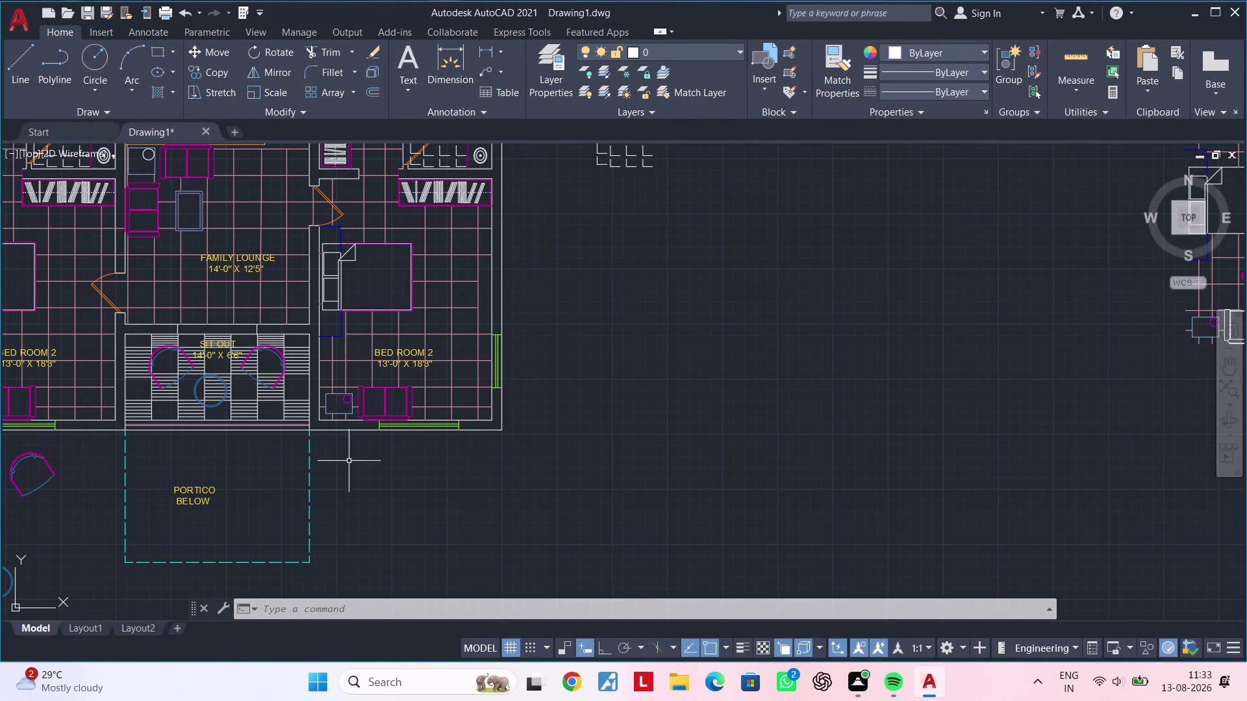
Cancel pending commands and open the architectural Tool Palettes.
key(Escape)
key(Escape)
key(Escape)
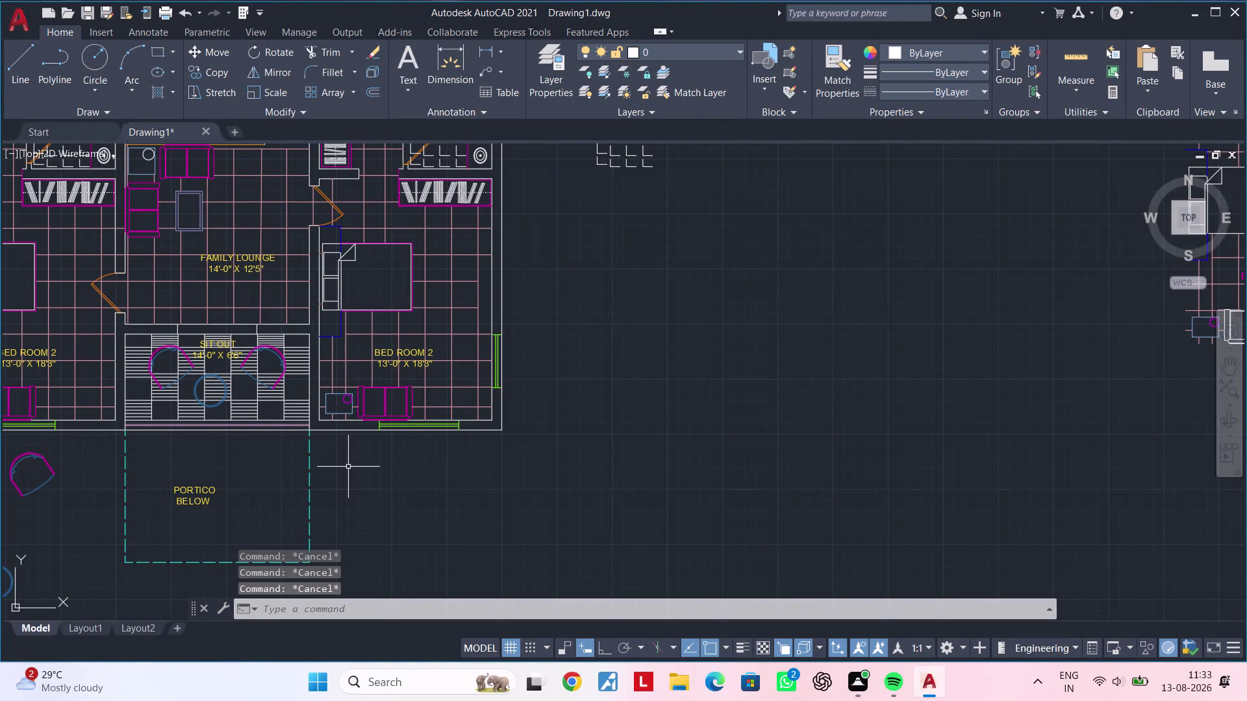
key(Escape)
key(t)
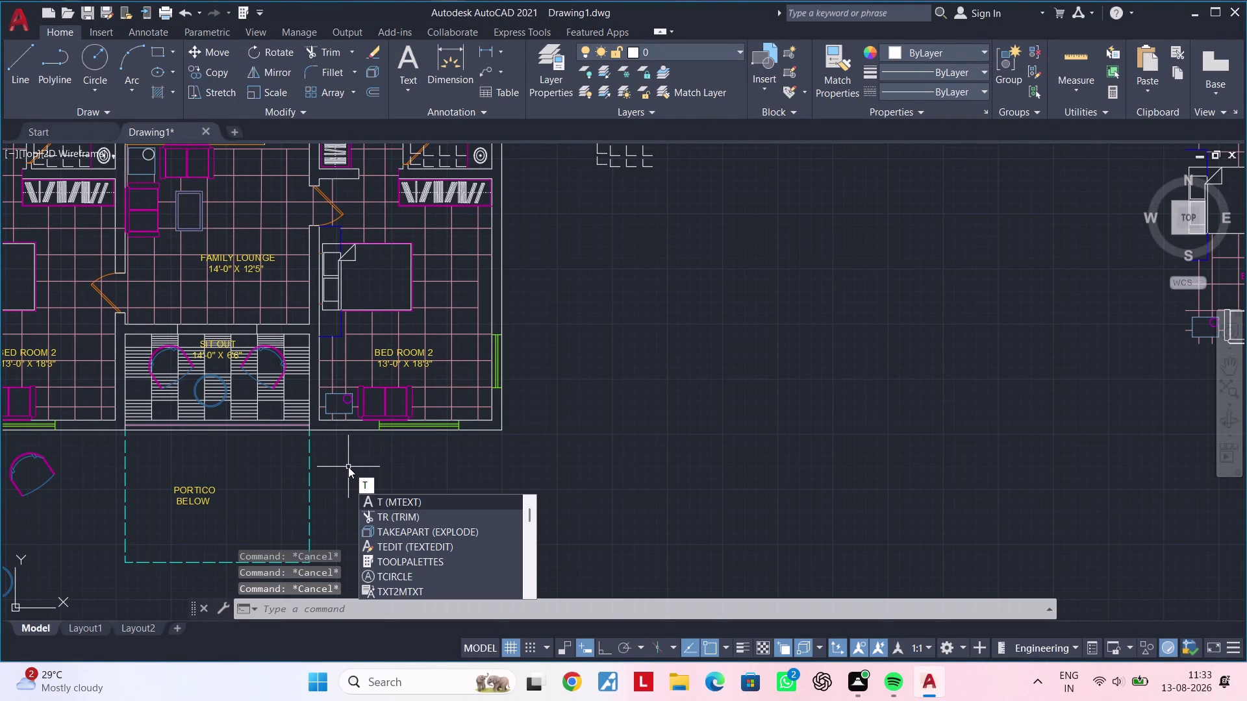
click(397, 558)
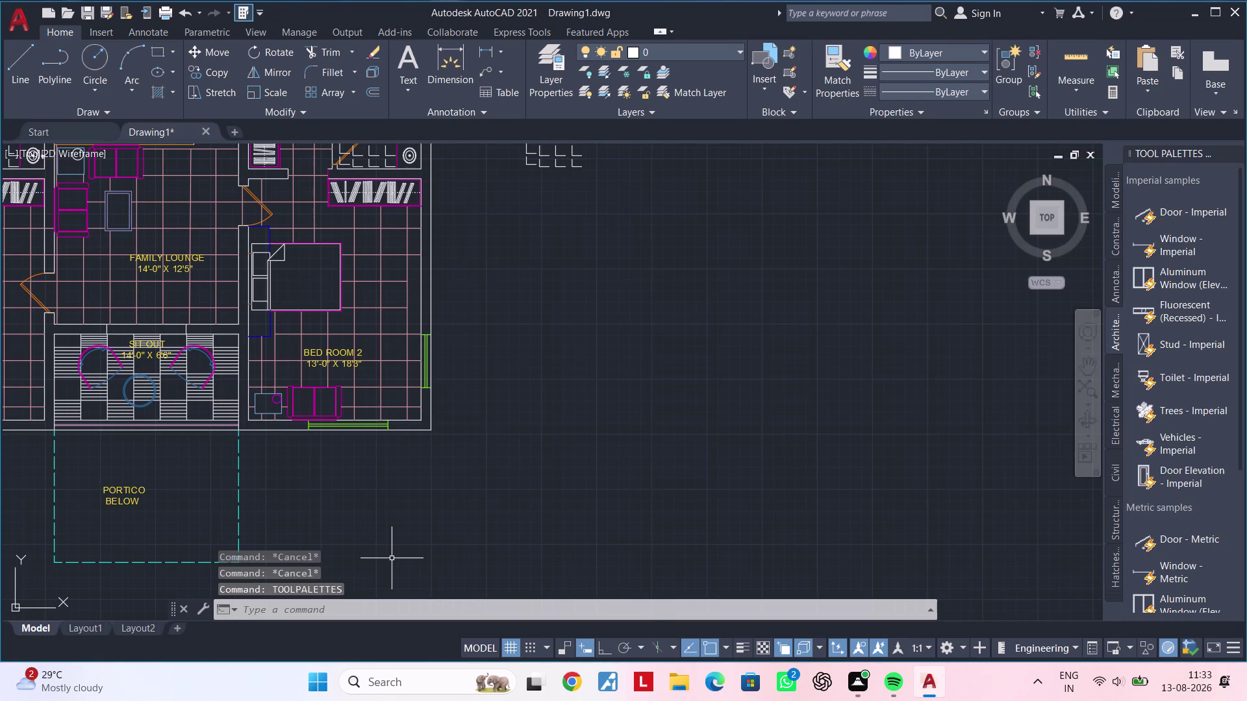
Try inserting the Door - Imperial block, then cancel the insertion.
double_click(1199, 213)
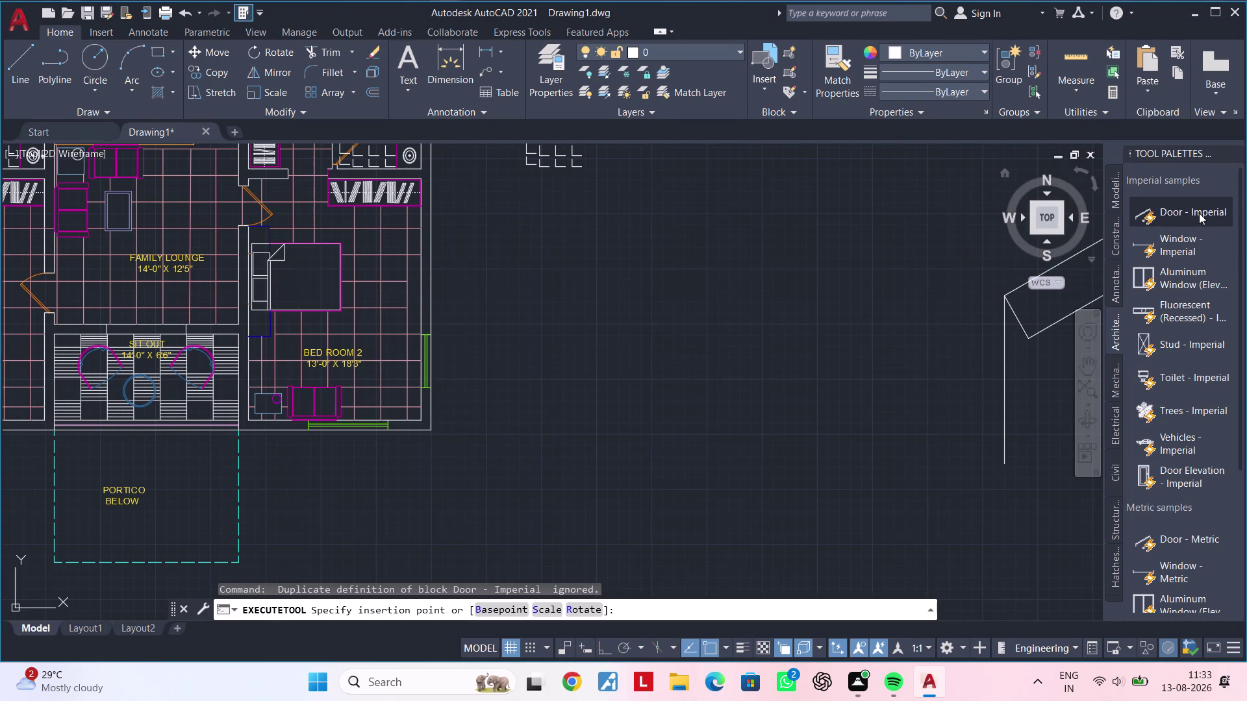
scroll(down, 3)
middle_drag(1008, 376, 754, 391)
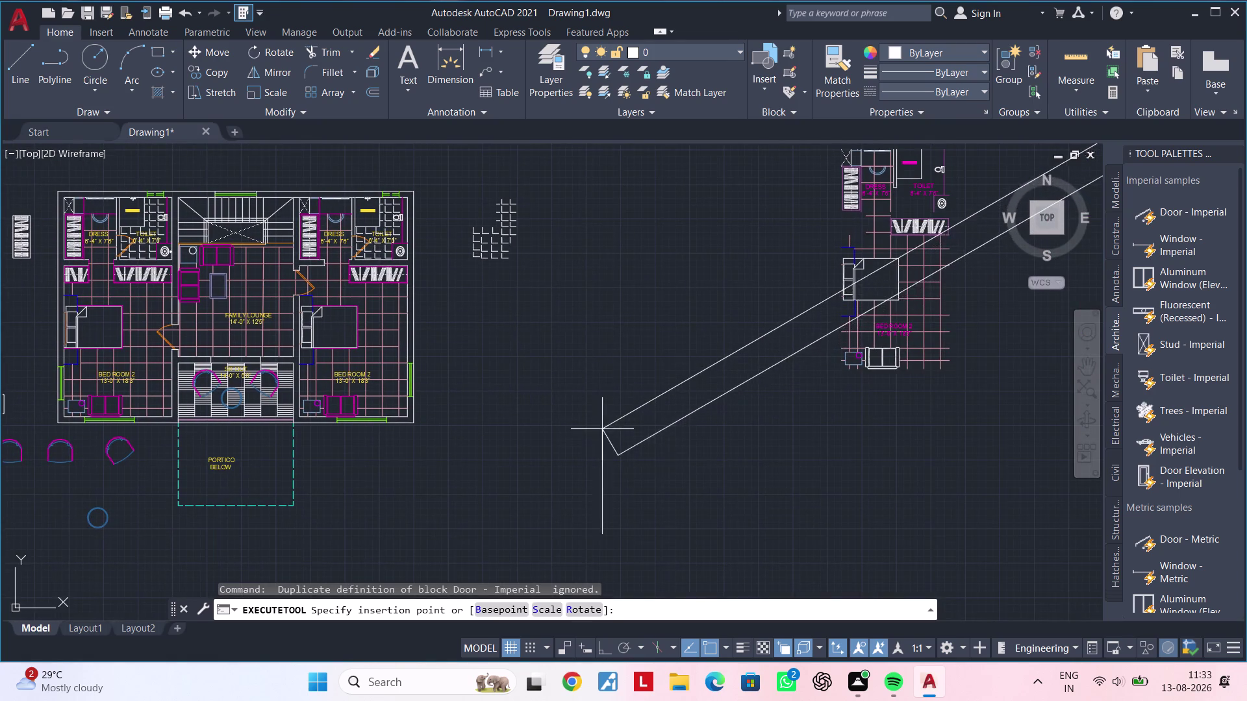
scroll(down, 3)
scroll(up, 3)
key(Escape)
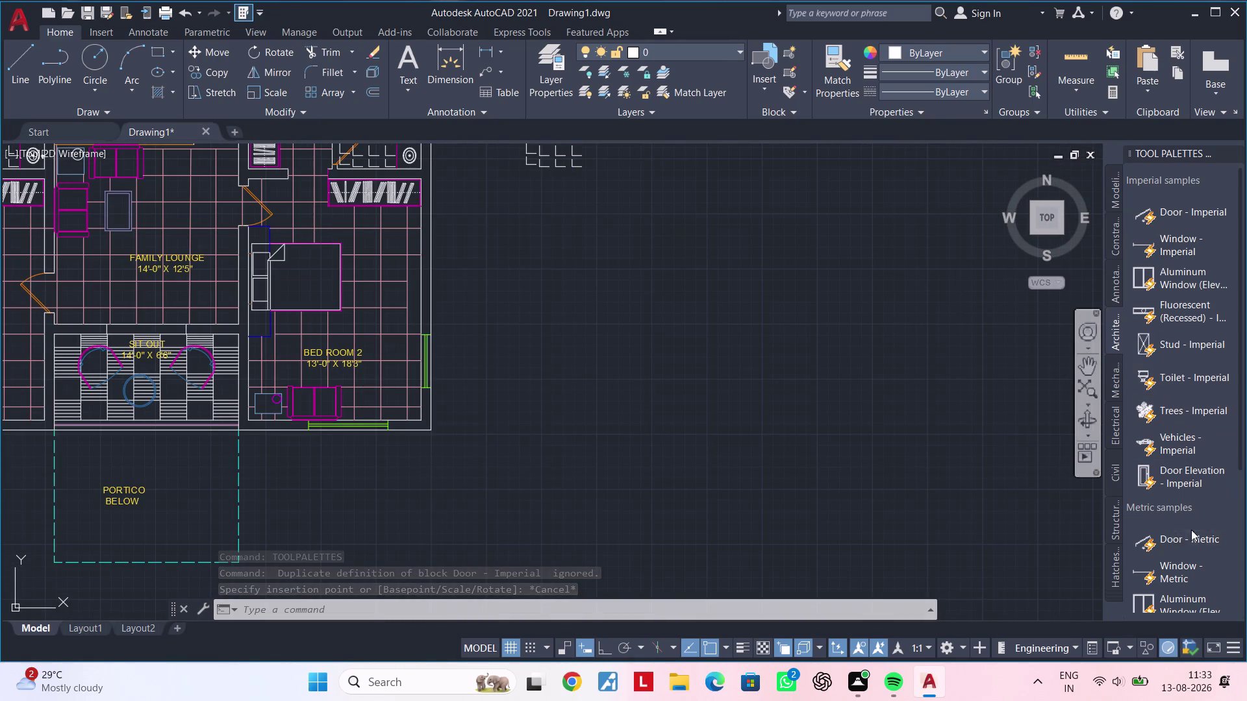
Erase the oversized door block to the right of the floor plan.
scroll(down, 3)
scroll(down, 3)
scroll(down, 3)
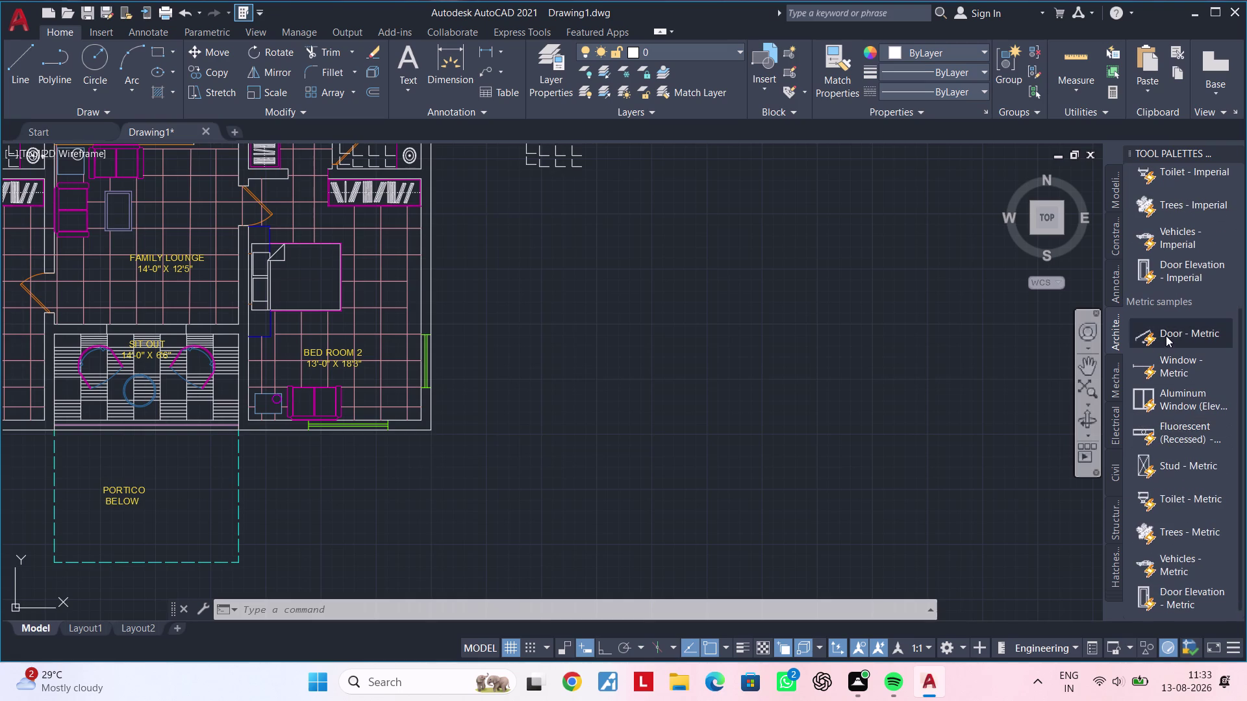
drag(1166, 336, 909, 380)
drag(840, 389, 755, 392)
scroll(down, 3)
middle_drag(854, 380, 840, 385)
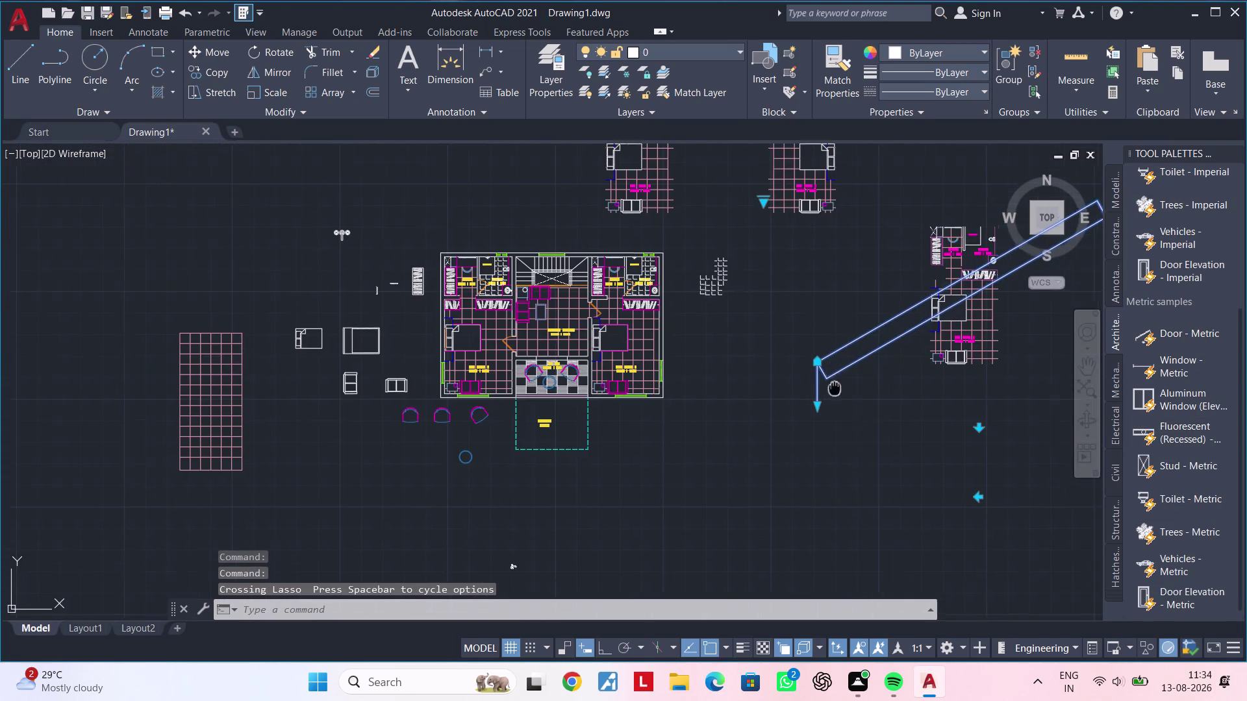
middle_drag(840, 386, 679, 435)
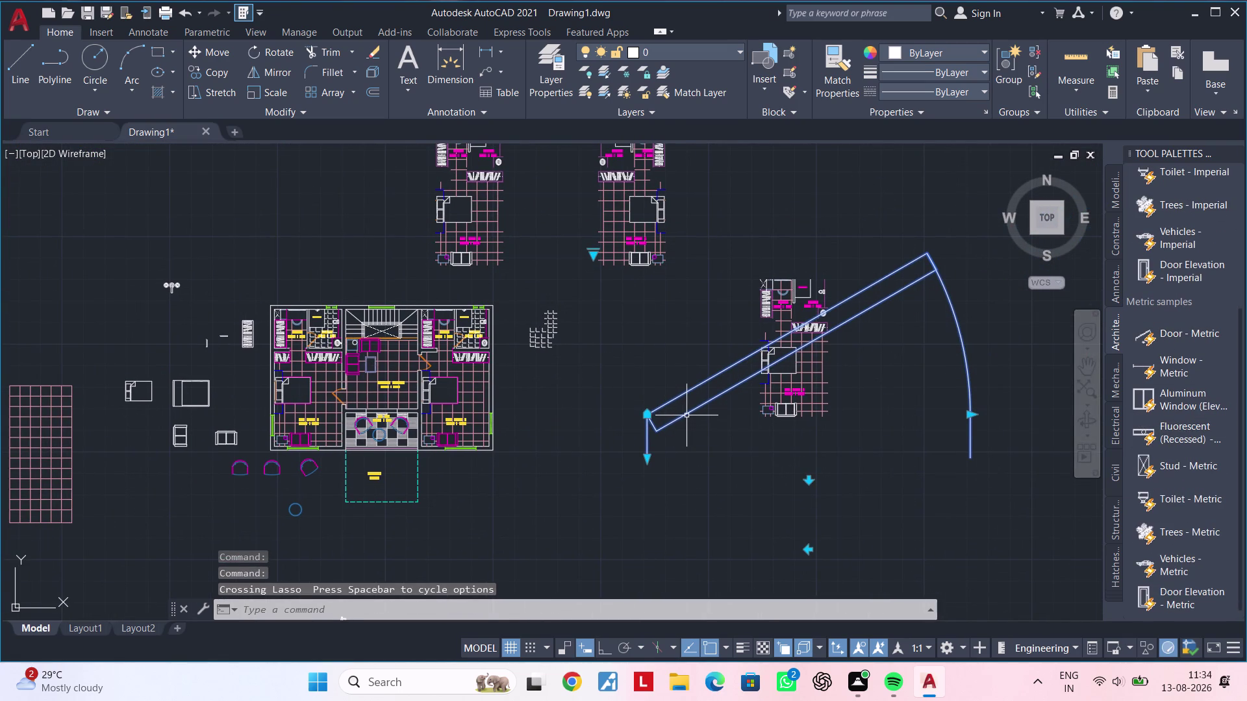
key(Delete)
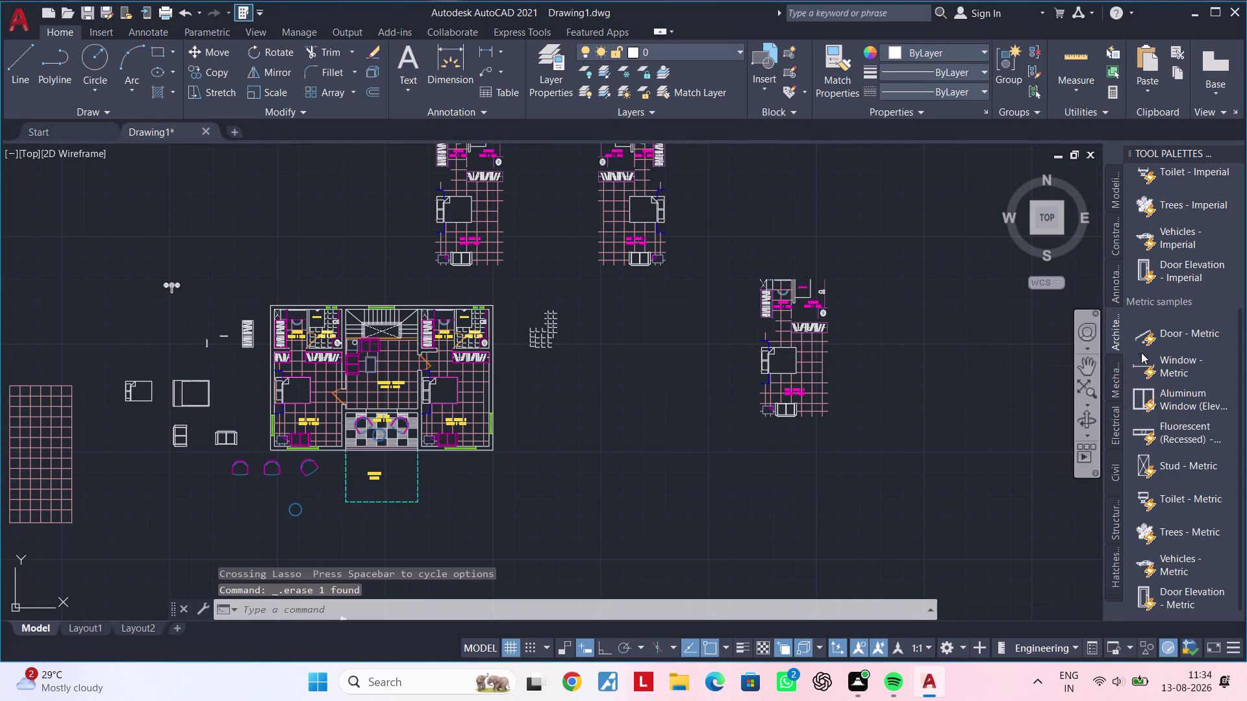
Try inserting a metric window block, then cancel it.
click(1147, 364)
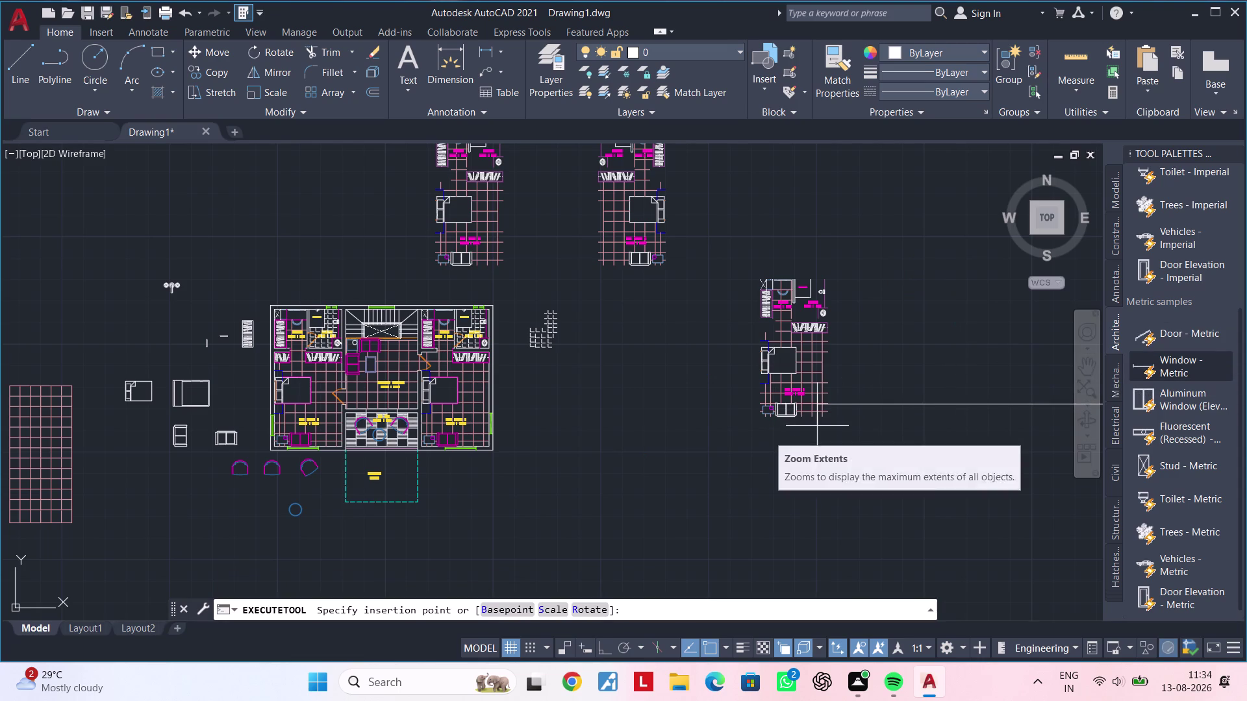
key(Escape)
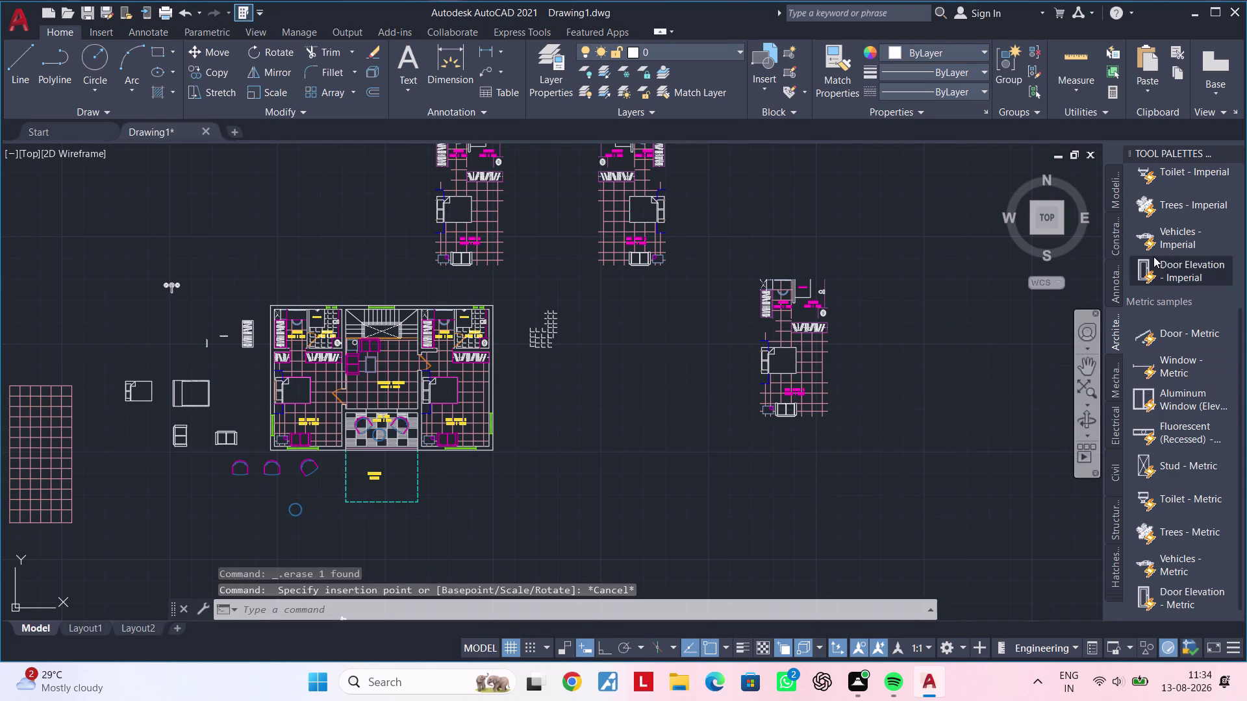
scroll(up, 3)
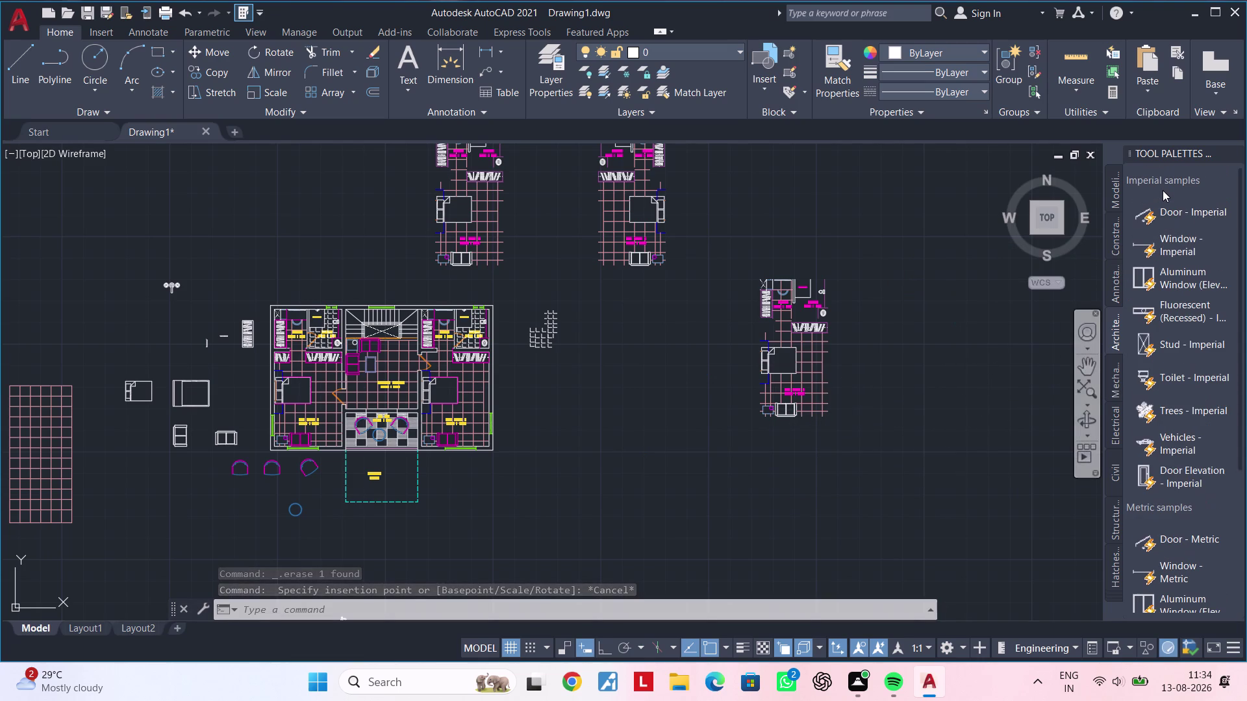
Place a Door - Imperial block to the right of the floor plan.
click(1166, 214)
scroll(down, 3)
middle_drag(988, 329, 695, 356)
click(758, 345)
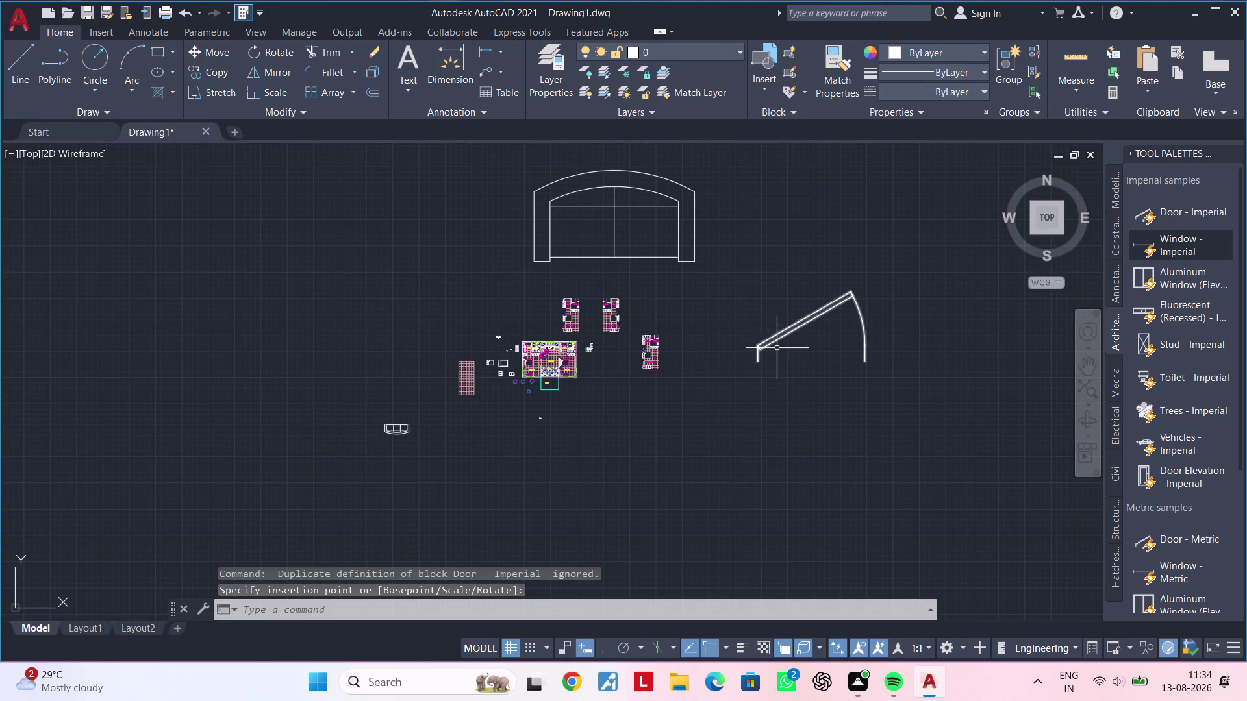
key(Escape)
Set the placed door to its Closed position from the grip menu.
click(771, 342)
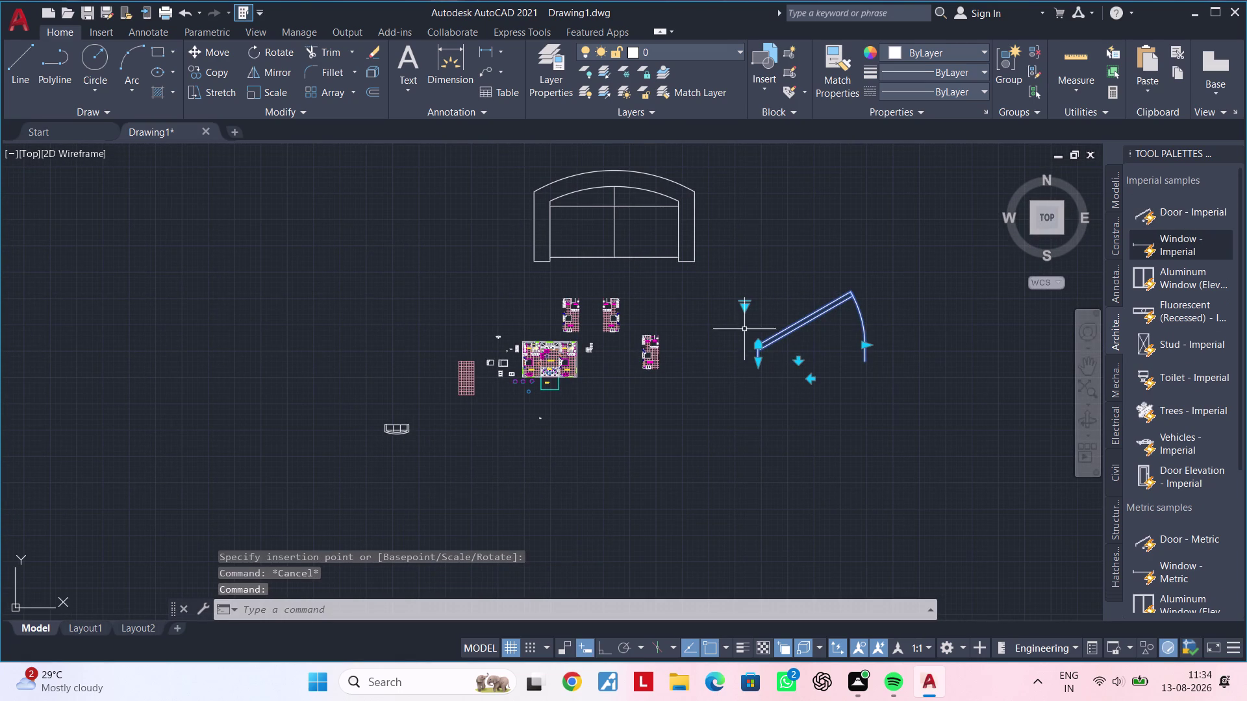
click(744, 311)
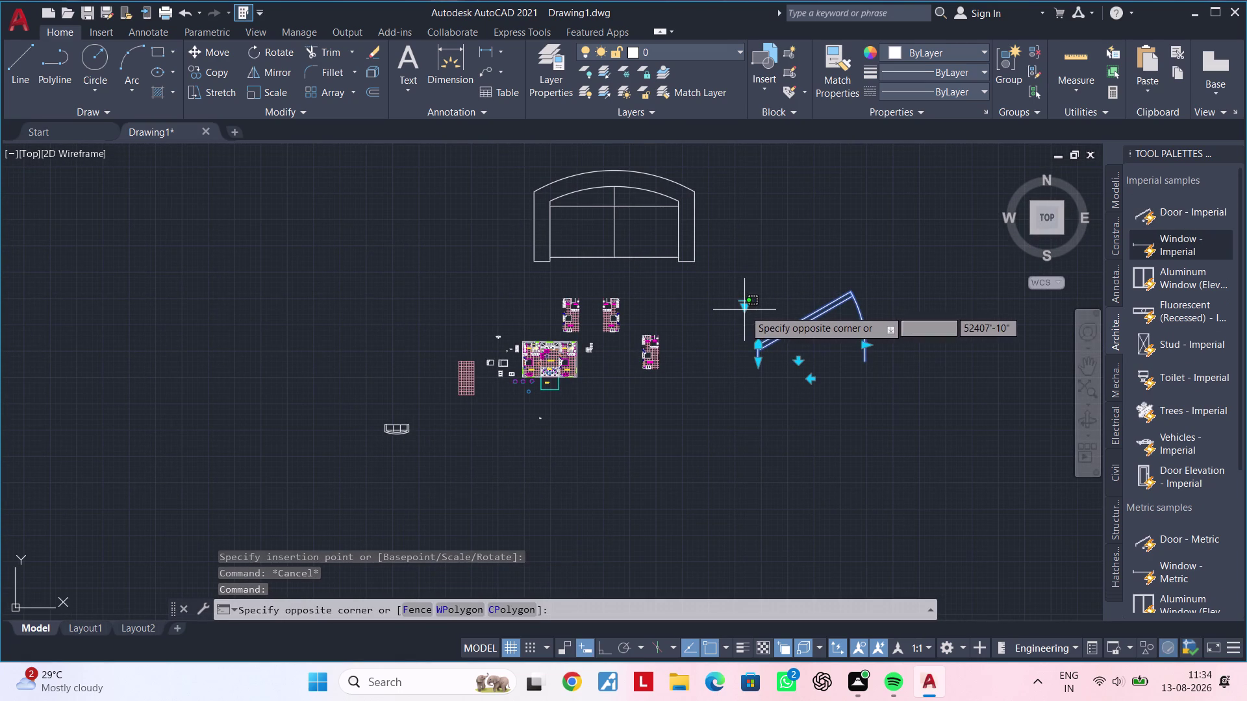
click(744, 310)
click(744, 307)
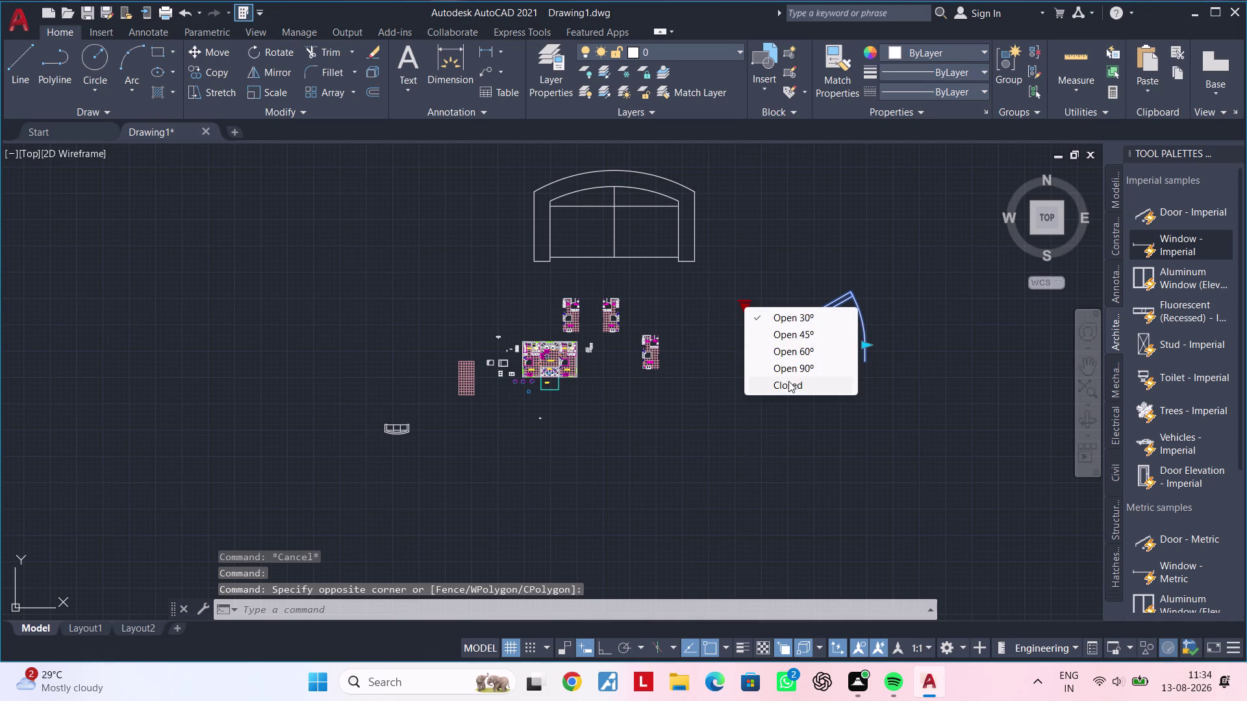
click(789, 385)
middle_drag(812, 395, 783, 405)
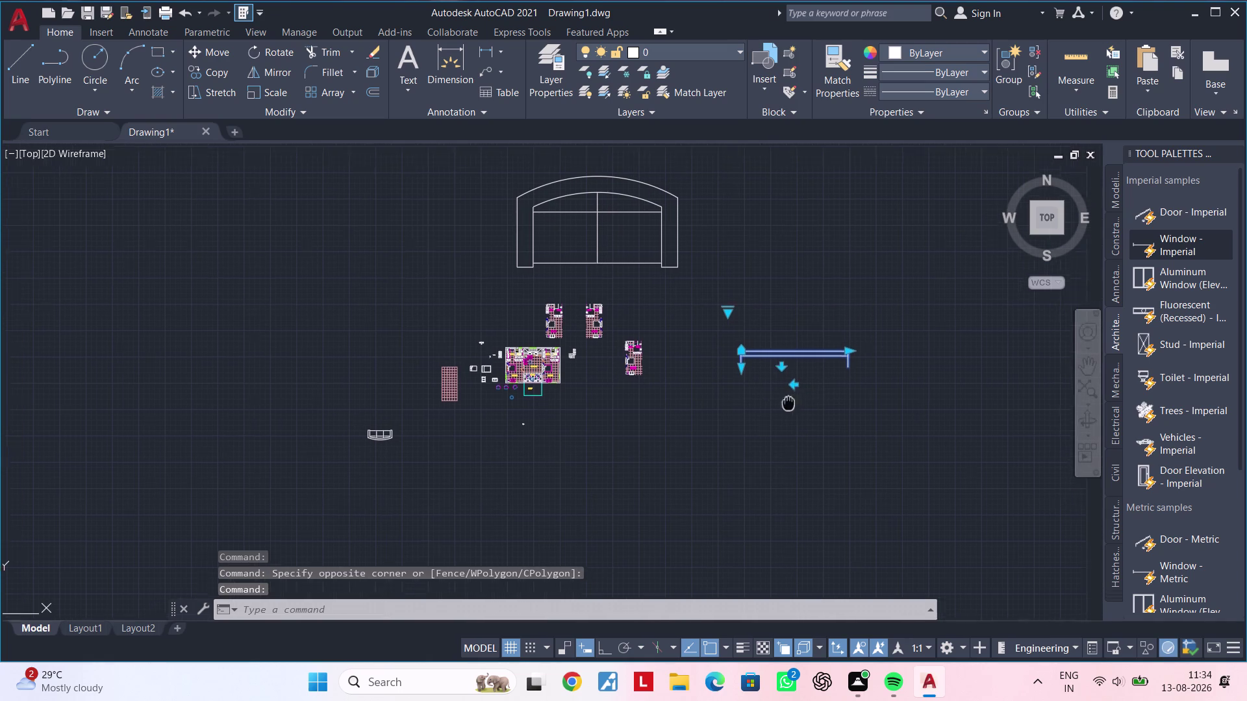
middle_drag(782, 405, 764, 409)
middle_drag(762, 403, 730, 411)
key(Escape)
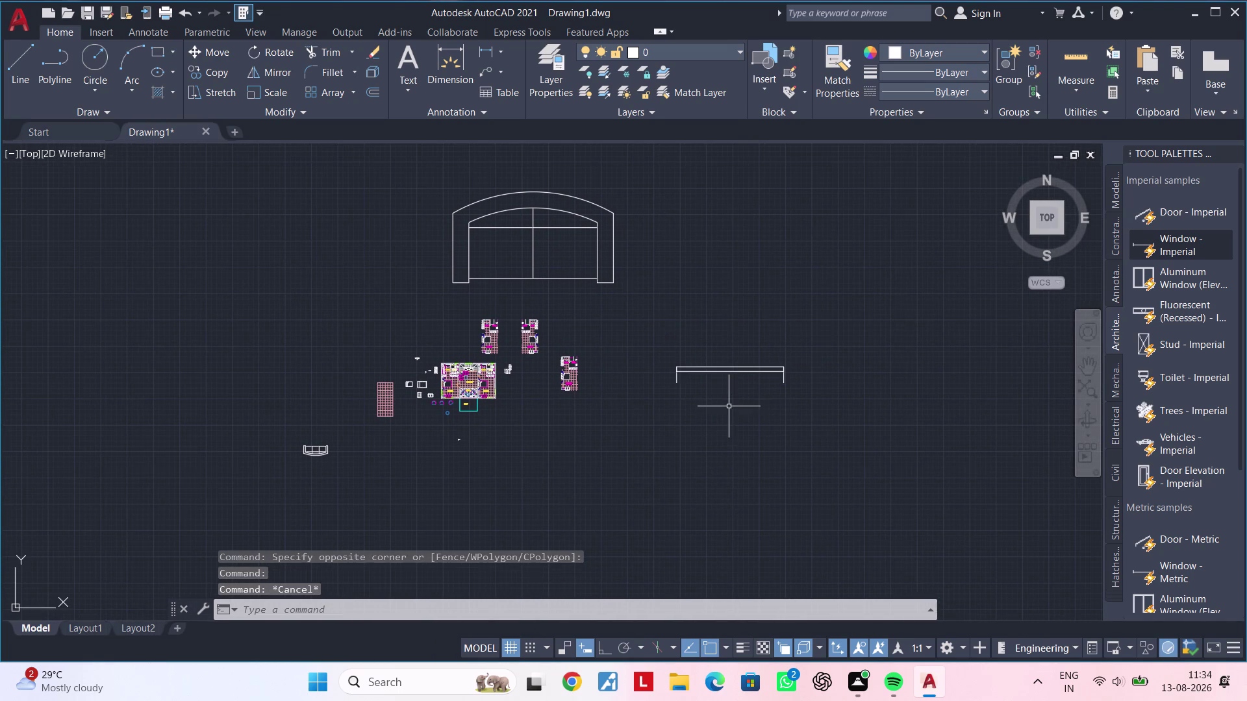
middle_drag(730, 404, 702, 415)
key(Escape)
Scale the closed door down to a small size with SC.
drag(842, 335, 802, 357)
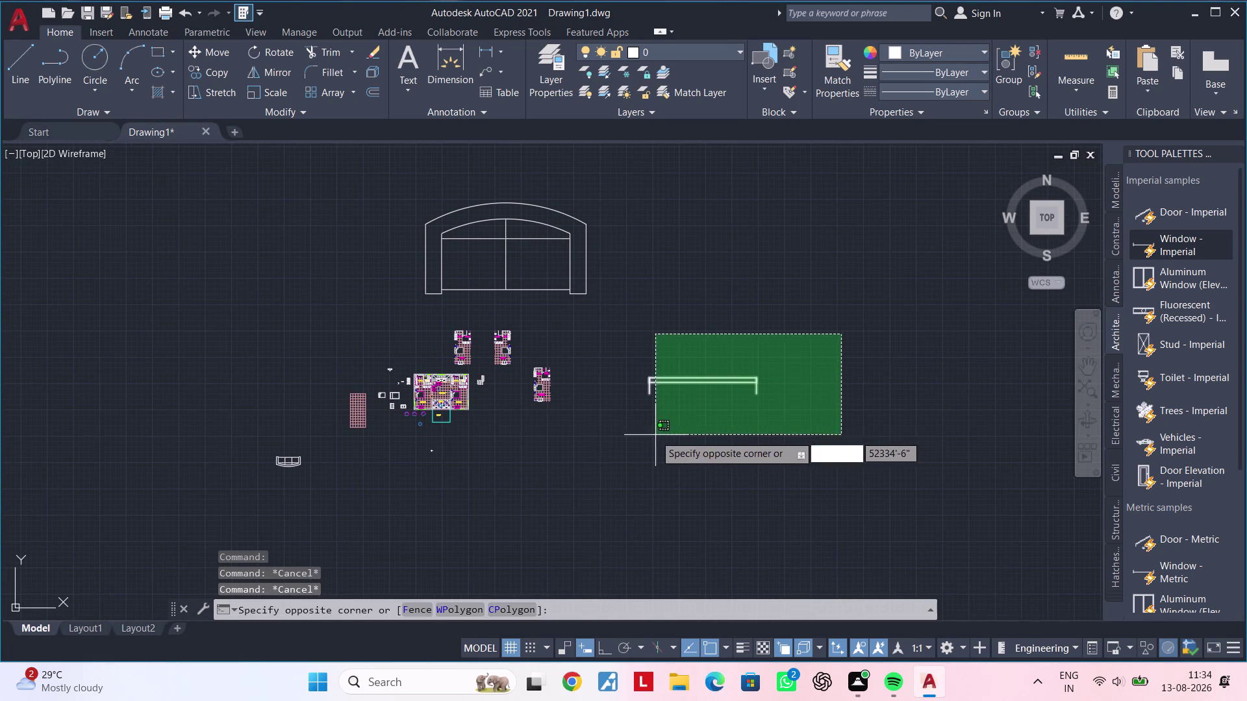
click(634, 436)
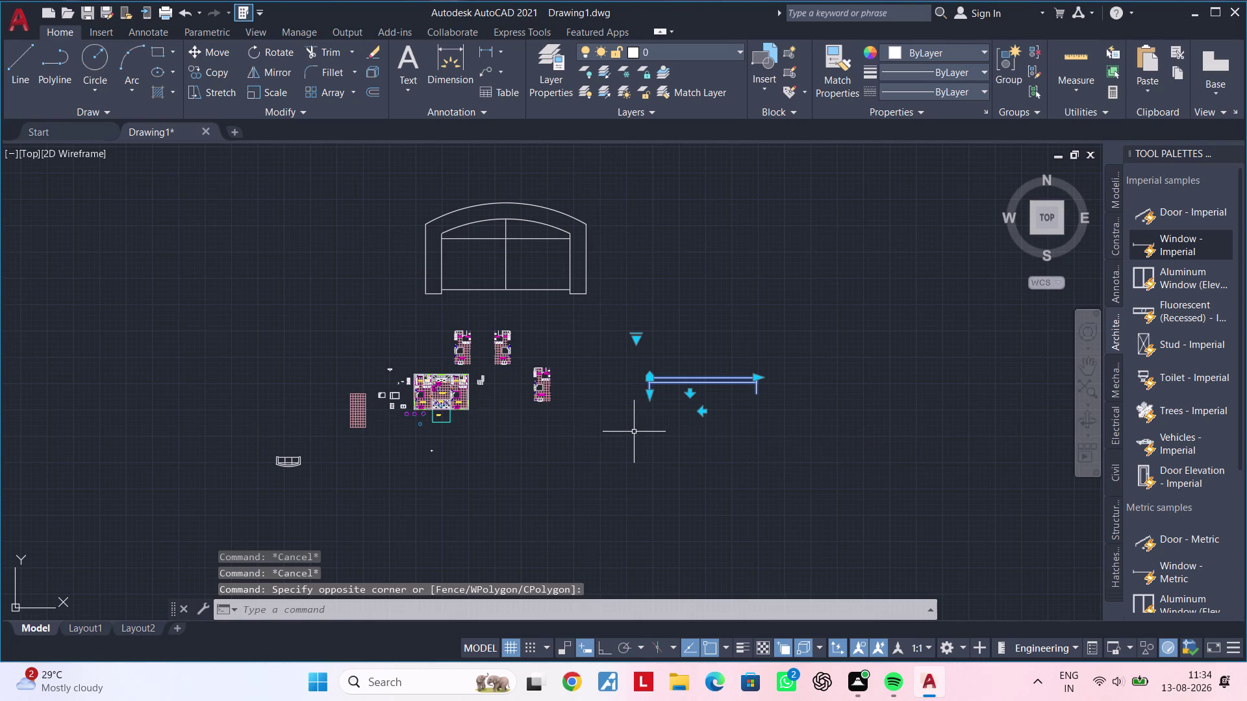
key(s)
key(c)
key(space)
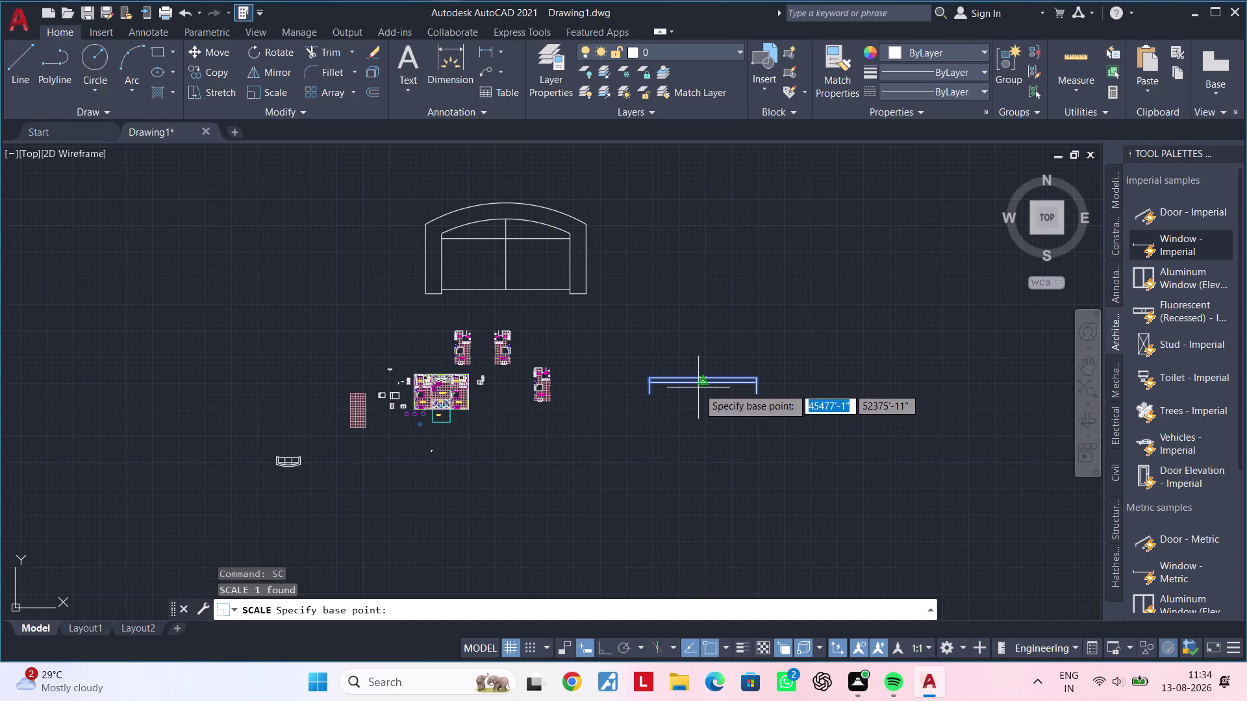
click(680, 404)
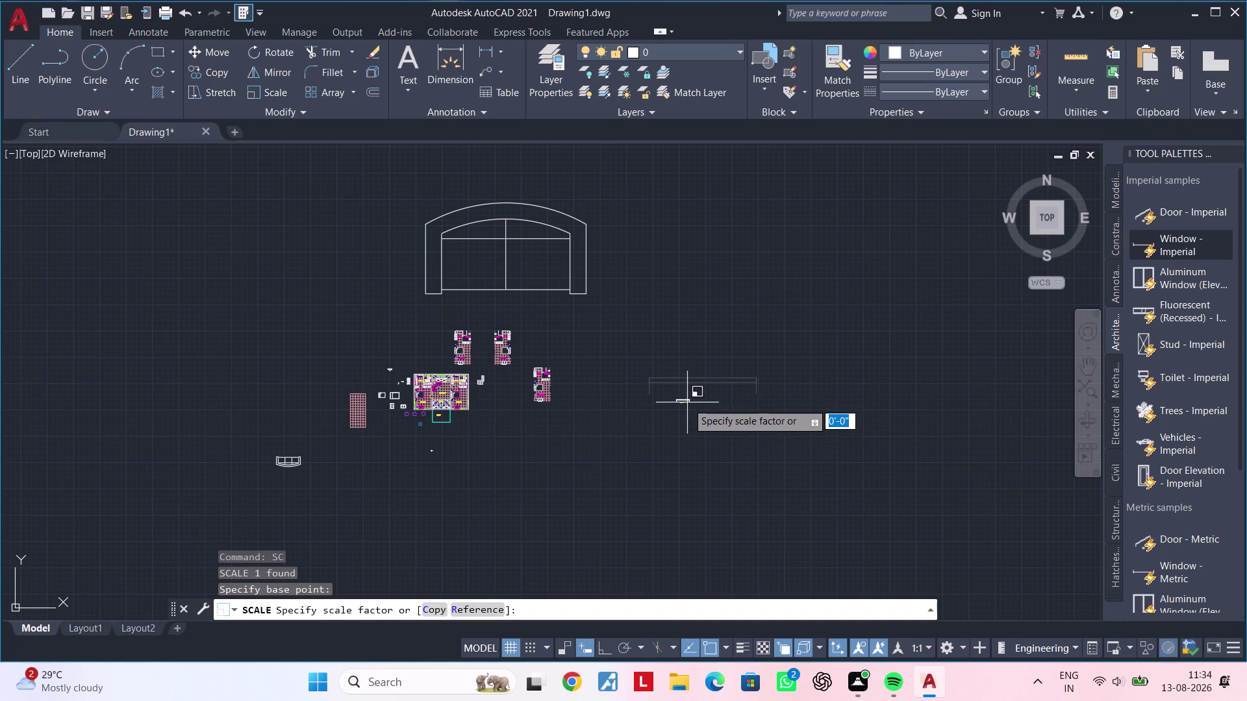
click(687, 403)
scroll(up, 3)
middle_drag(703, 413, 734, 392)
click(735, 355)
drag(730, 361, 709, 381)
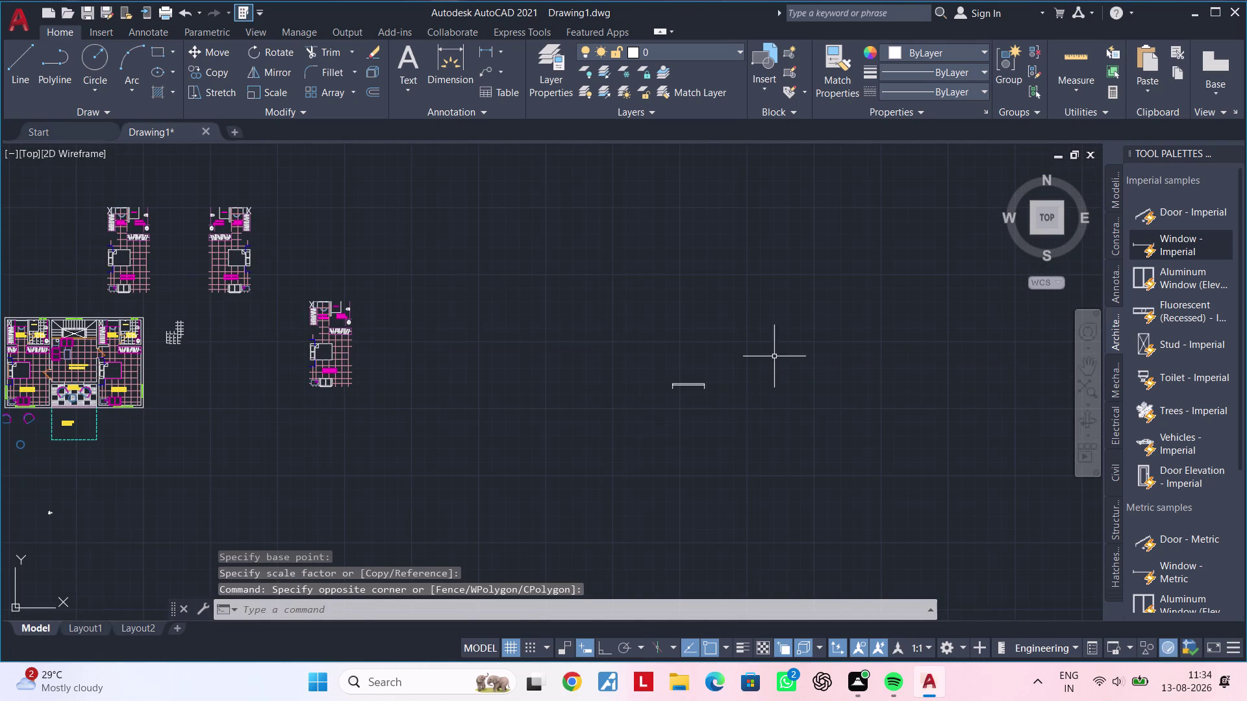
drag(772, 350, 748, 373)
click(641, 429)
key(c)
key(o)
key(space)
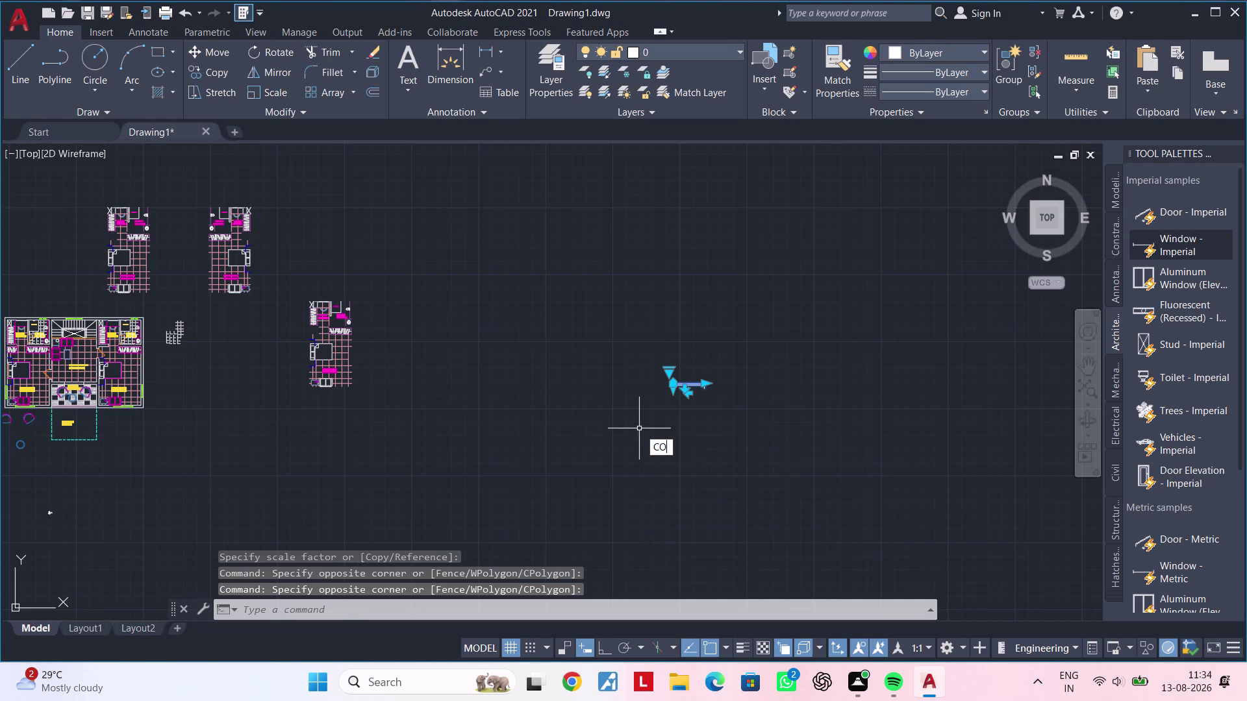
click(695, 397)
middle_drag(527, 454, 1073, 312)
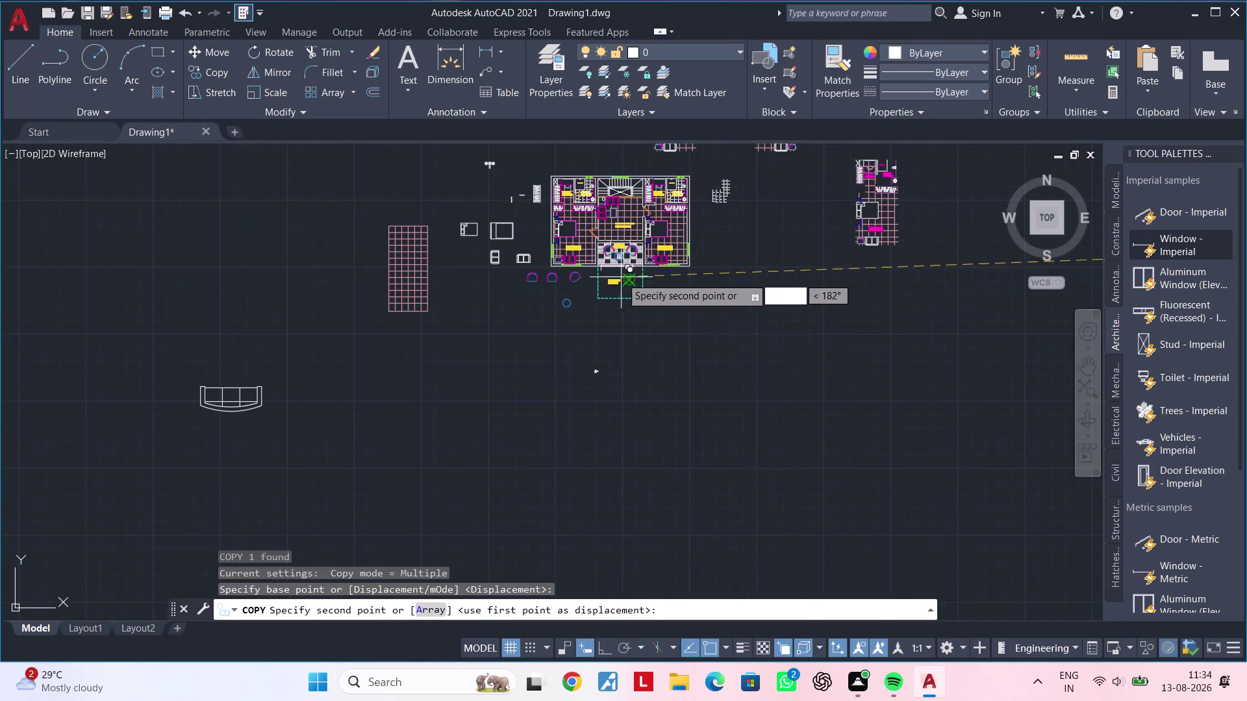
scroll(up, 3)
scroll(up, 3)
middle_drag(616, 281, 580, 436)
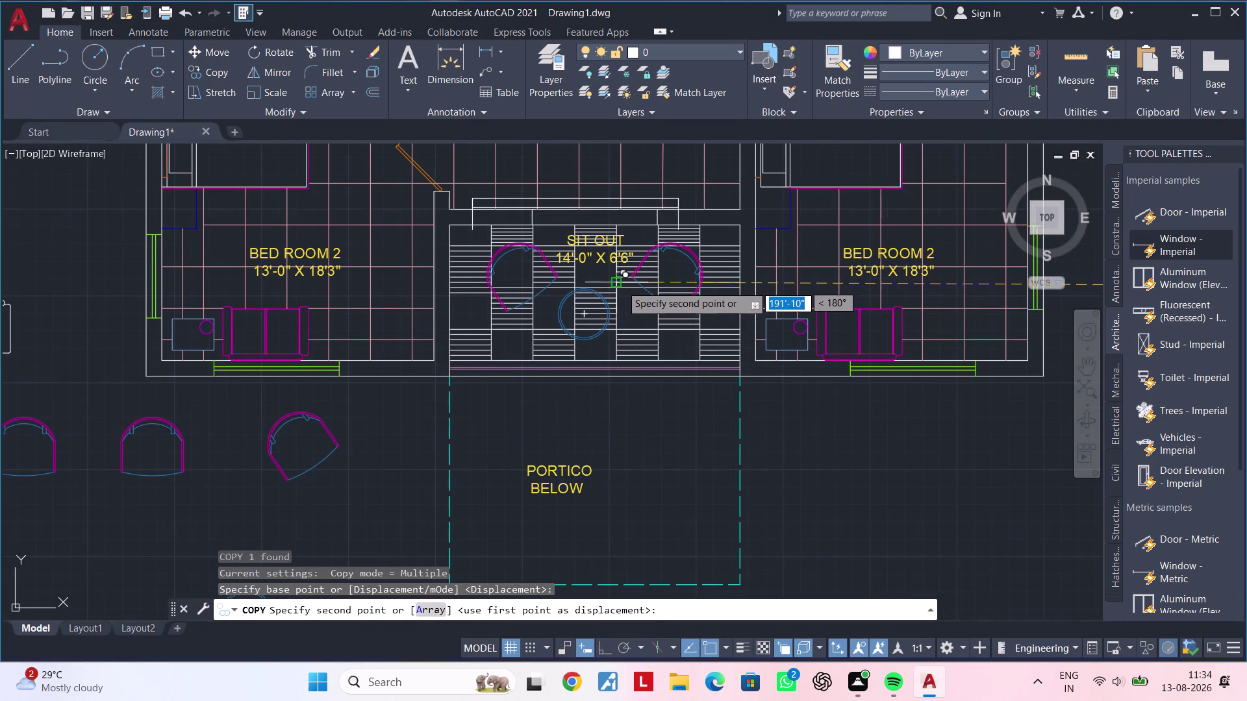
middle_drag(621, 294, 552, 314)
scroll(up, 3)
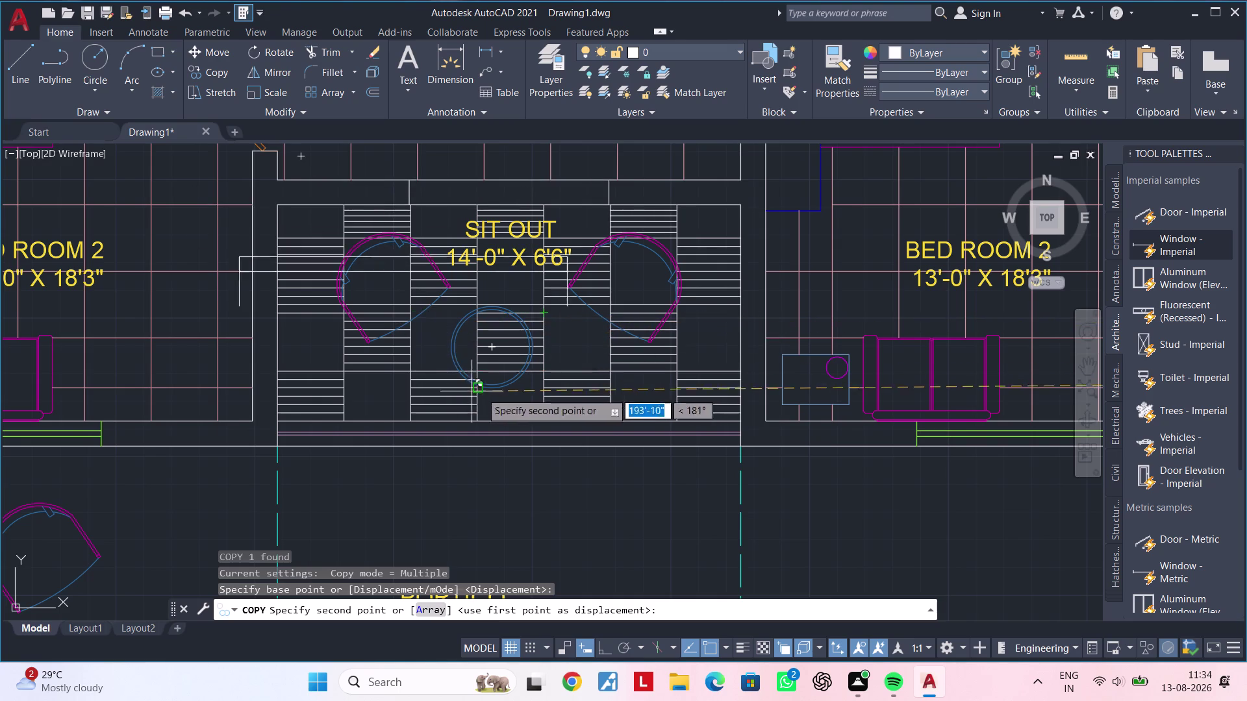
scroll(down, 3)
middle_drag(536, 369, 426, 329)
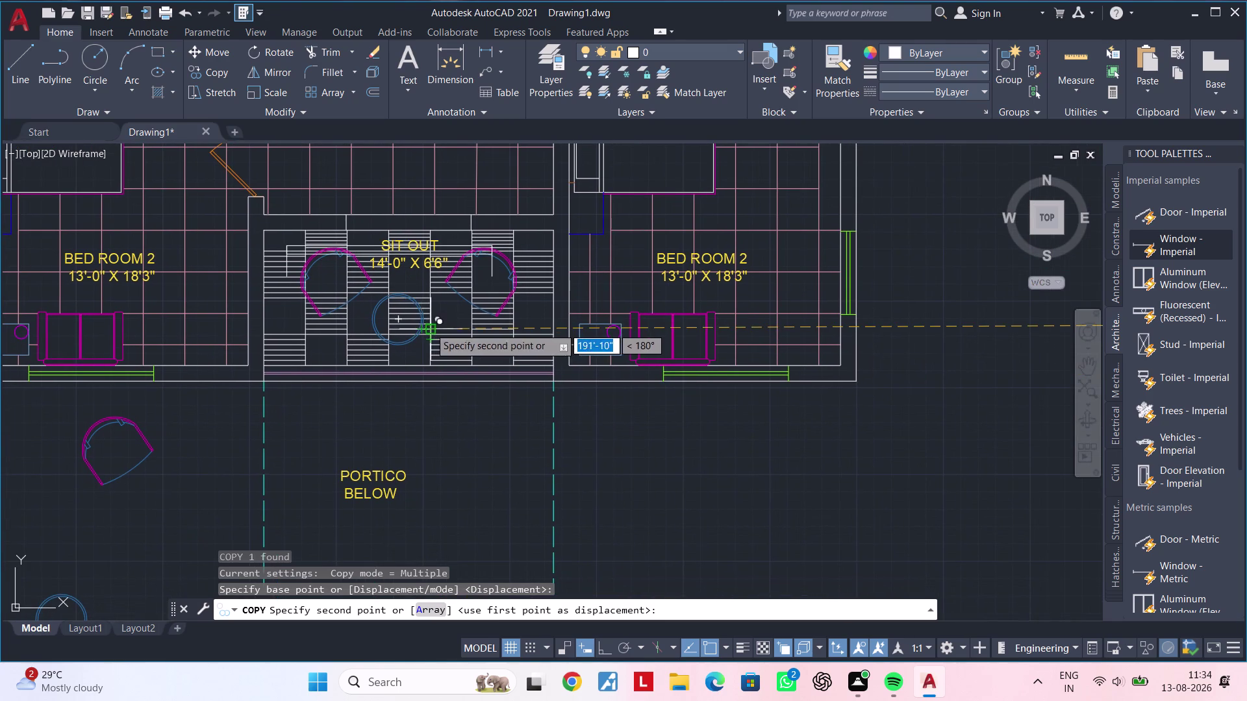
scroll(up, 3)
scroll(down, 3)
middle_drag(456, 308, 483, 402)
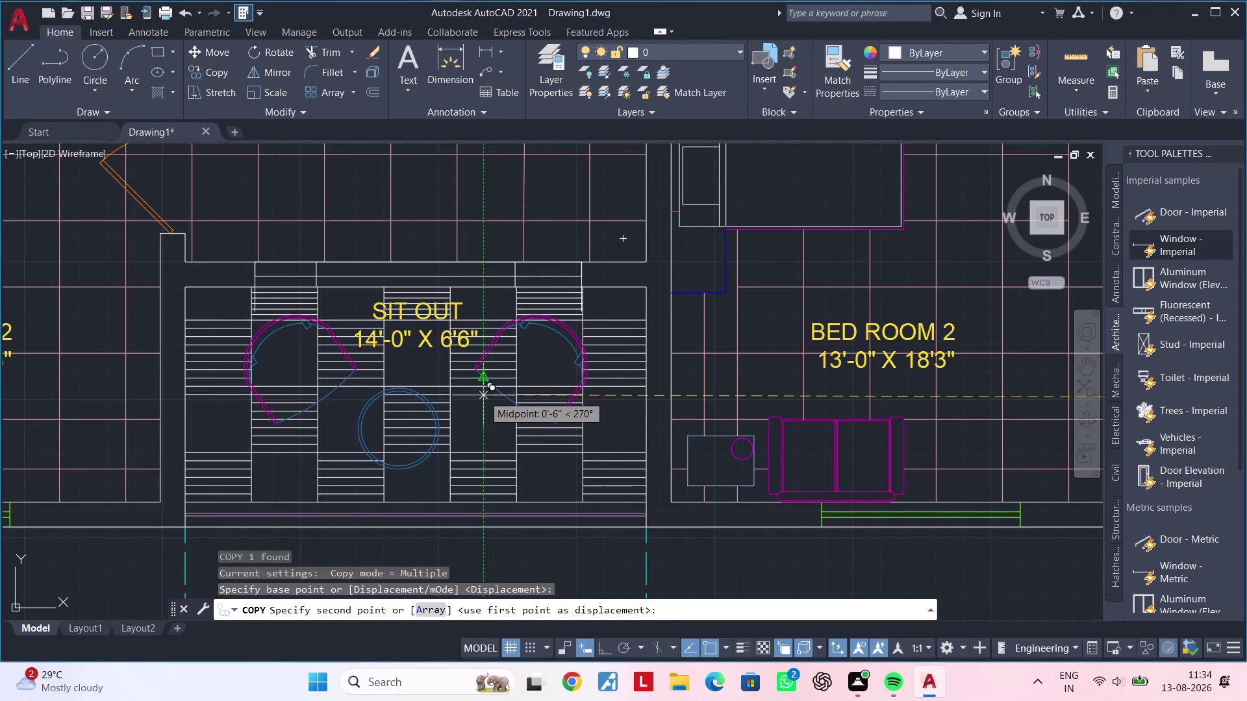
click(483, 396)
key(grave)
key(grave)
key(grave)
key(grave)
key(grave)
key(grave)
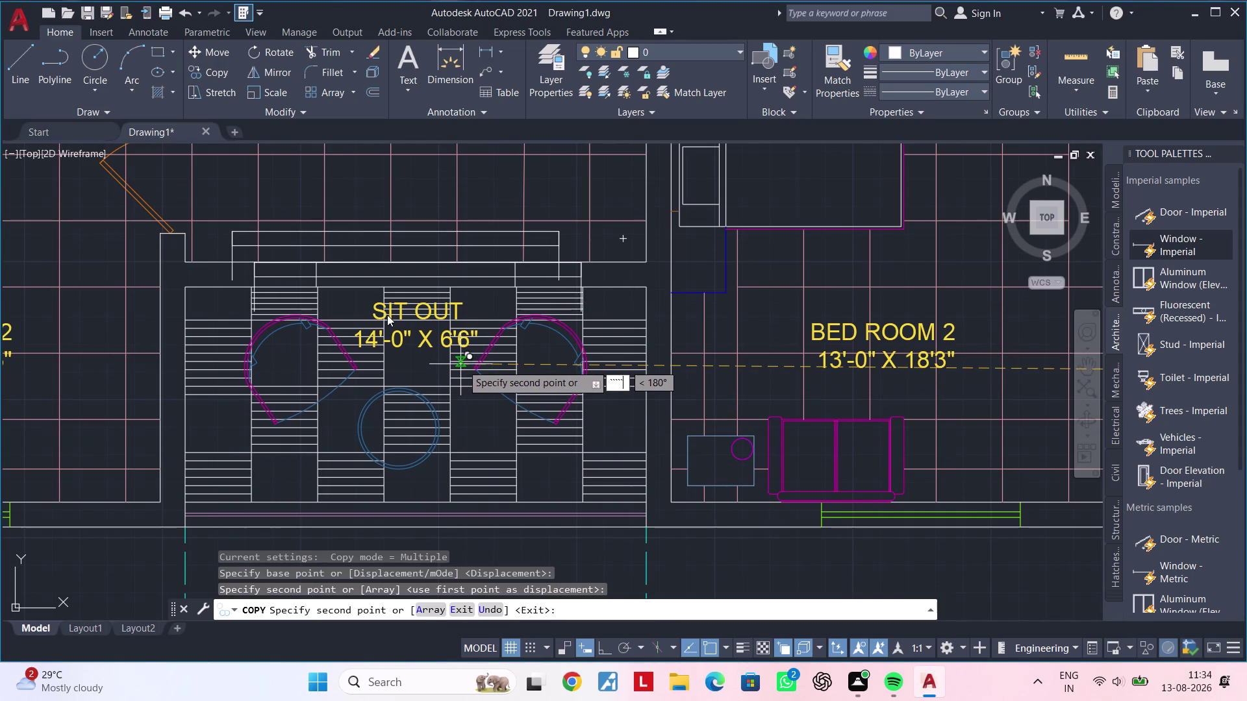
key(Escape)
key(Escape)
key(Escape)
key(Escape)
key(Escape)
key(Escape)
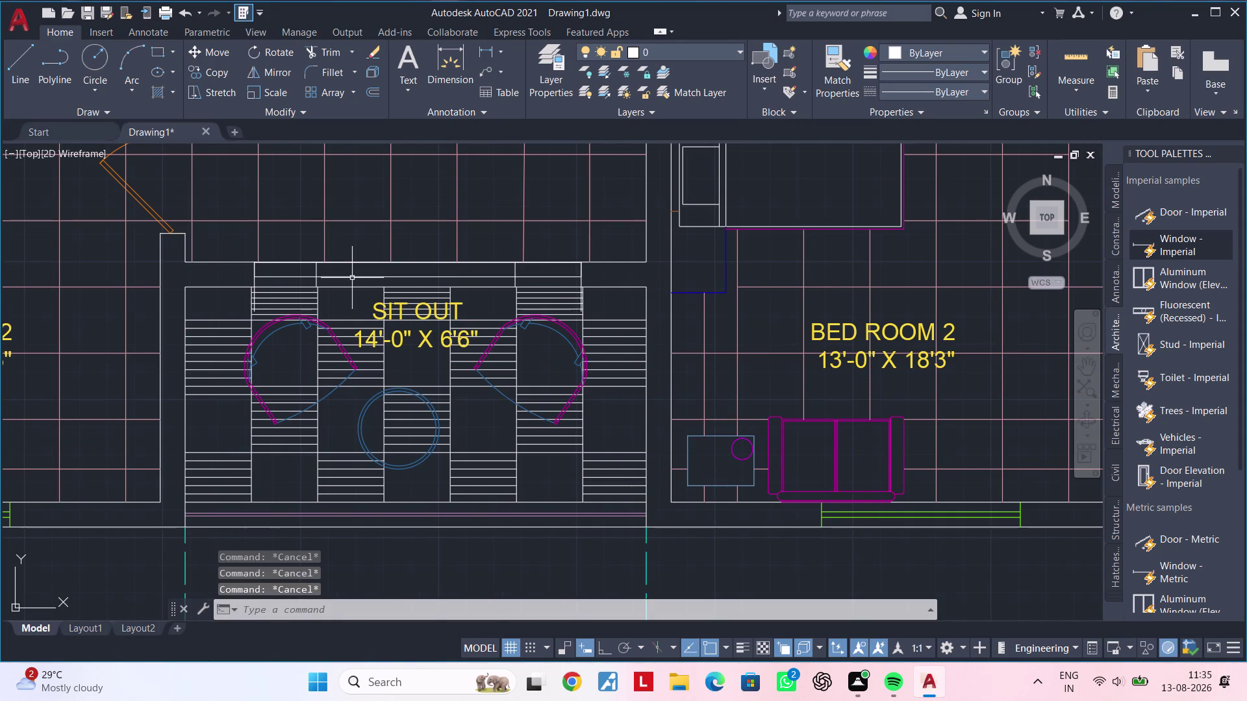
Rescale the strip above the Sit Out by reference across its width.
click(352, 278)
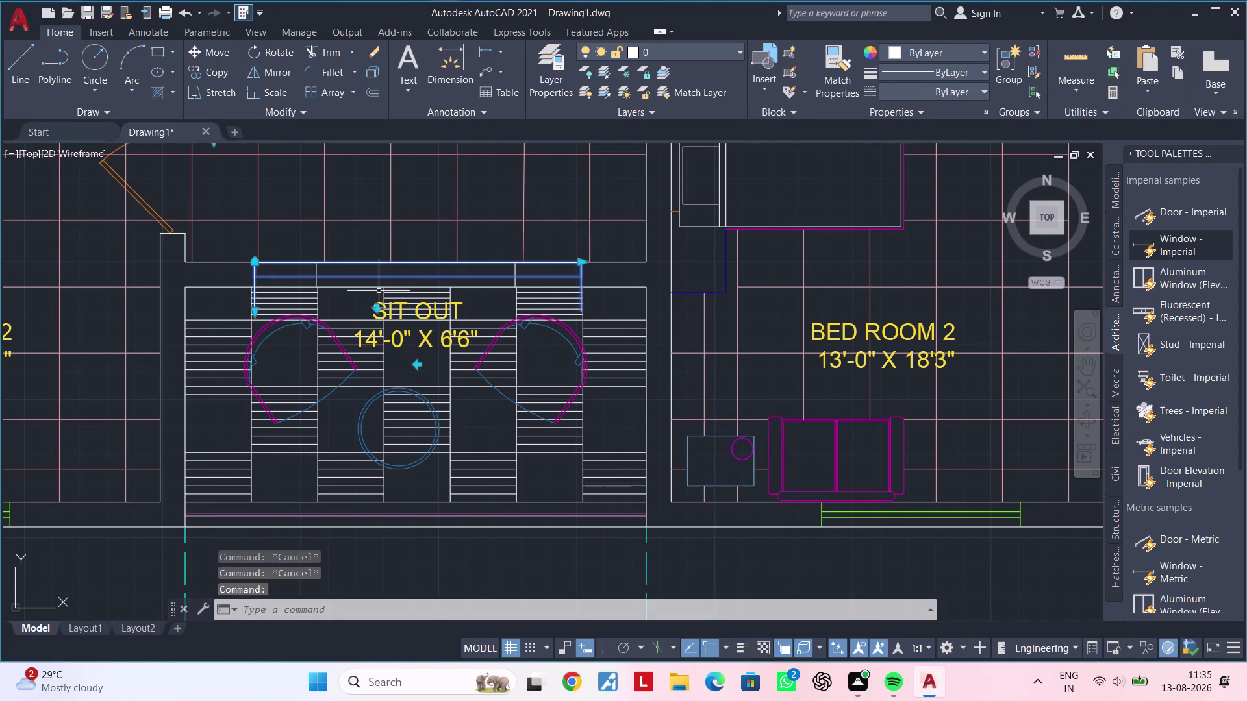
key(s)
key(c)
key(space)
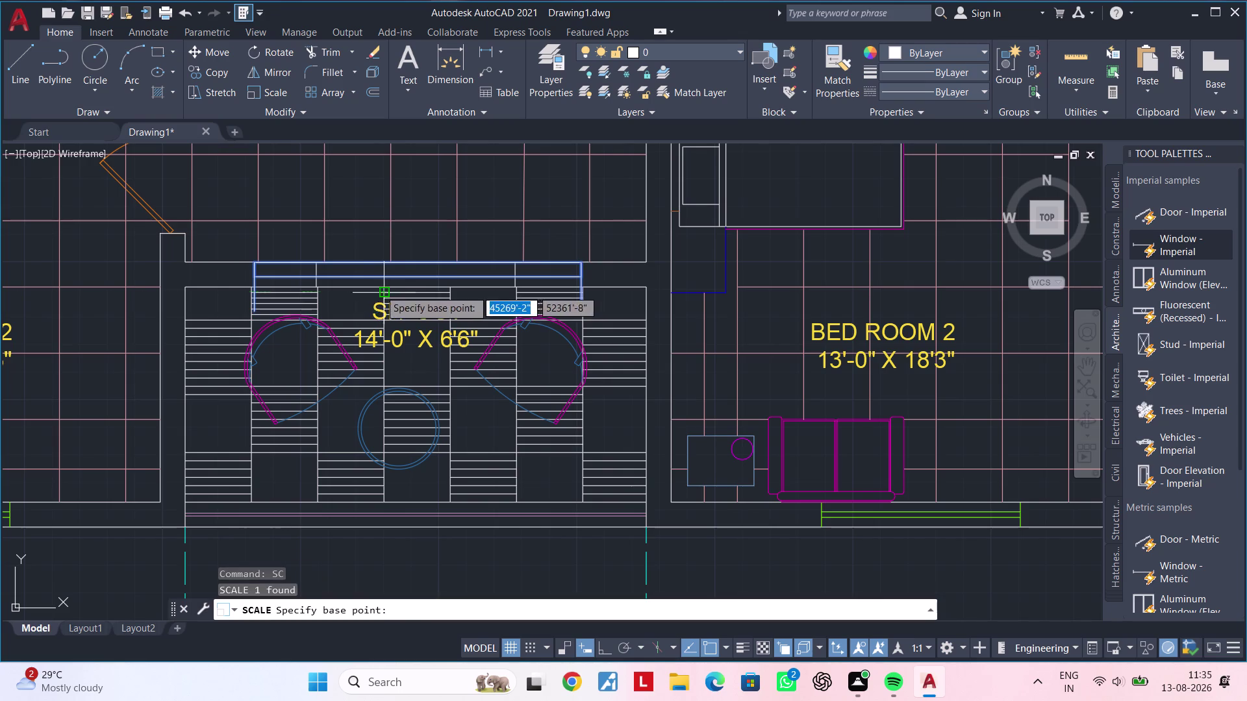
scroll(up, 3)
click(250, 313)
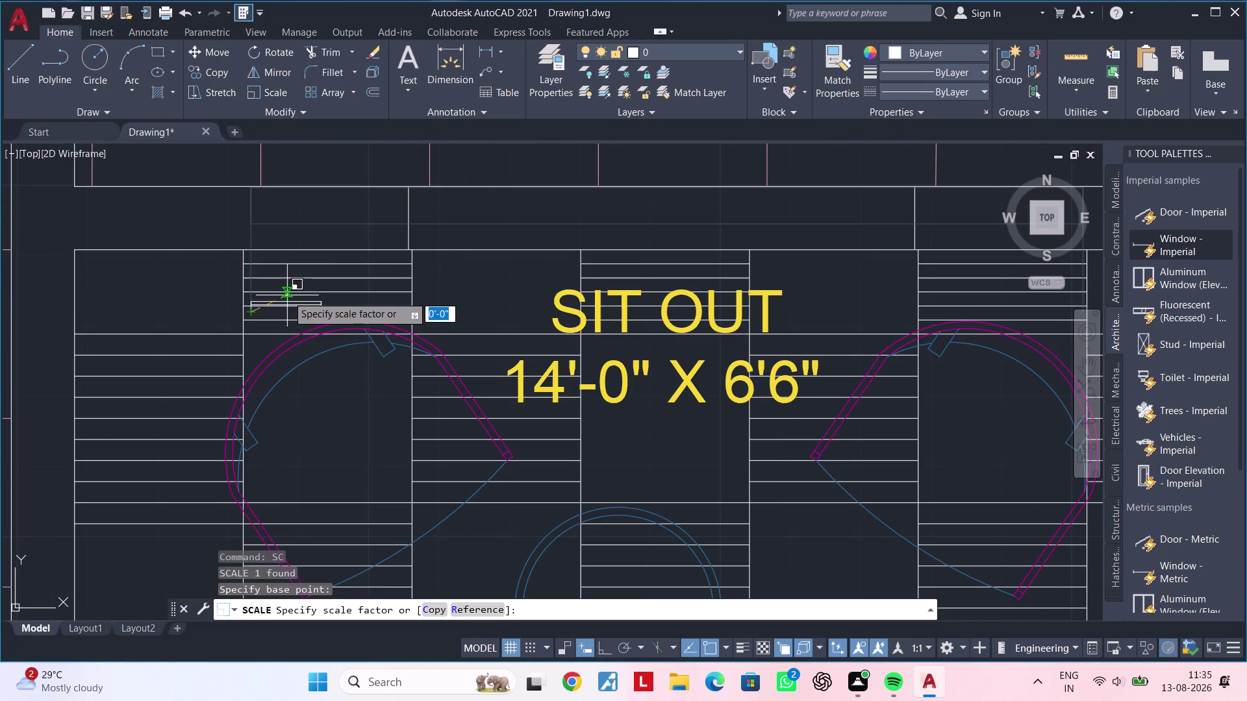
key(r)
key(space)
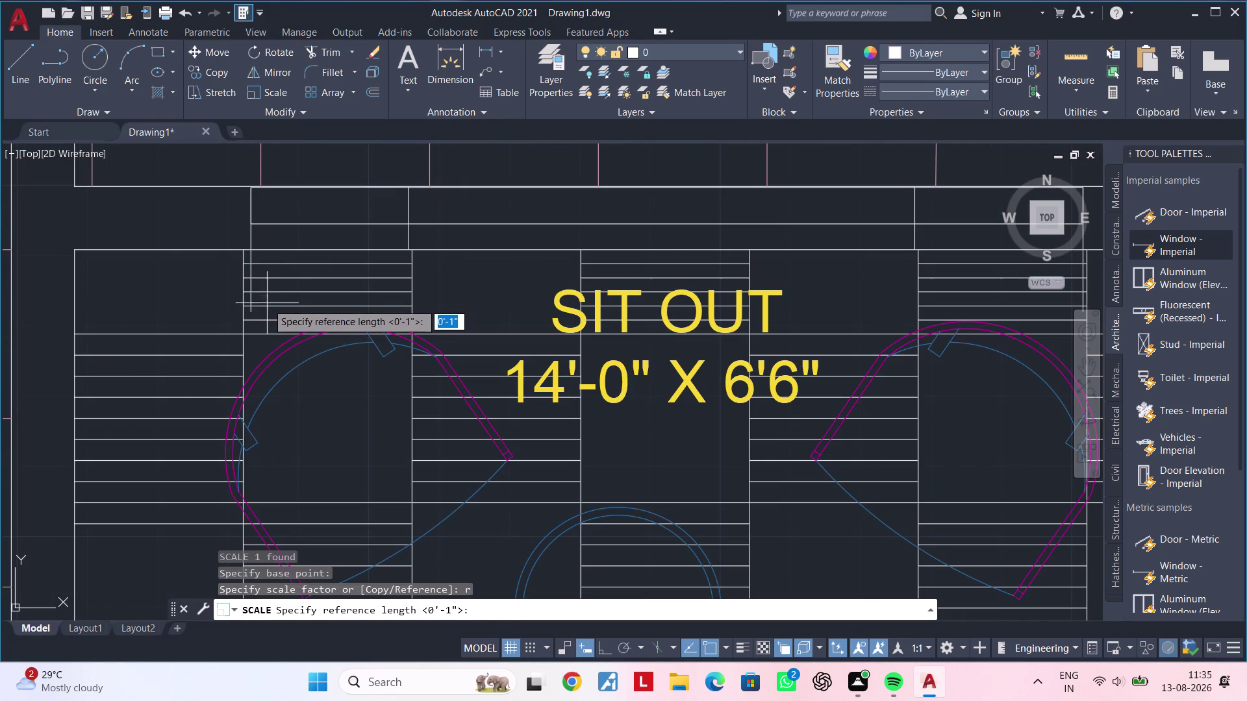
click(253, 315)
middle_drag(450, 282, 304, 304)
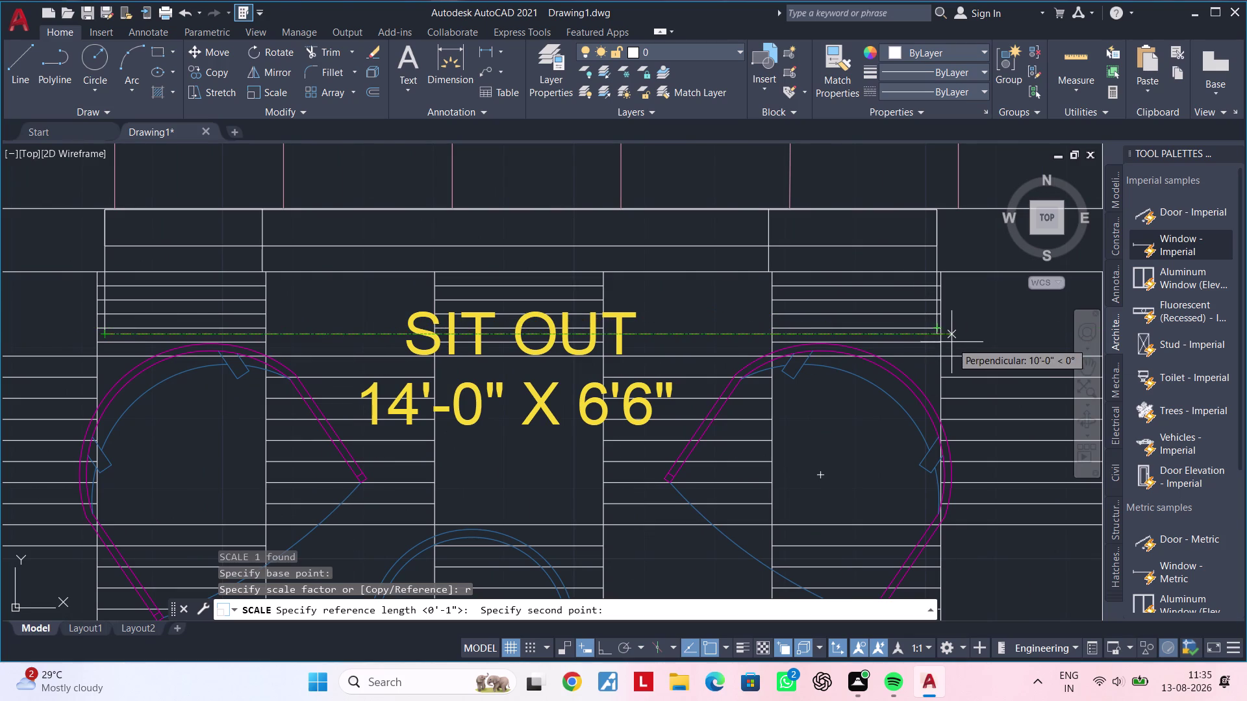
click(938, 332)
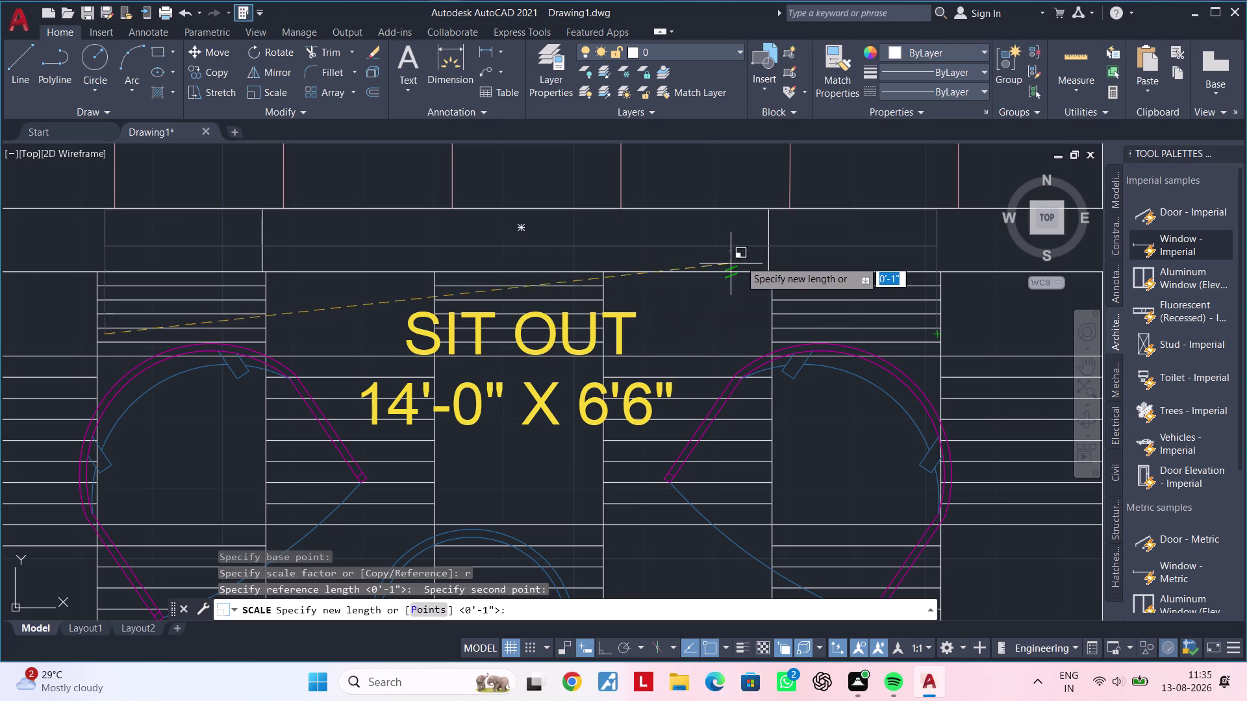
click(765, 269)
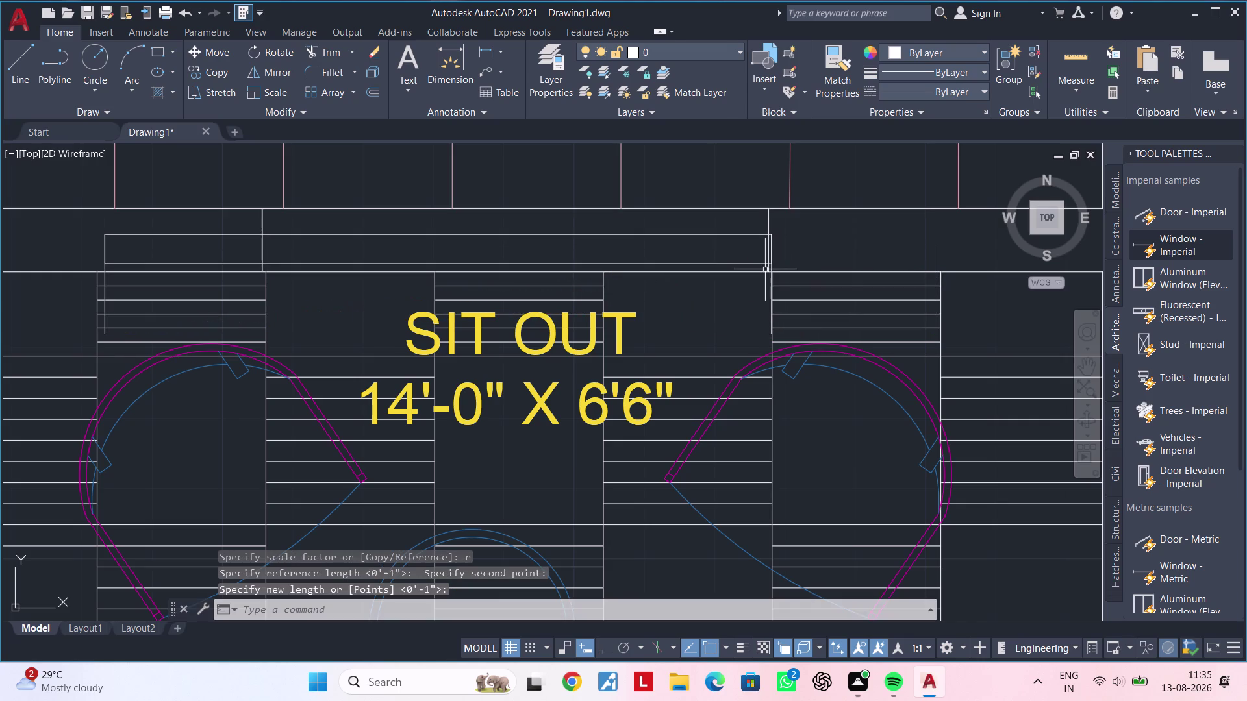
Erase the strip above the Sit Out and pan back over the rooms.
scroll(up, 3)
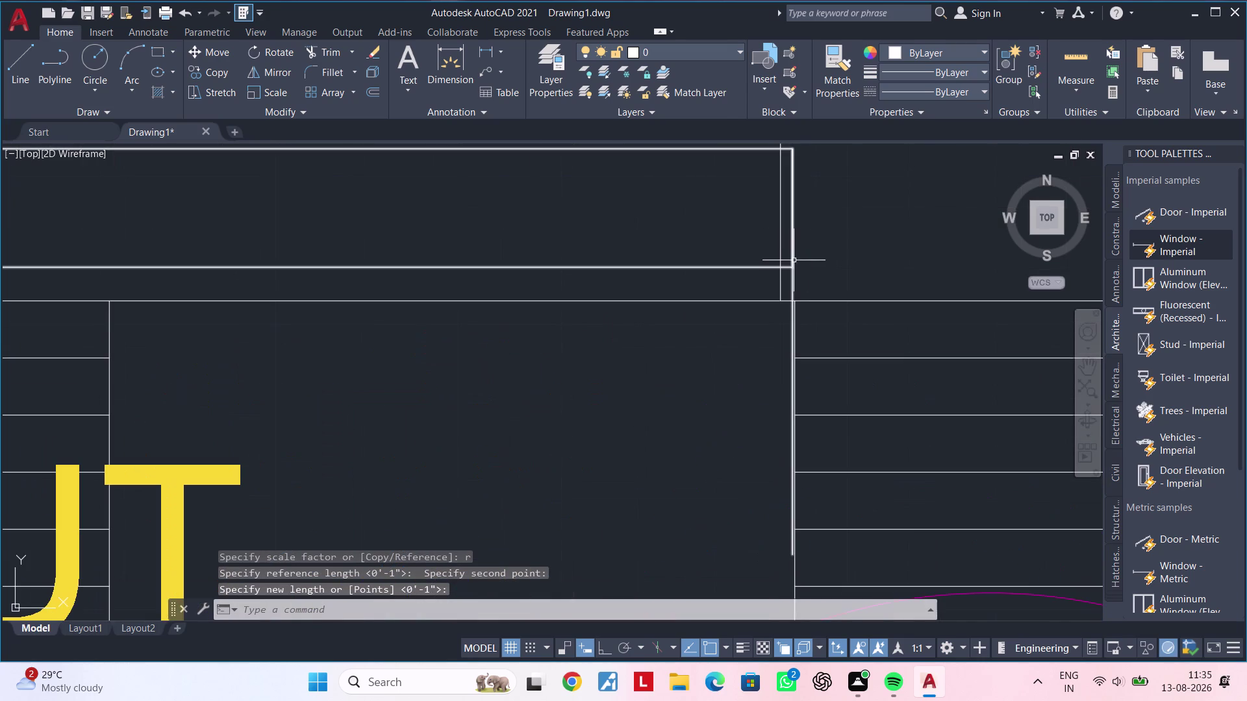
click(793, 260)
scroll(down, 3)
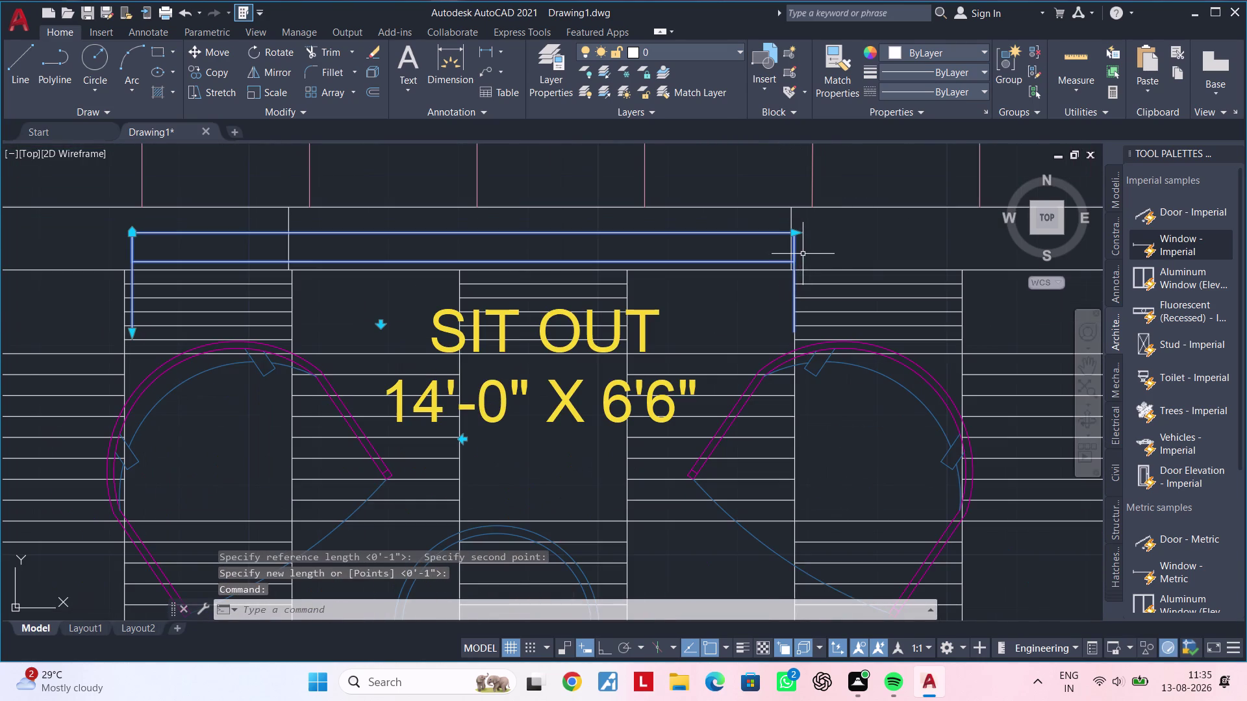
key(Delete)
scroll(down, 3)
middle_drag(788, 266, 610, 269)
scroll(down, 3)
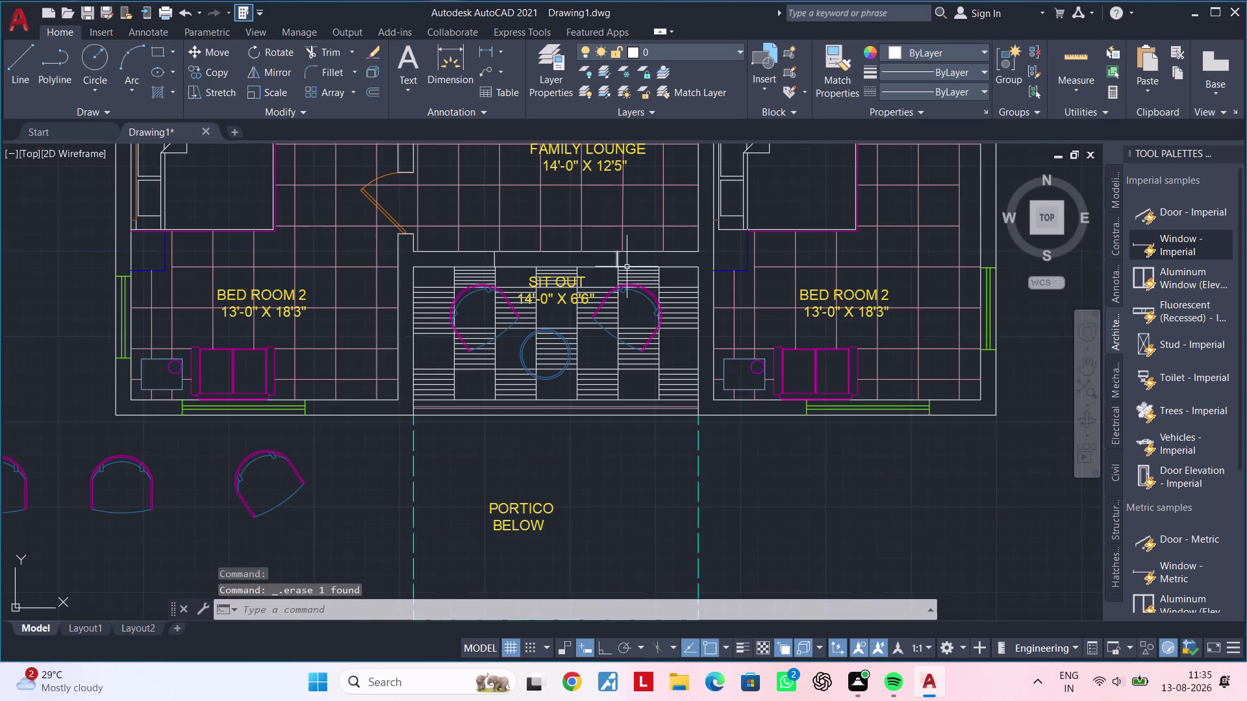
middle_drag(673, 272, 588, 287)
key(Escape)
key(Escape)
scroll(down, 3)
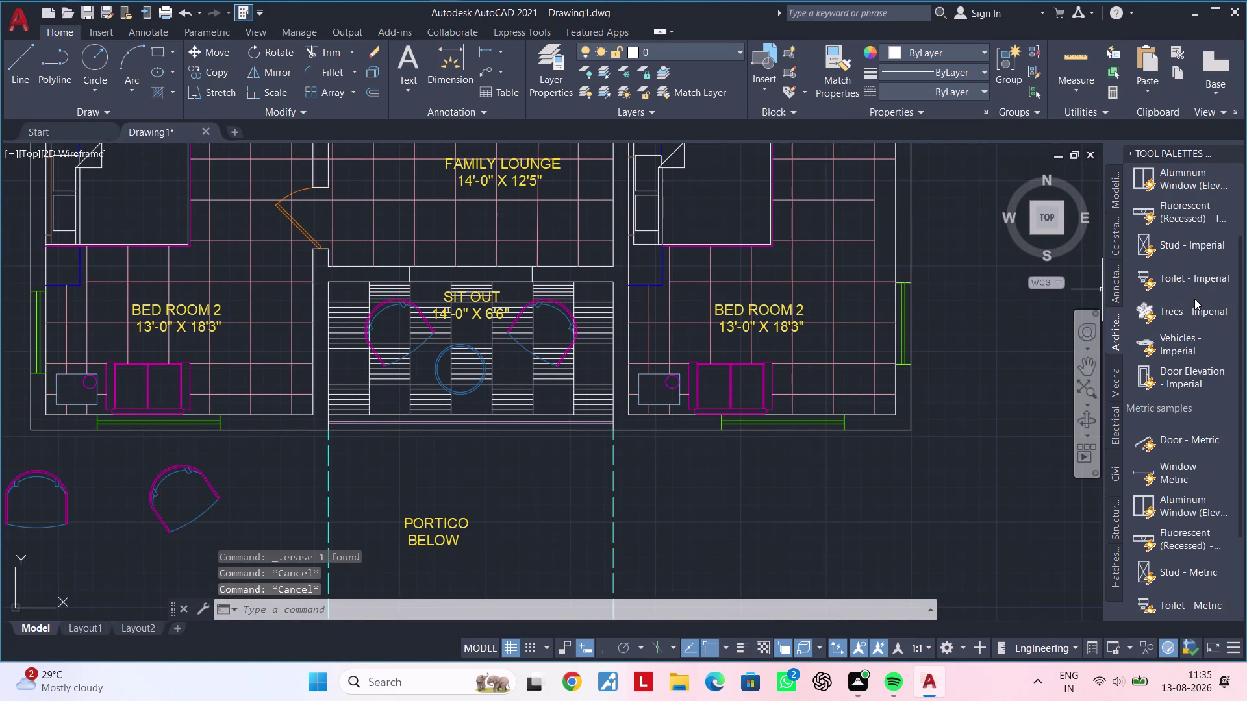
scroll(down, 3)
scroll(down, 3)
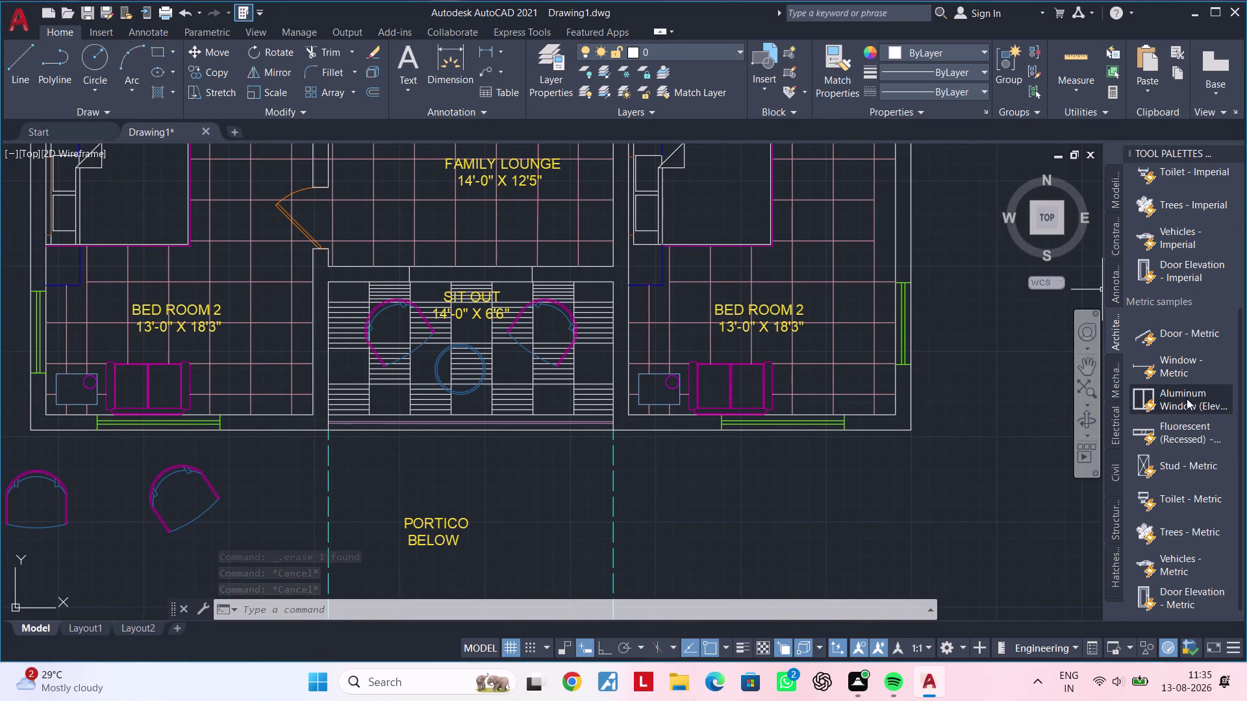
Erase the large rectangular outline with the arched shape.
scroll(down, 3)
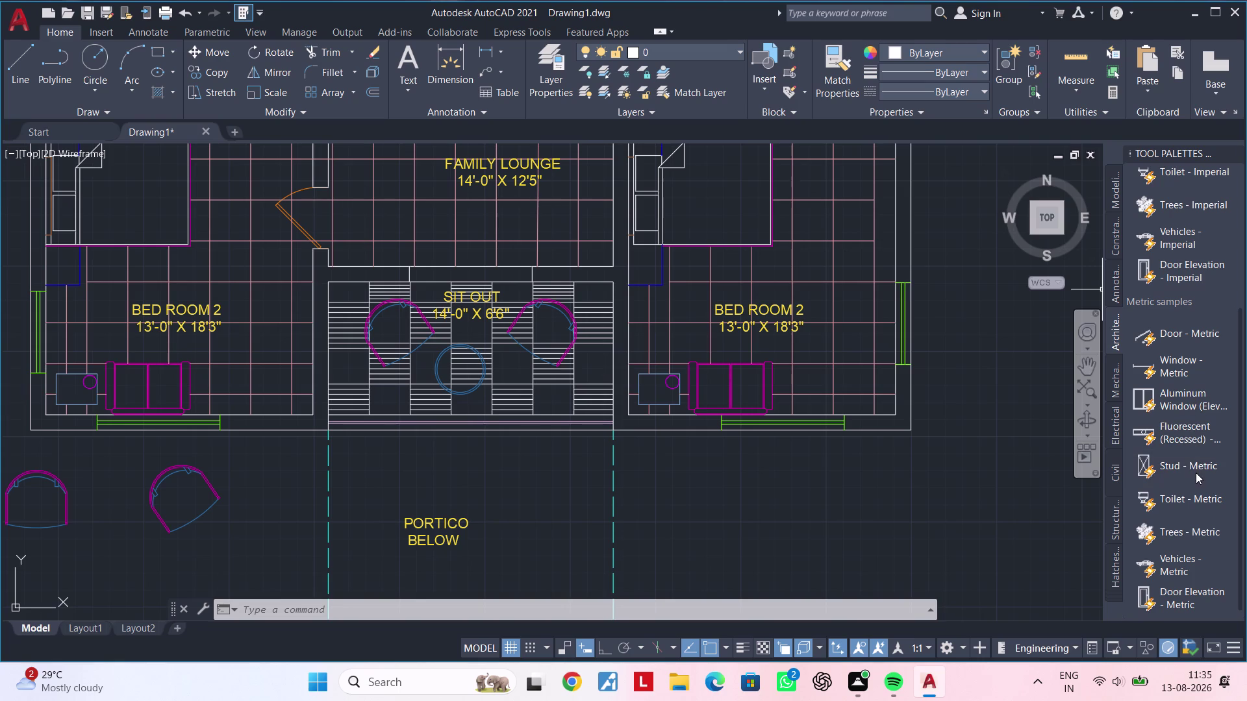
drag(1196, 591, 972, 576)
drag(960, 575, 953, 573)
drag(948, 565, 947, 559)
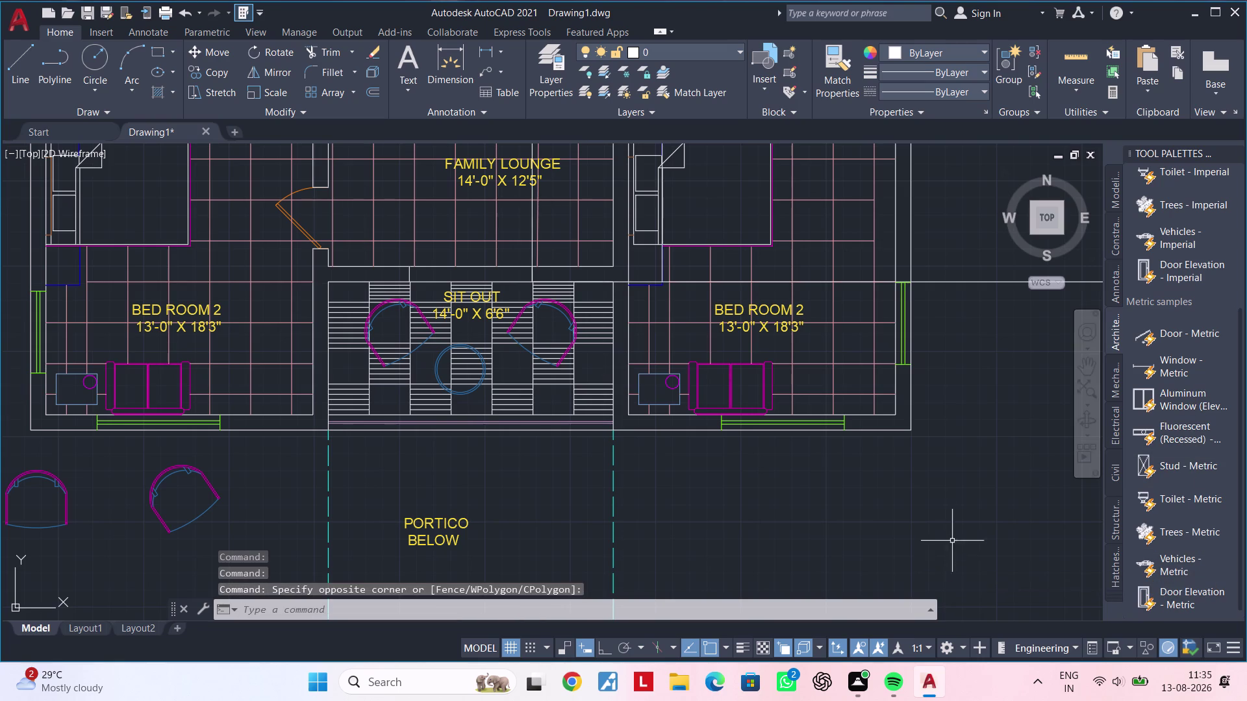
scroll(down, 3)
middle_drag(992, 490, 642, 465)
scroll(down, 3)
middle_drag(654, 456, 636, 537)
click(714, 416)
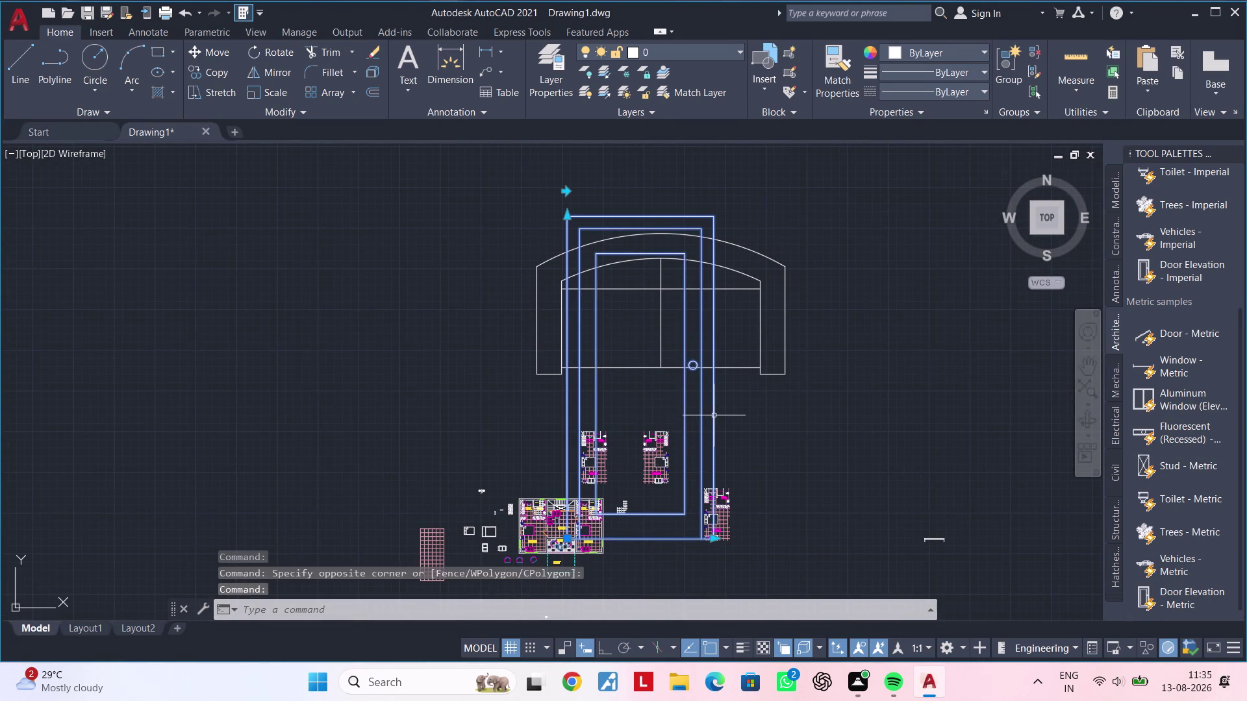
key(Delete)
Pan and zoom back over the floor plan and the area to its right.
scroll(down, 3)
middle_drag(714, 430, 718, 385)
scroll(up, 3)
scroll(up, 3)
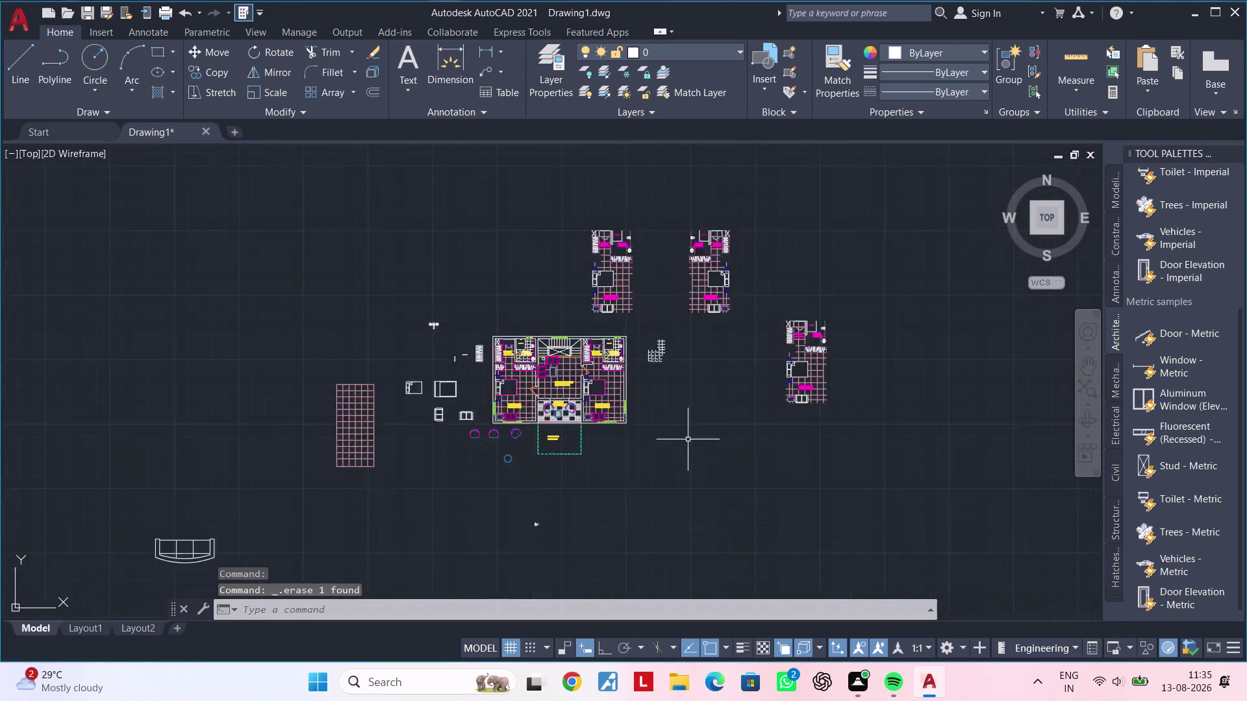
scroll(up, 3)
middle_drag(609, 442, 641, 439)
scroll(up, 3)
middle_drag(606, 428, 654, 534)
middle_click(664, 520)
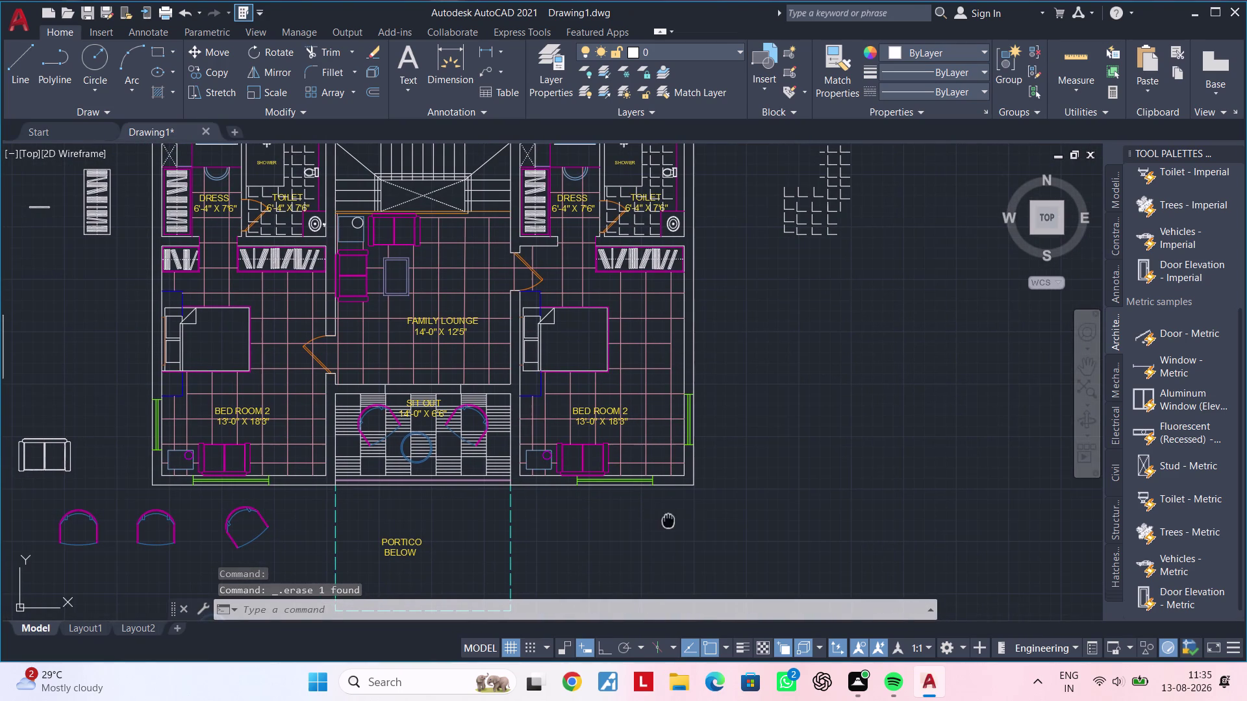
middle_drag(1016, 426, 927, 426)
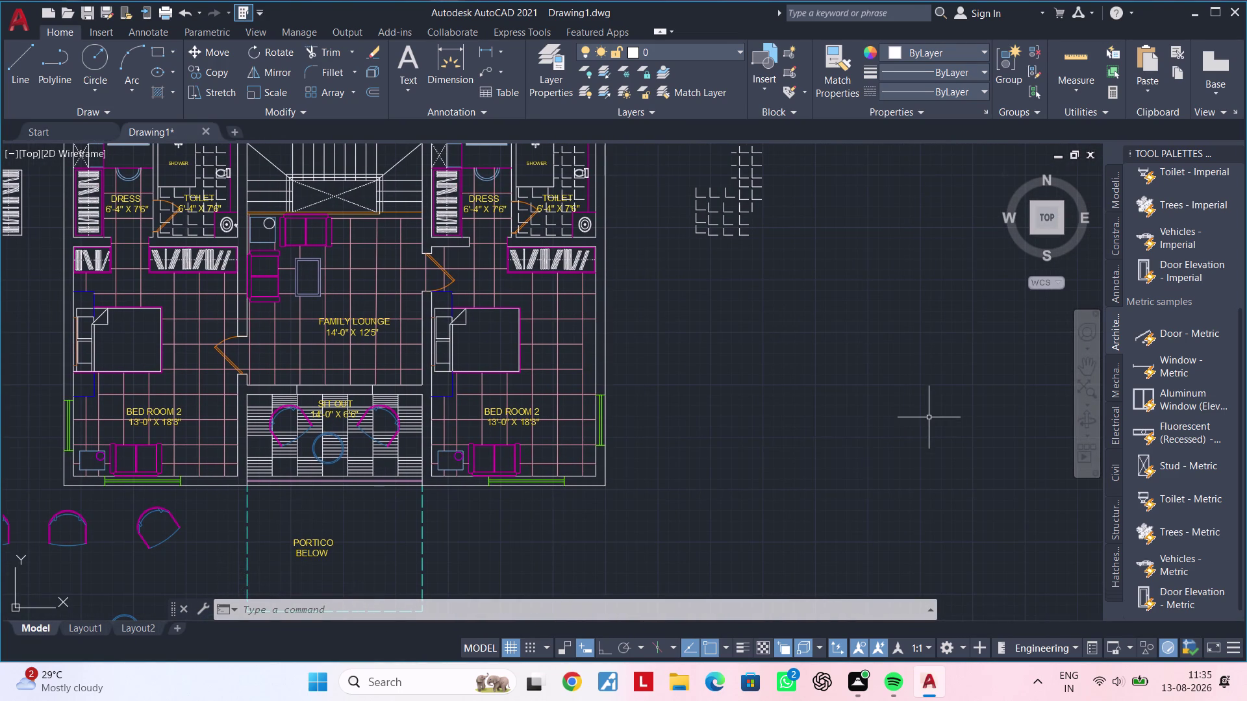
middle_drag(1000, 367, 830, 377)
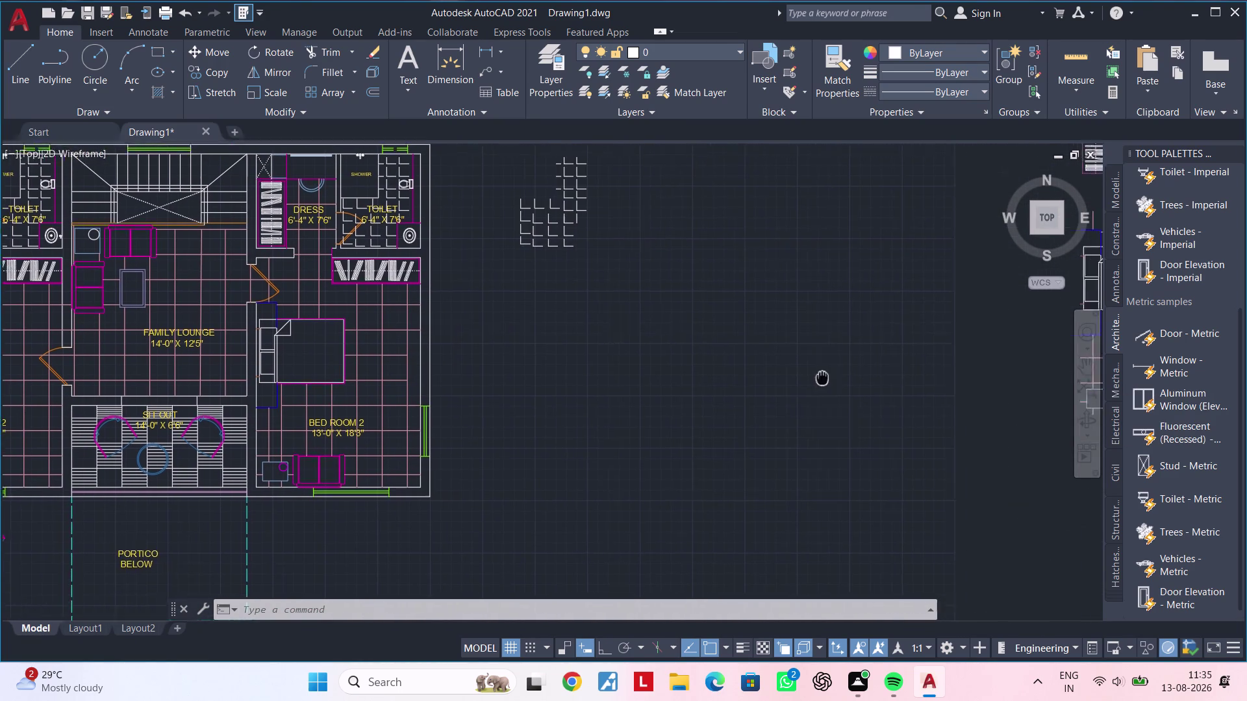
middle_drag(830, 376, 814, 379)
middle_drag(952, 339, 797, 338)
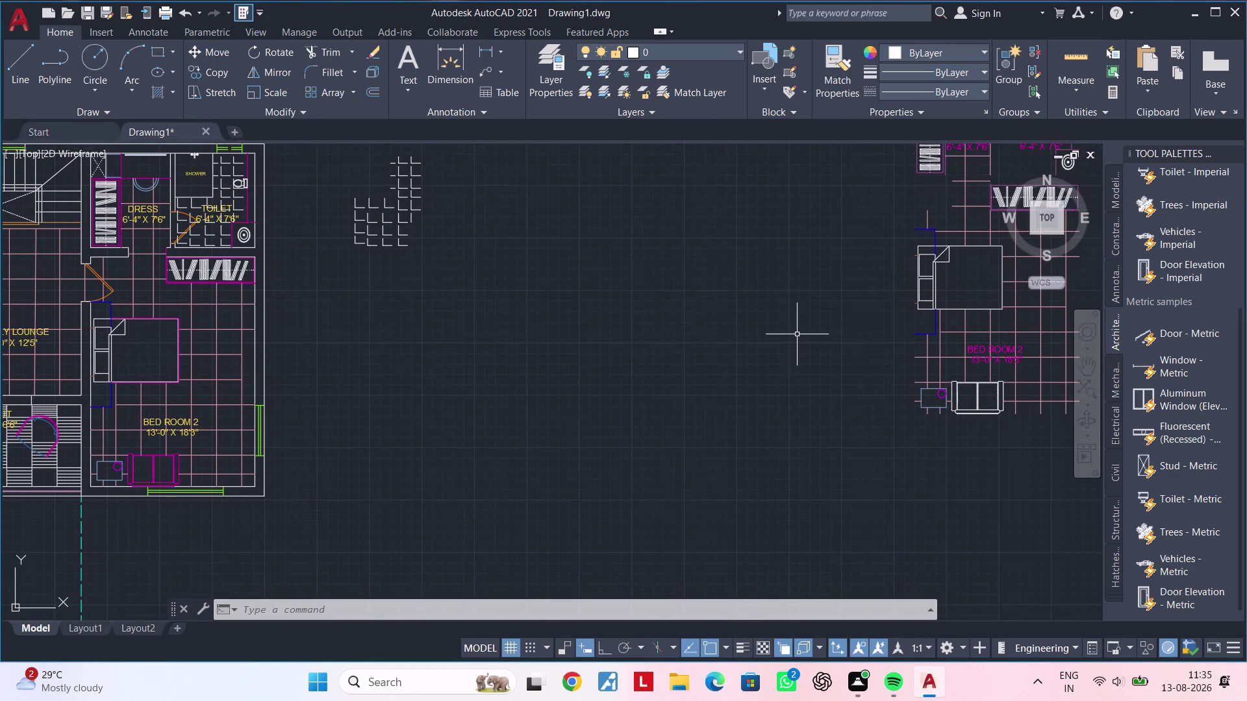
Close the Tool Palettes and recentre the floor plan.
scroll(down, 3)
middle_drag(801, 332, 711, 370)
scroll(up, 3)
scroll(down, 3)
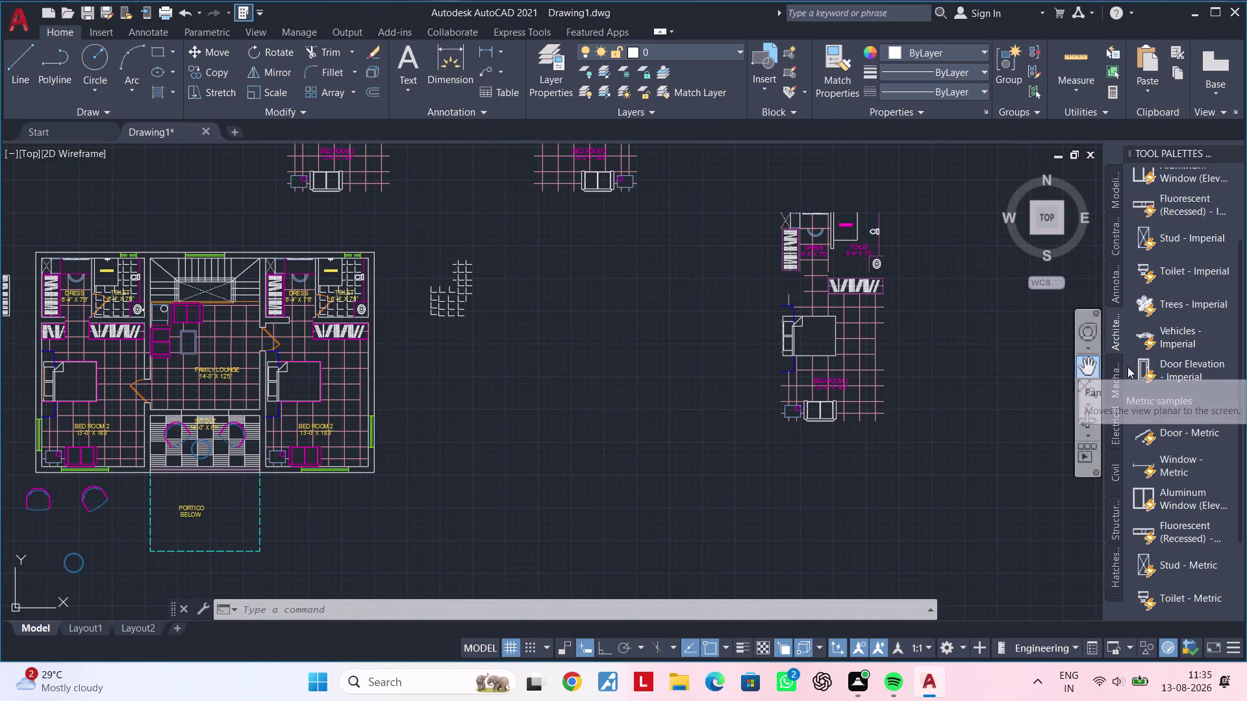
scroll(down, 3)
double_click(1112, 342)
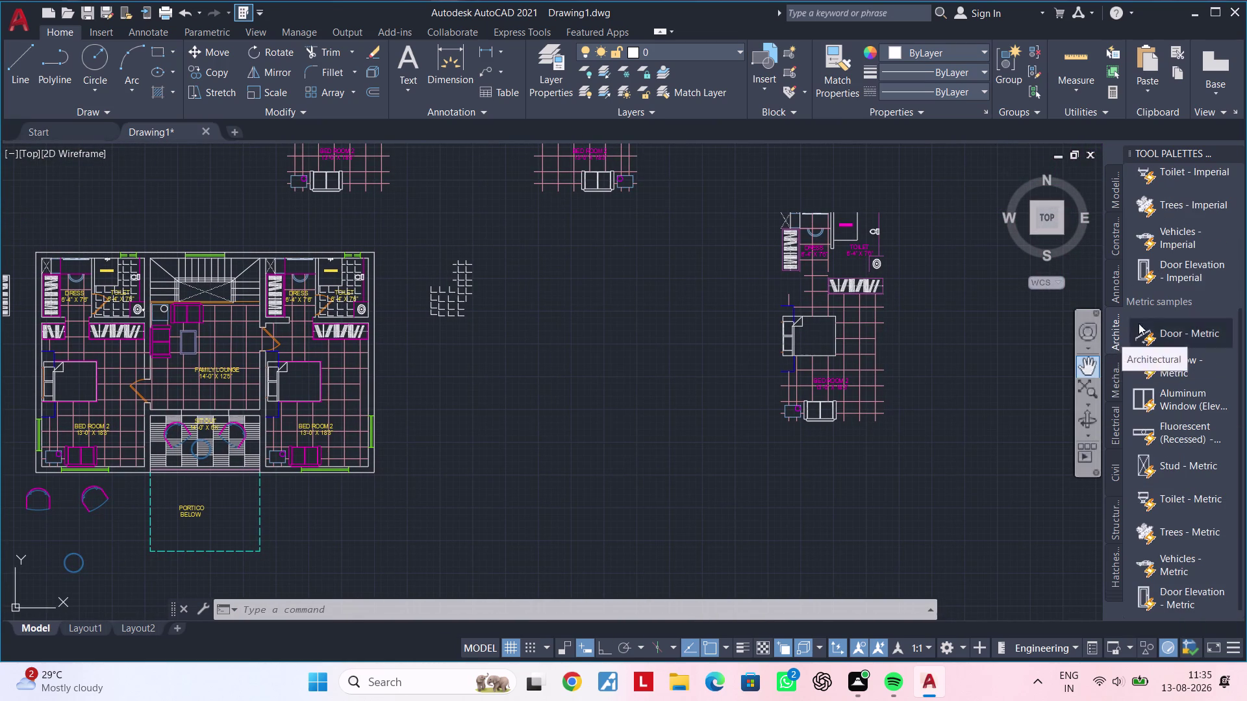
scroll(up, 3)
scroll(up, 3)
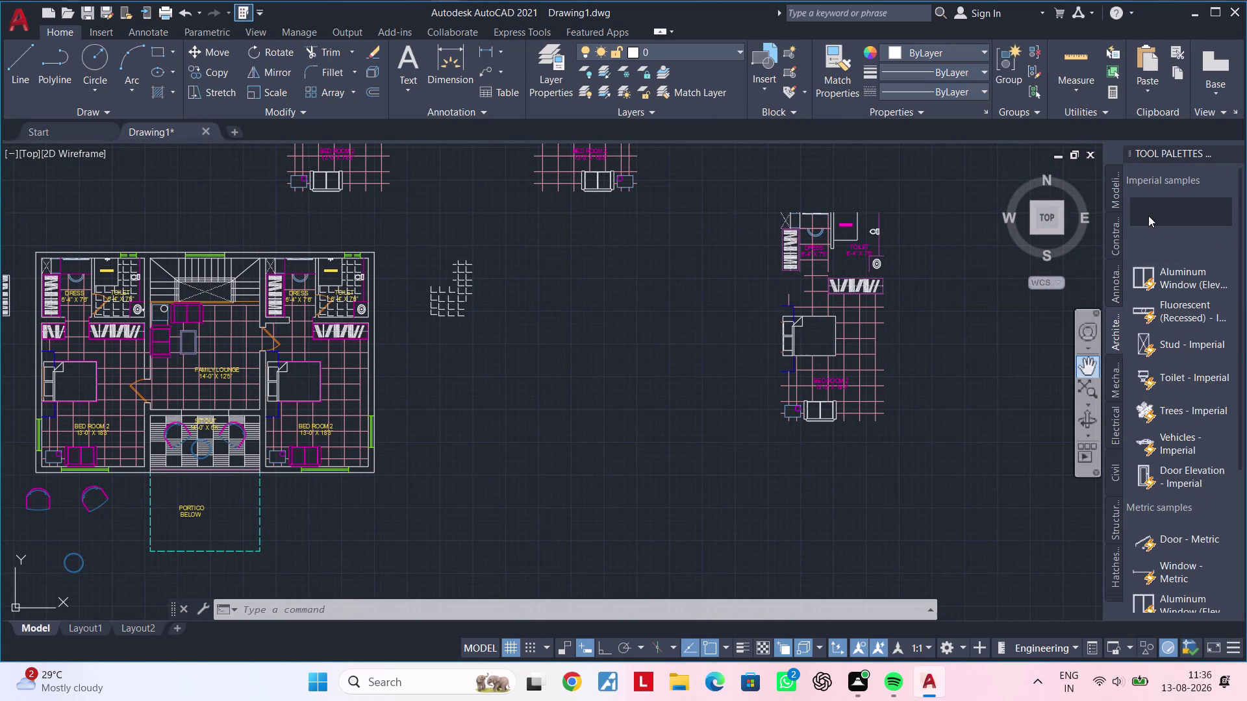
scroll(down, 3)
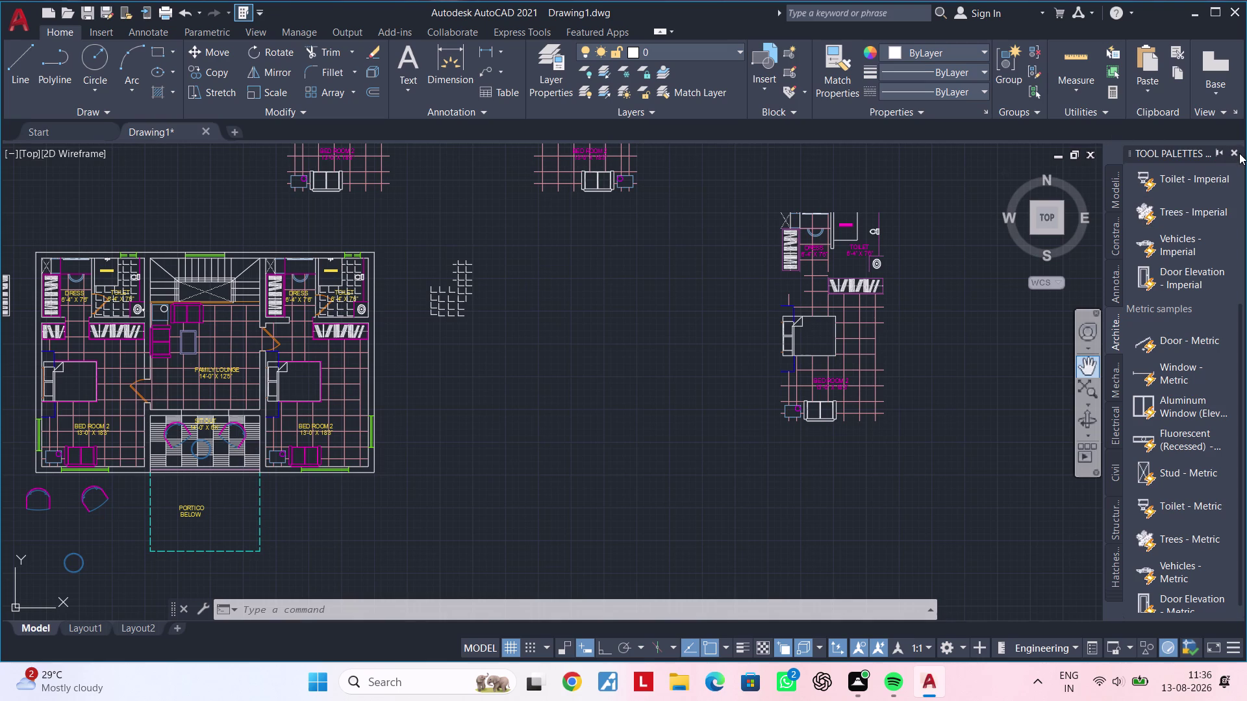
click(1237, 153)
middle_drag(782, 345, 880, 311)
Open DesignCenter with ADC to browse House Designer's 20 blocks.
key(Escape)
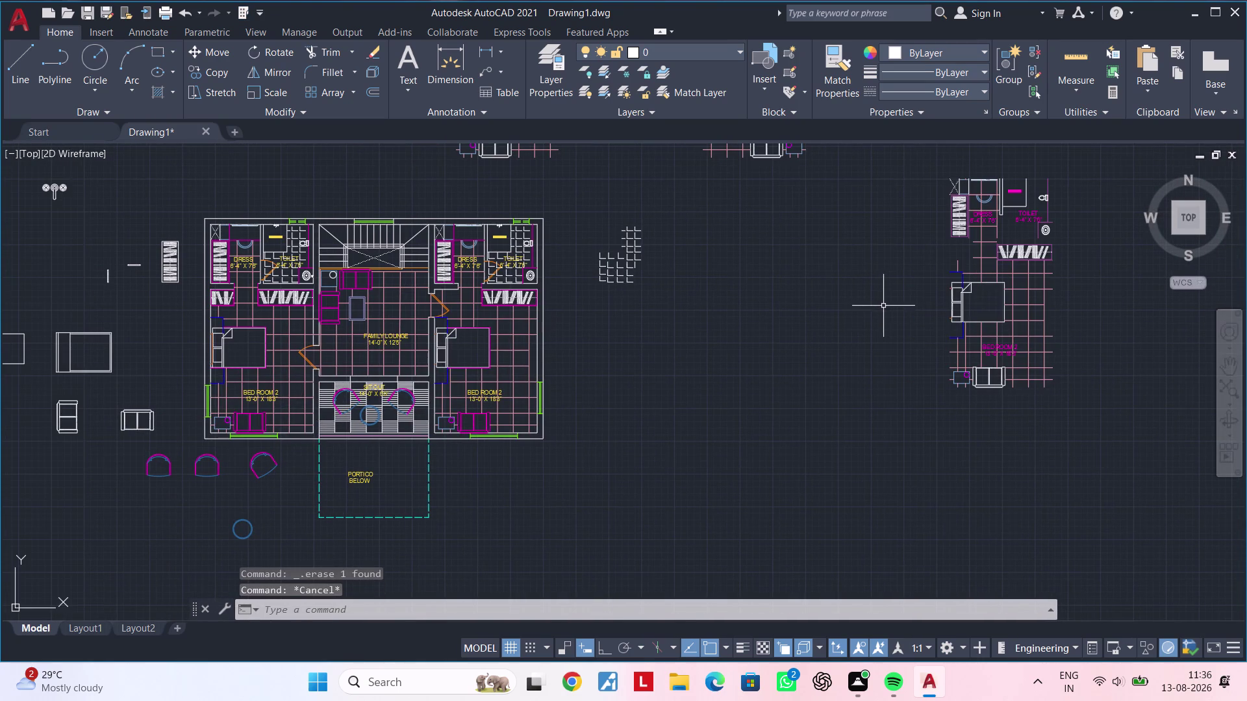
key(a)
key(d)
key(c)
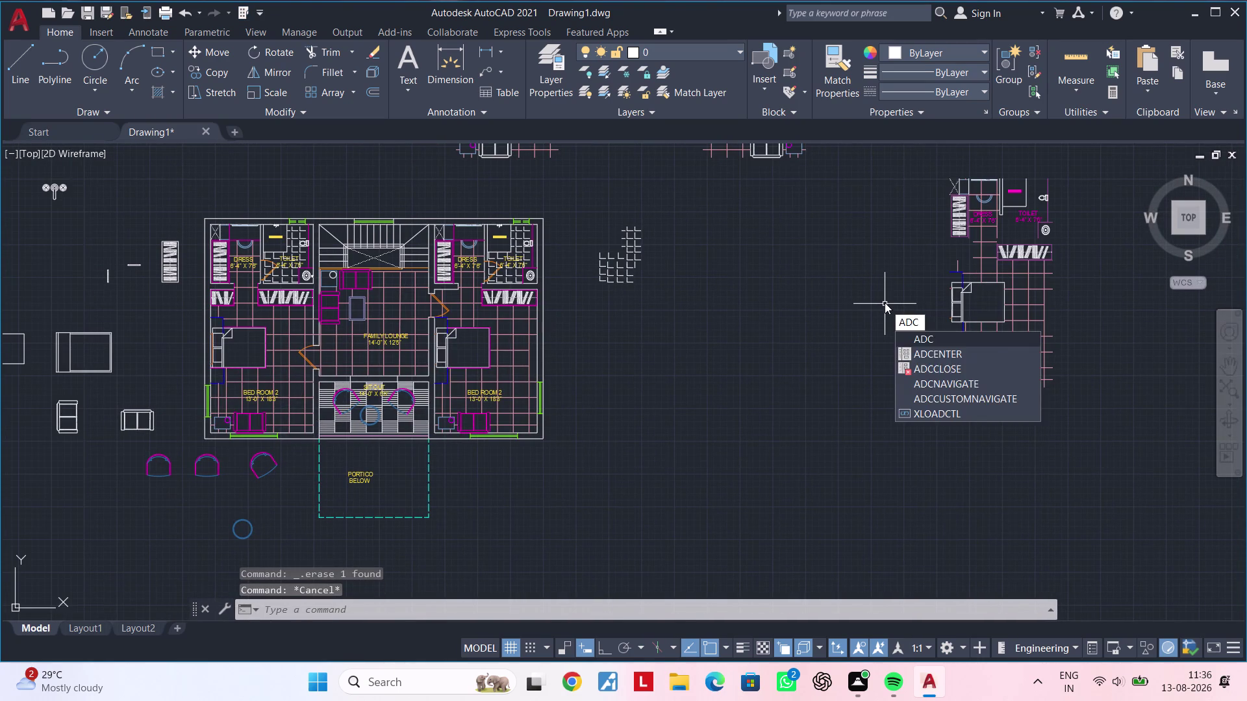
key(space)
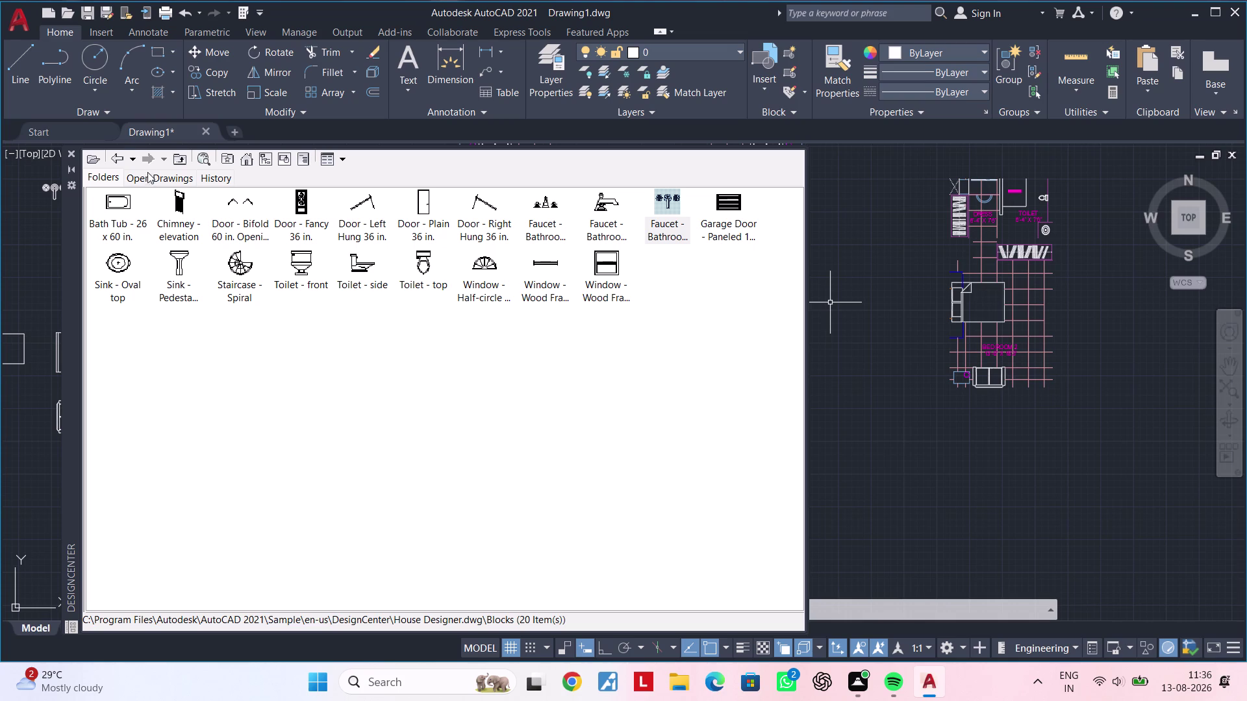
click(112, 159)
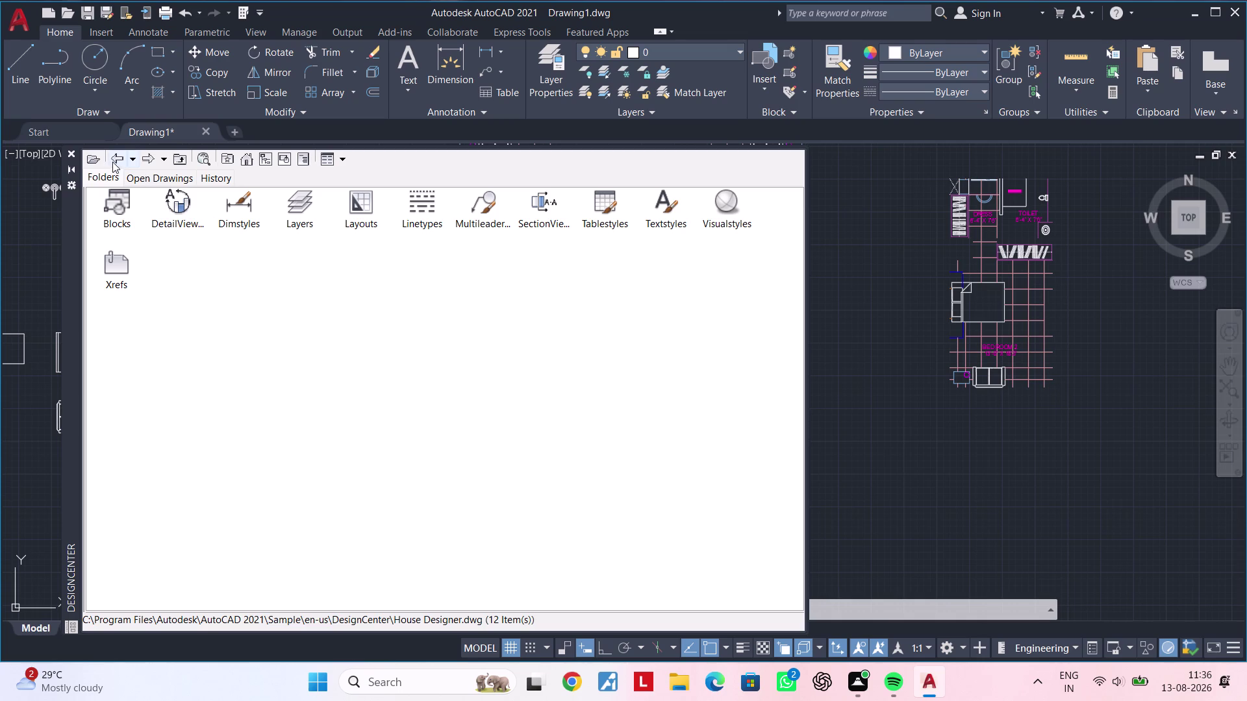
click(112, 162)
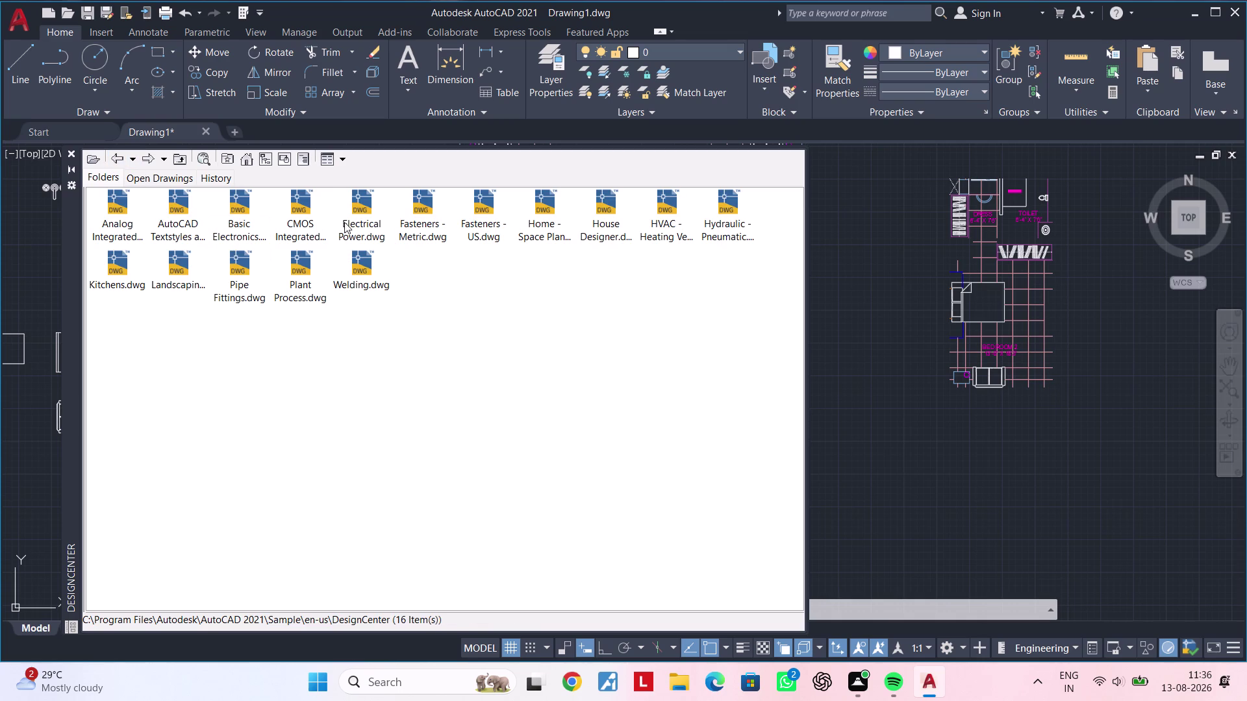
click(178, 159)
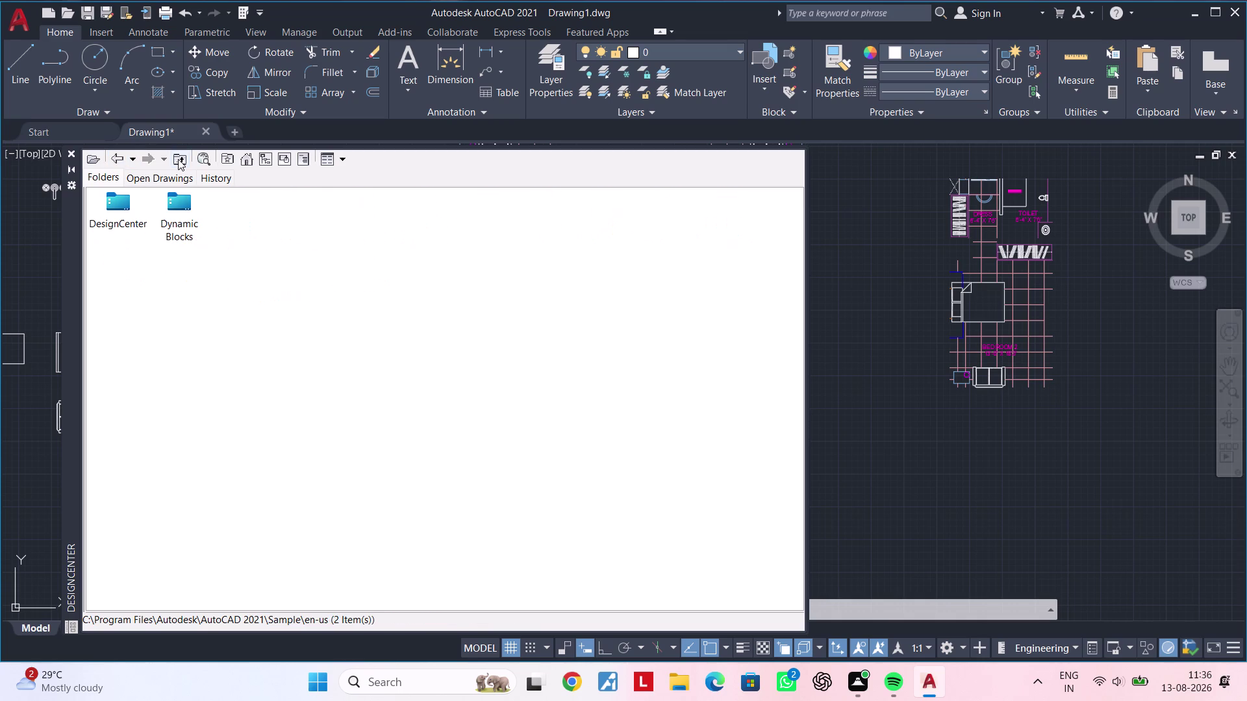
double_click(179, 208)
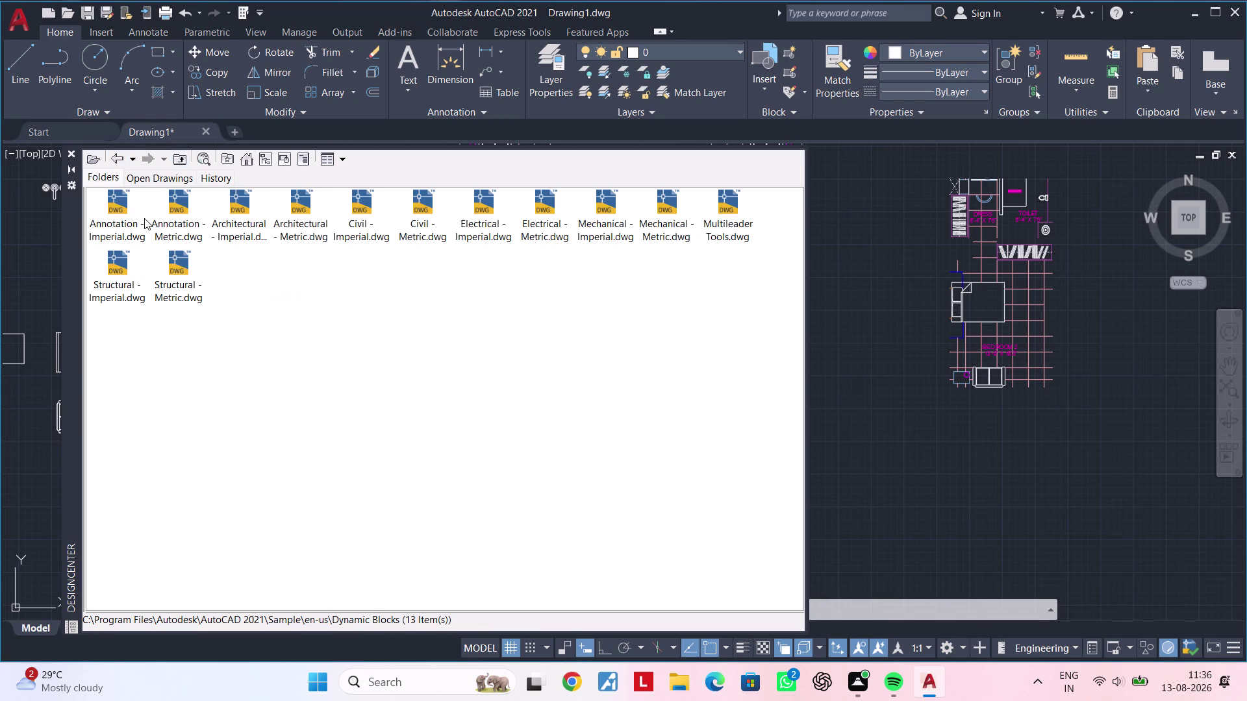
click(174, 164)
double_click(135, 215)
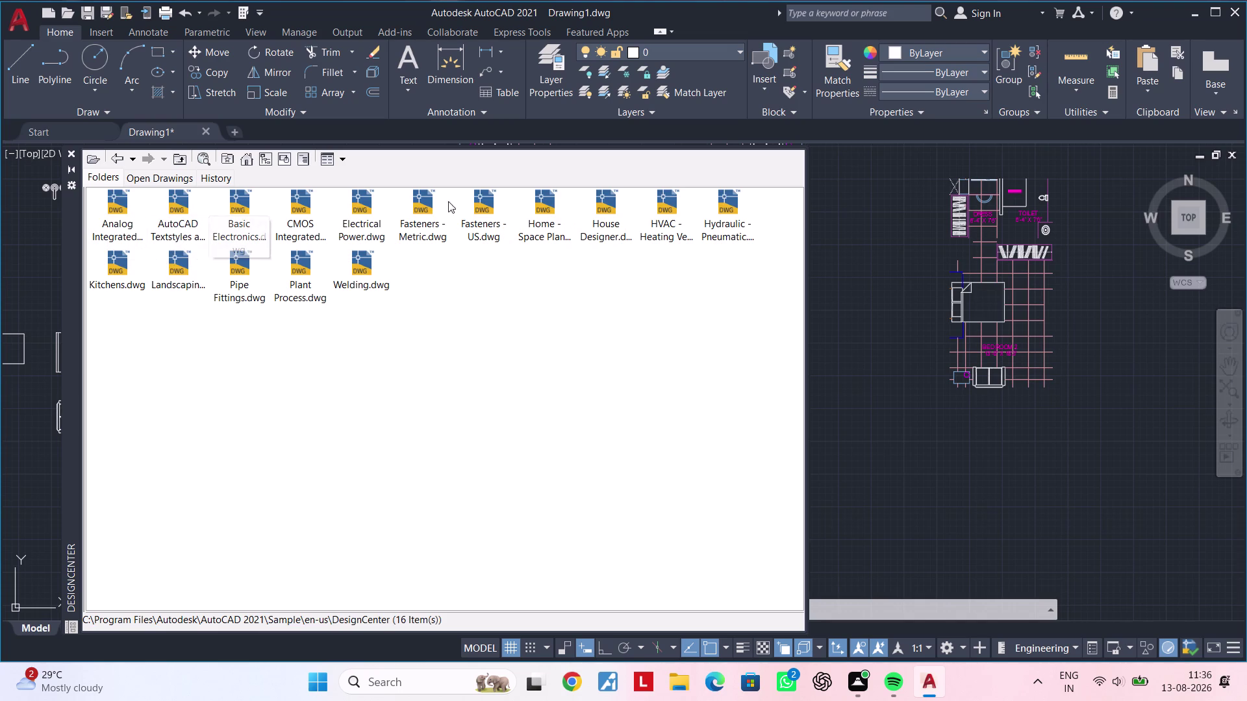
double_click(545, 209)
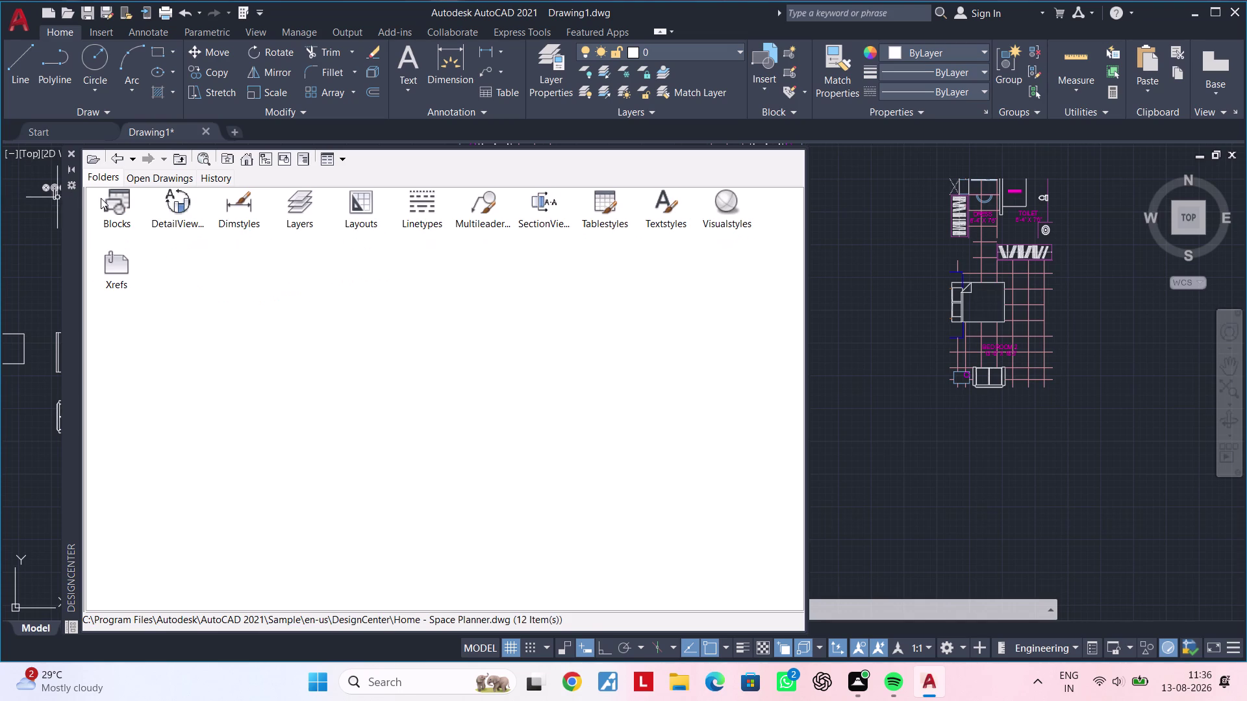
double_click(121, 202)
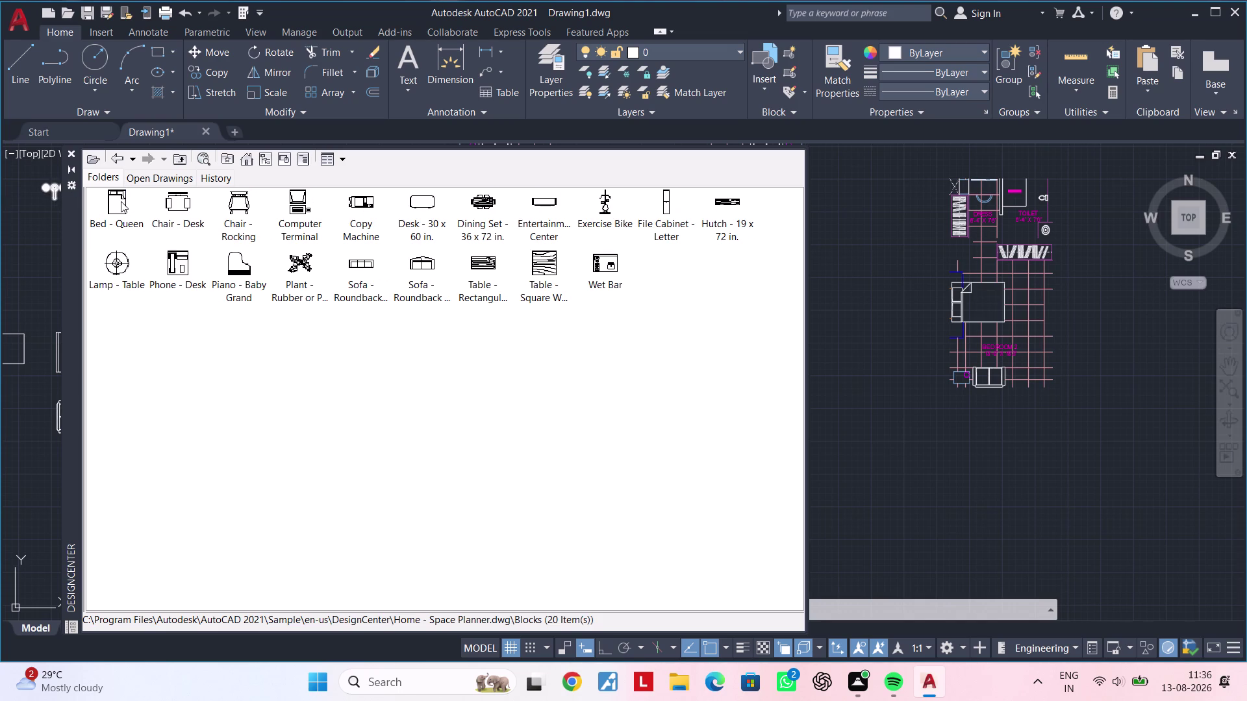
click(115, 163)
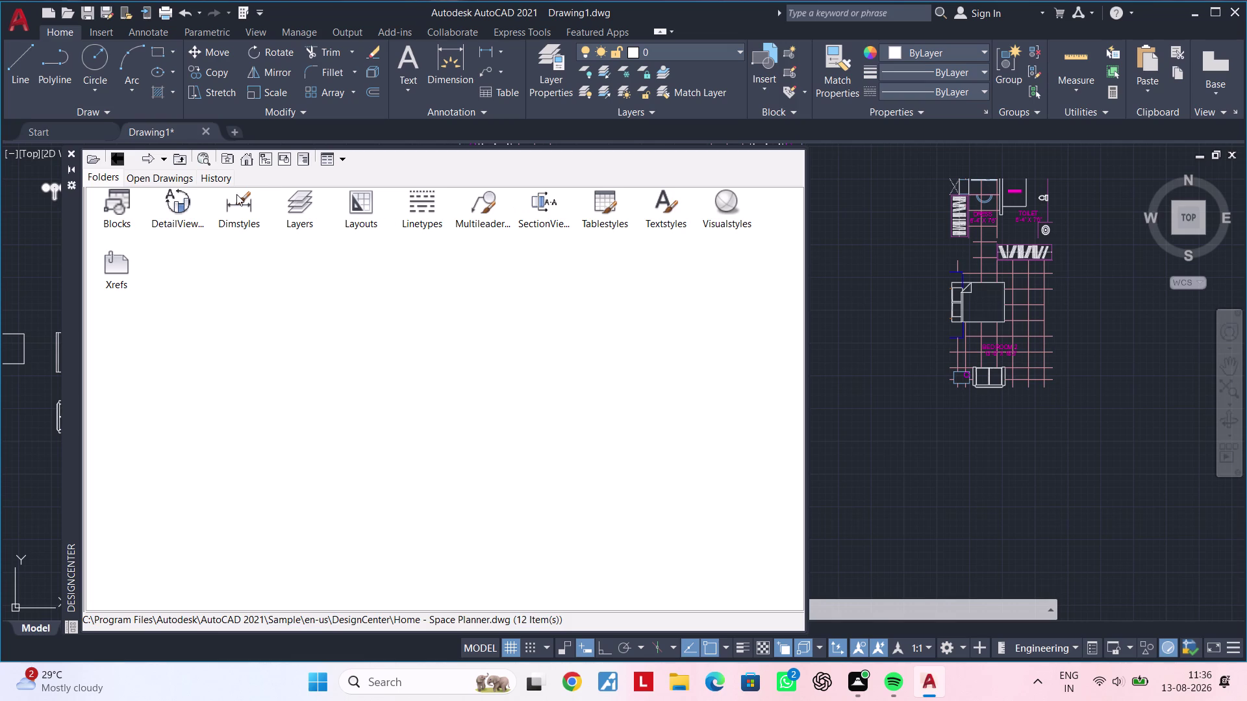
click(122, 158)
triple_click(670, 209)
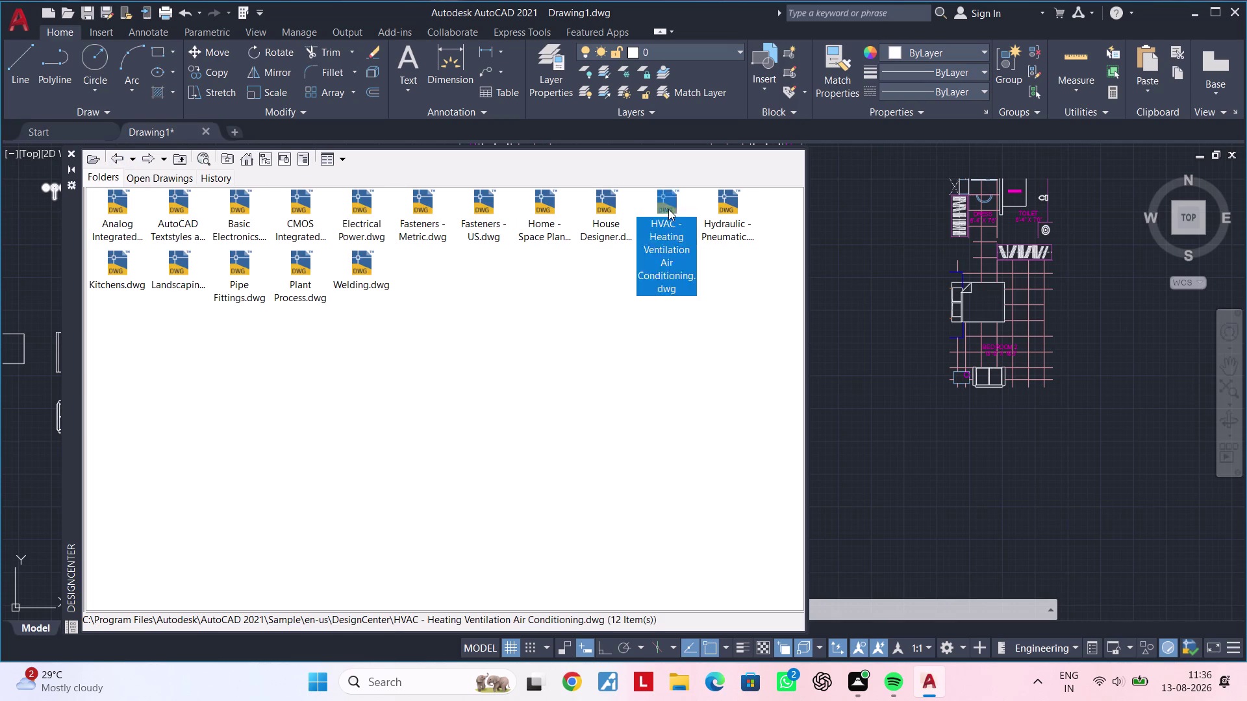
double_click(110, 206)
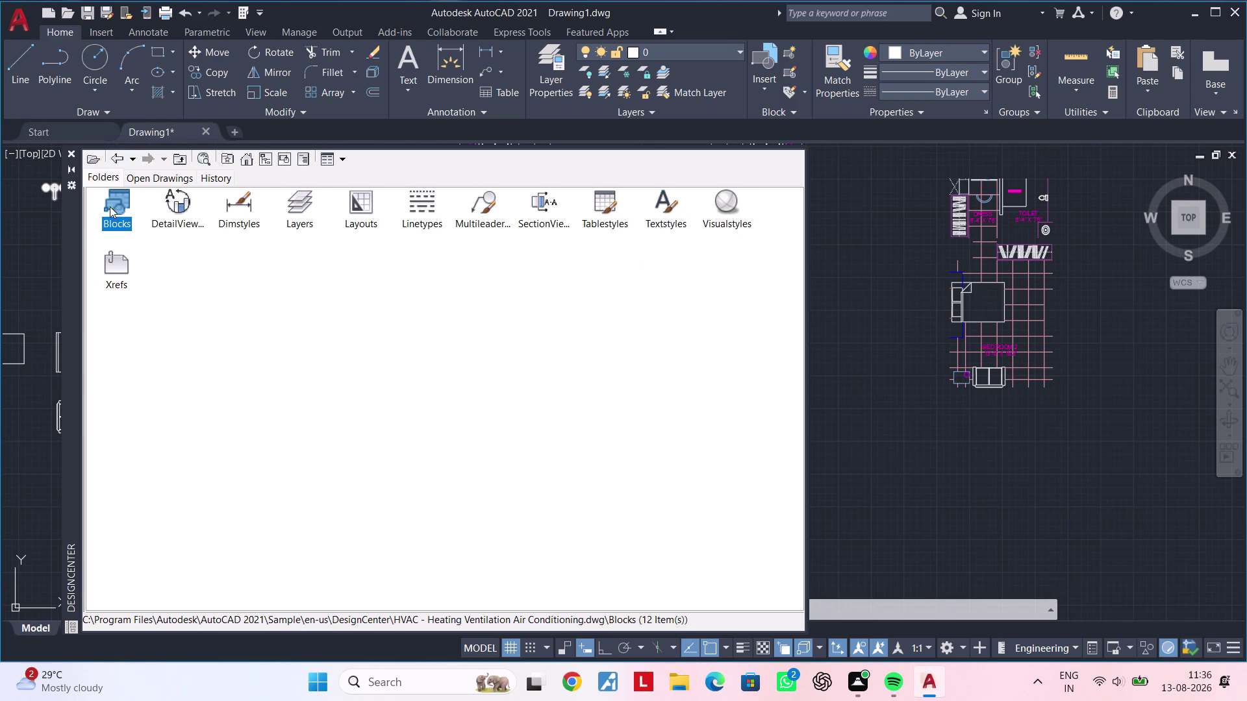
double_click(123, 161)
double_click(123, 161)
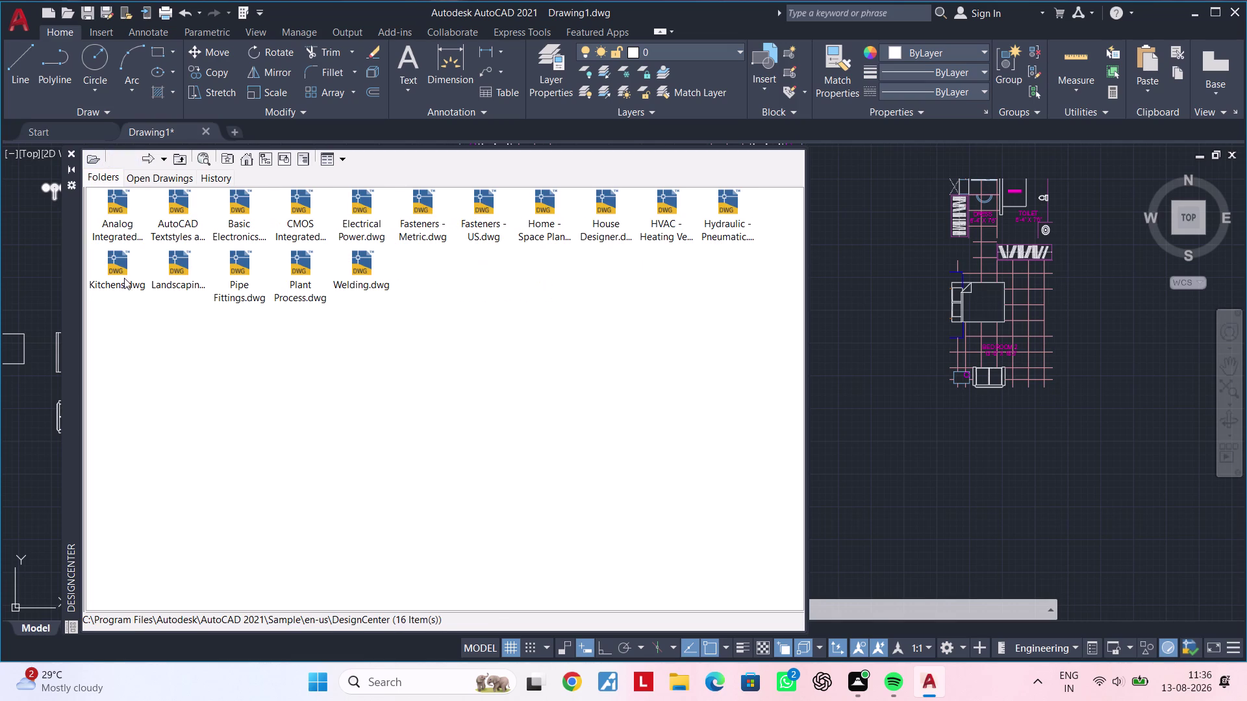
double_click(123, 277)
triple_click(111, 206)
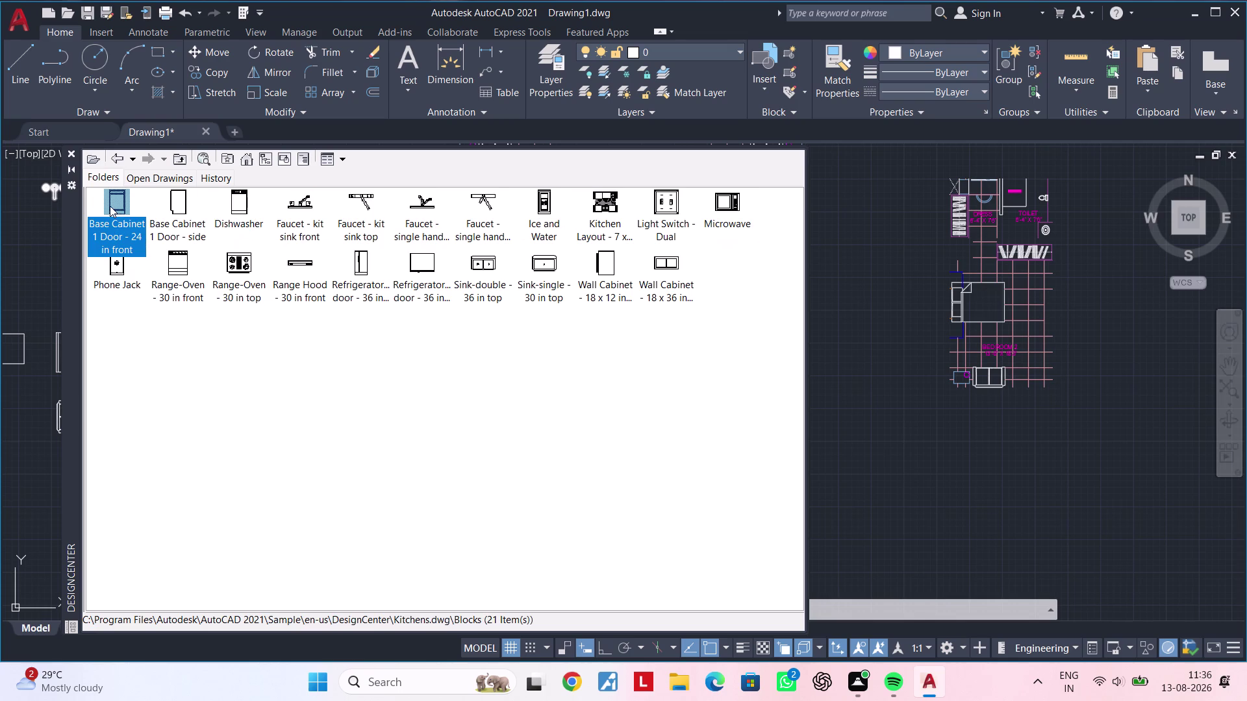
triple_click(121, 156)
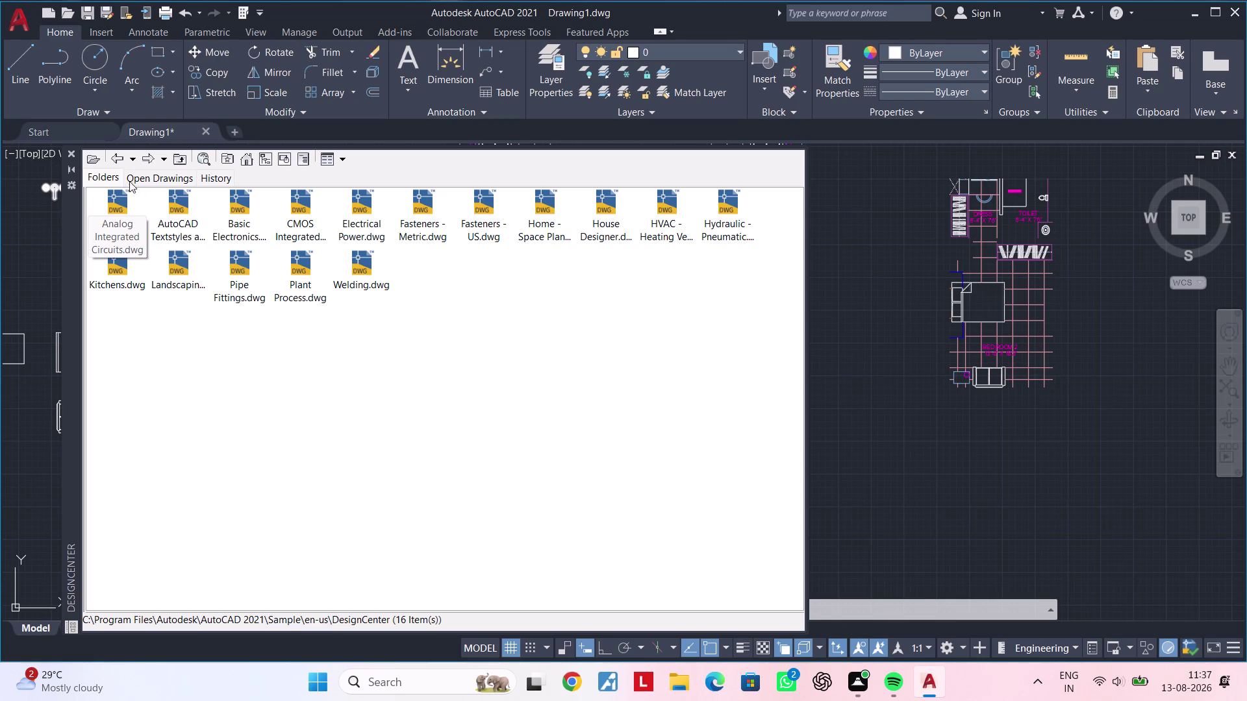
click(120, 162)
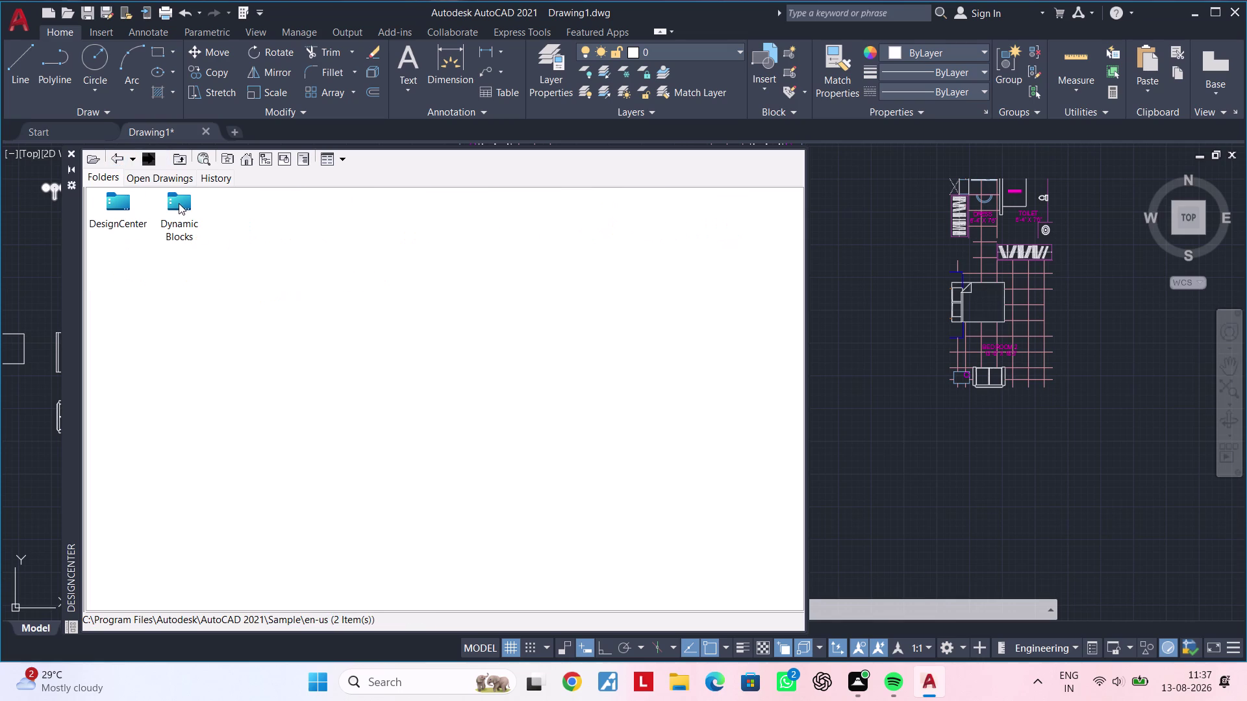
double_click(179, 203)
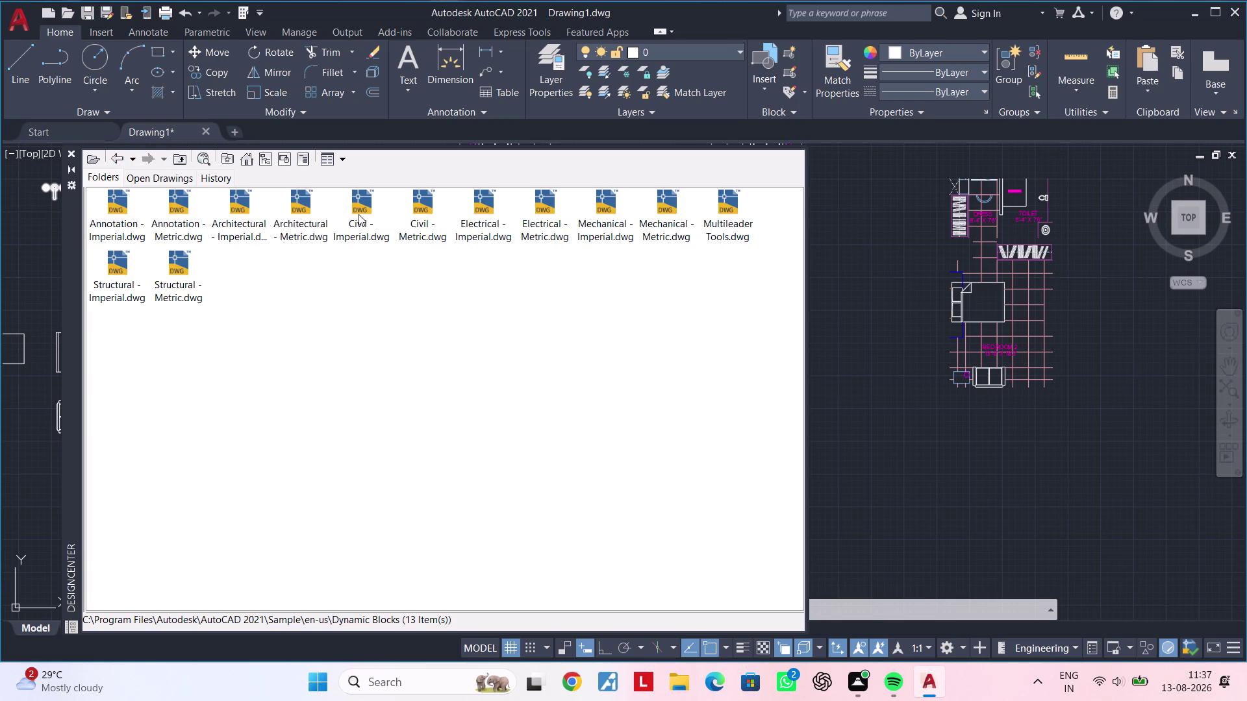
double_click(359, 215)
double_click(124, 209)
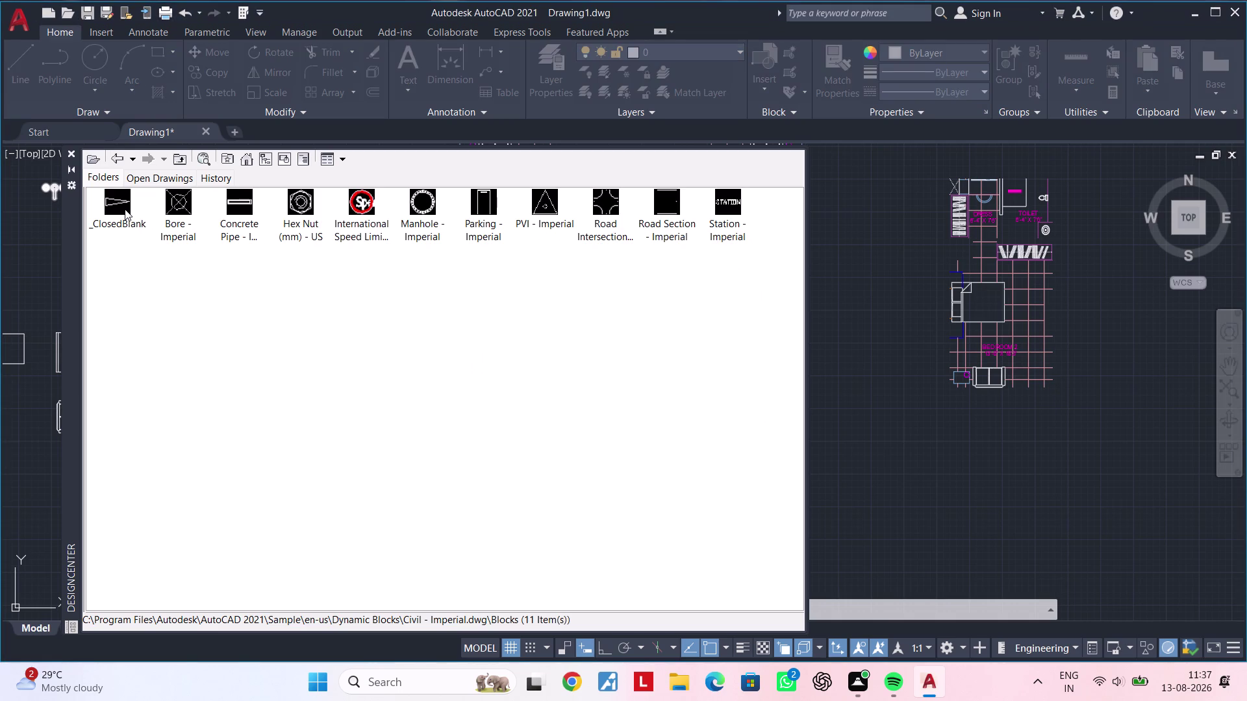
click(113, 160)
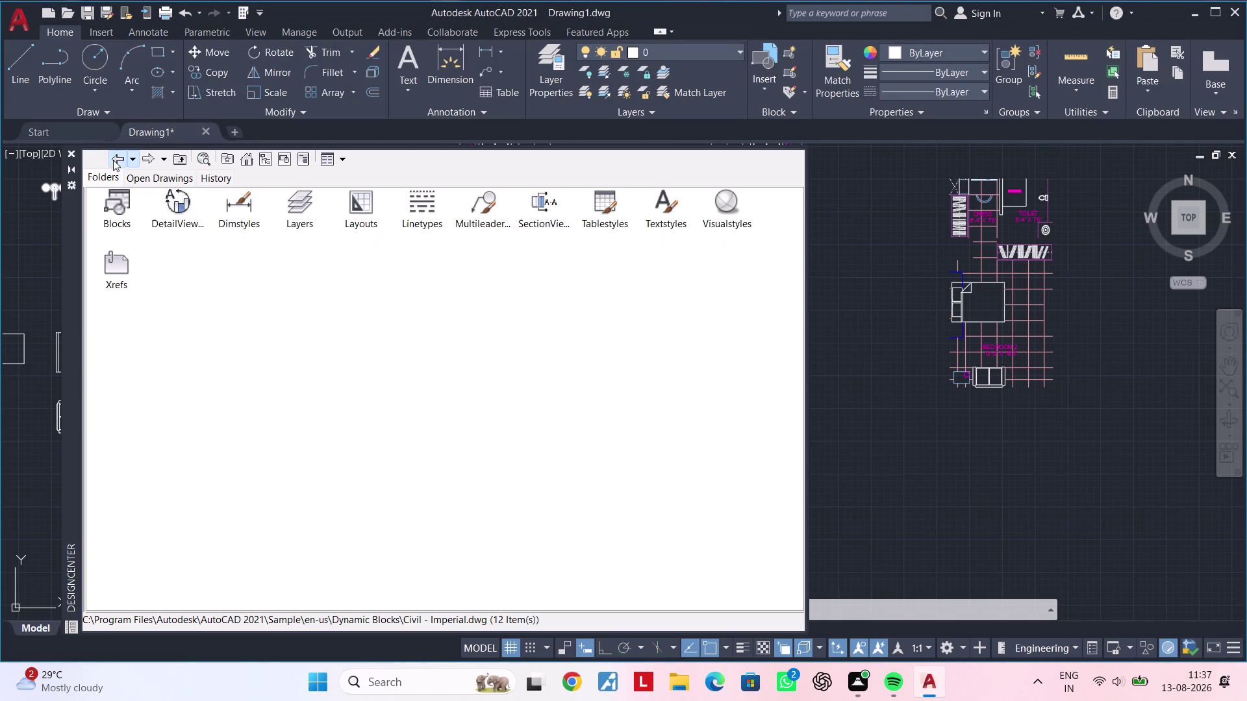
click(118, 165)
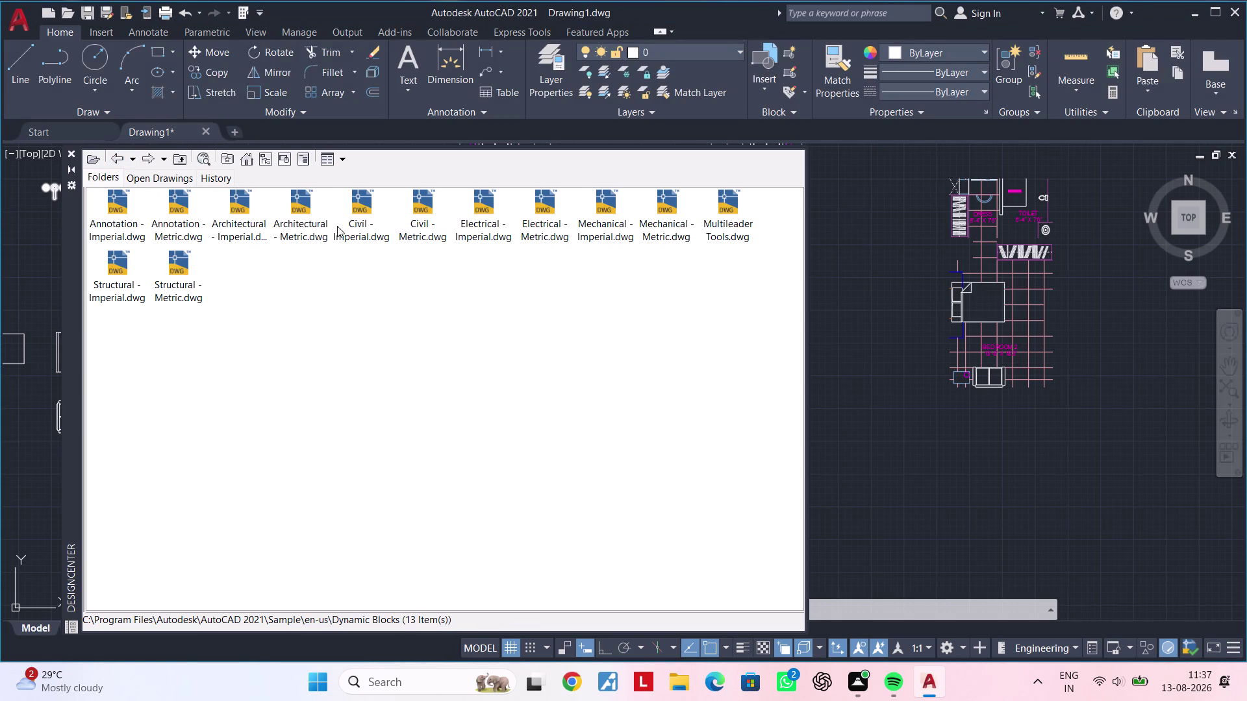
double_click(424, 205)
double_click(113, 198)
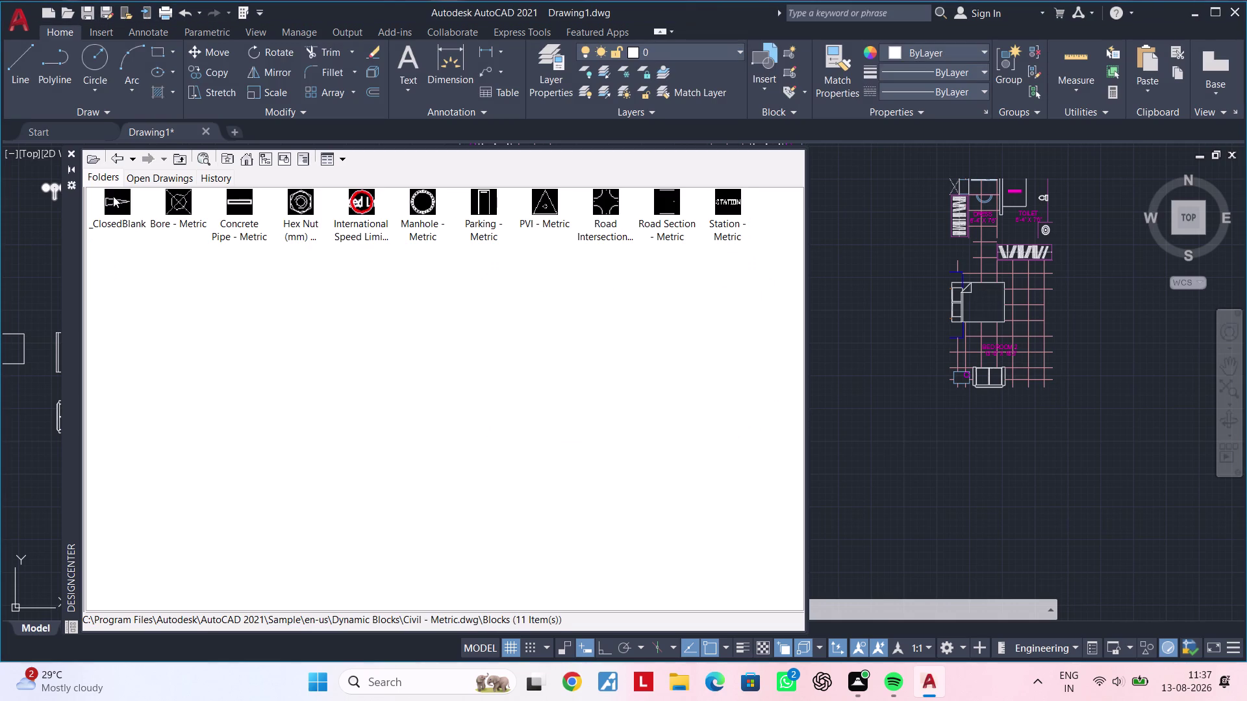
click(111, 158)
click(111, 158)
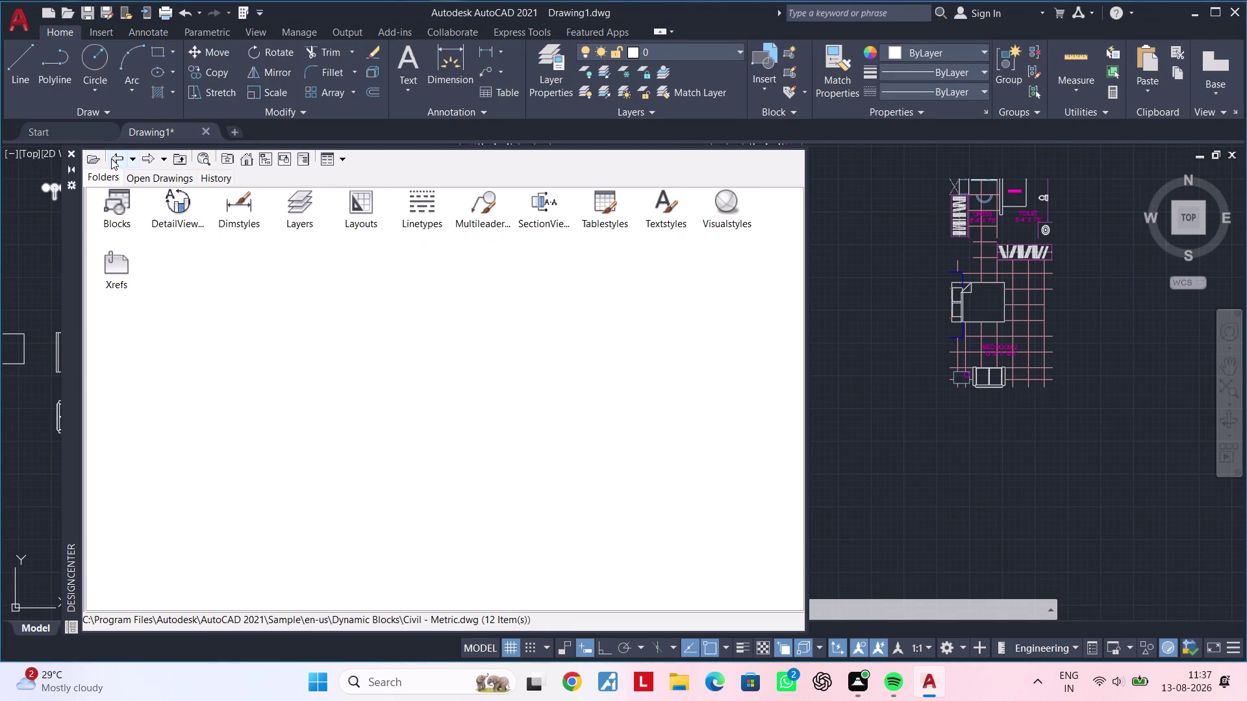
click(116, 157)
click(121, 159)
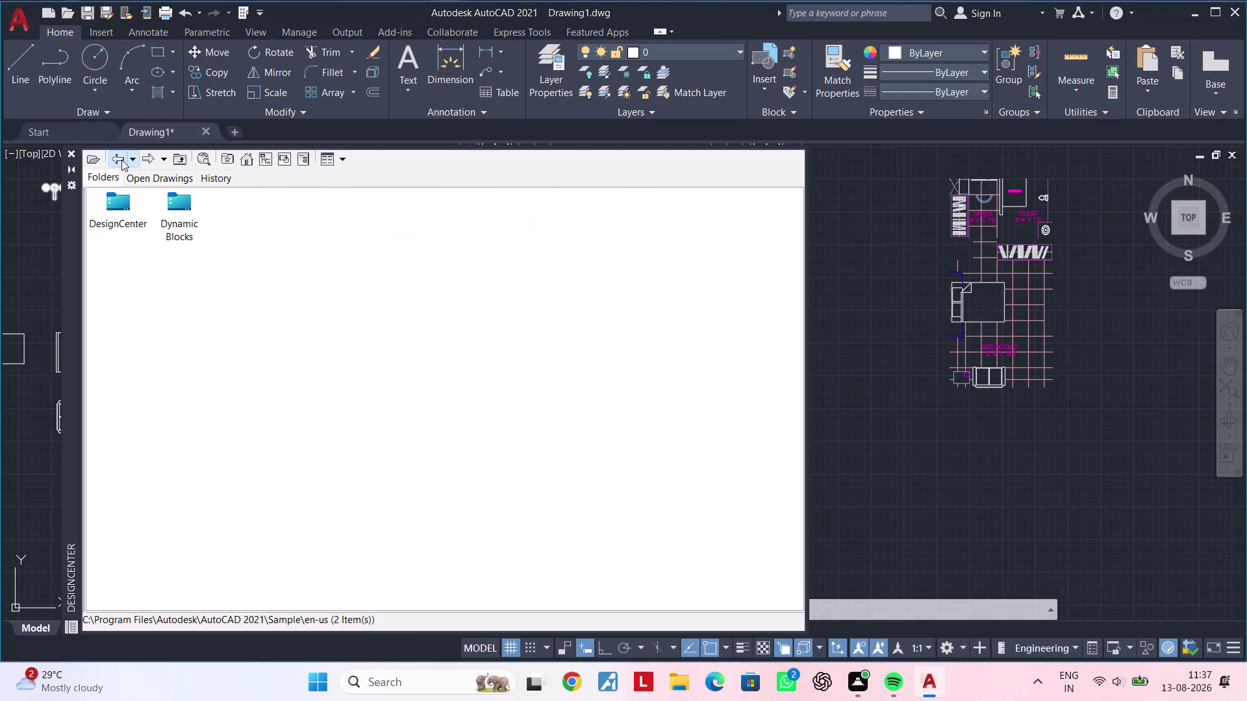
click(175, 222)
triple_click(126, 207)
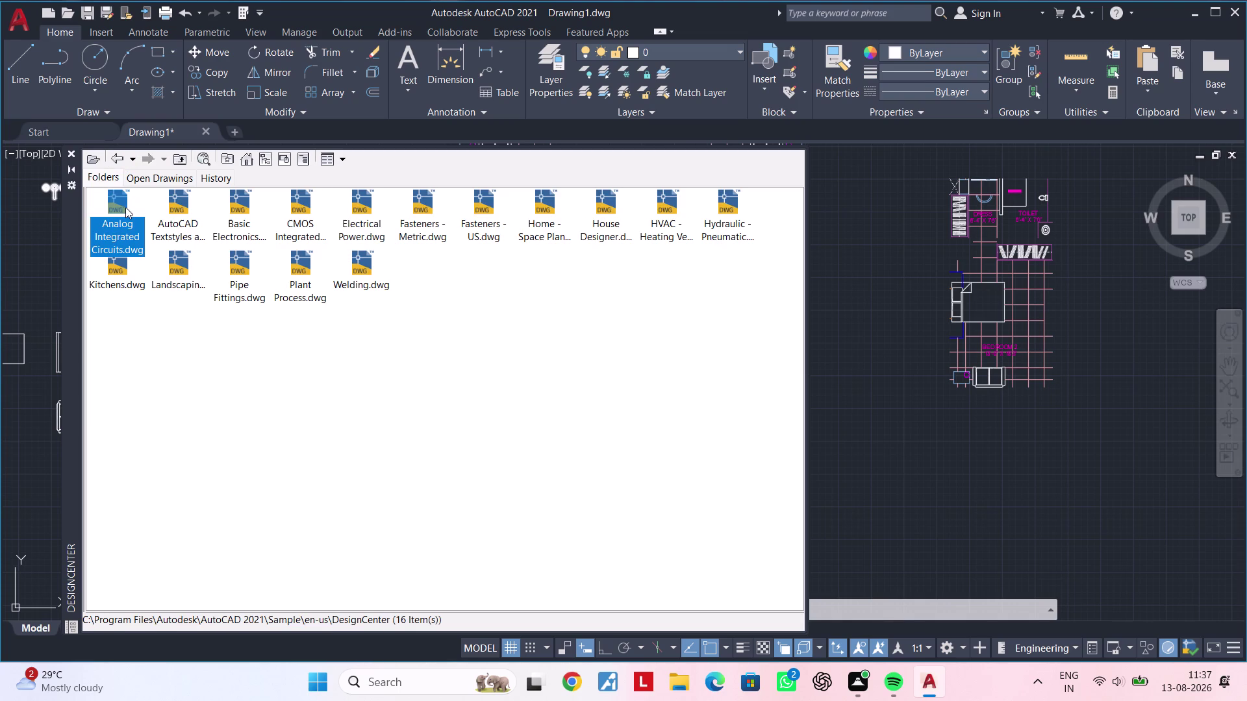
List the blocks of the Home - Space Planner sample drawing.
key(Escape)
triple_click(545, 206)
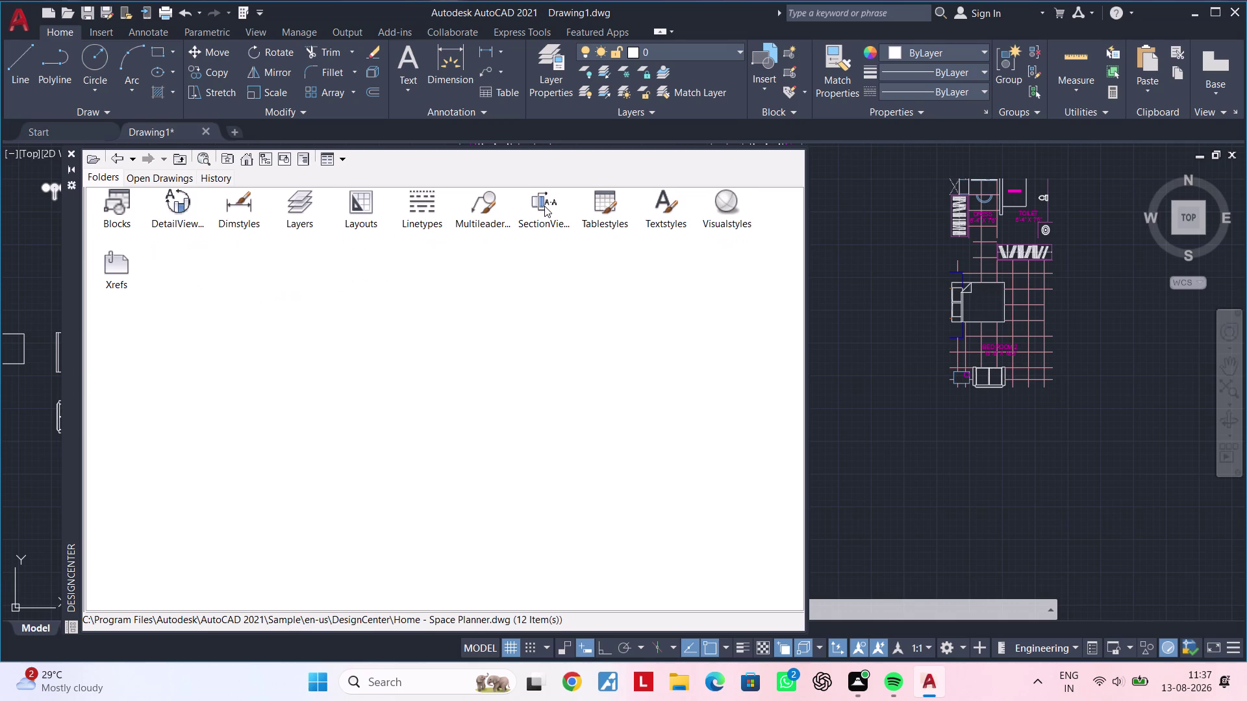
double_click(117, 206)
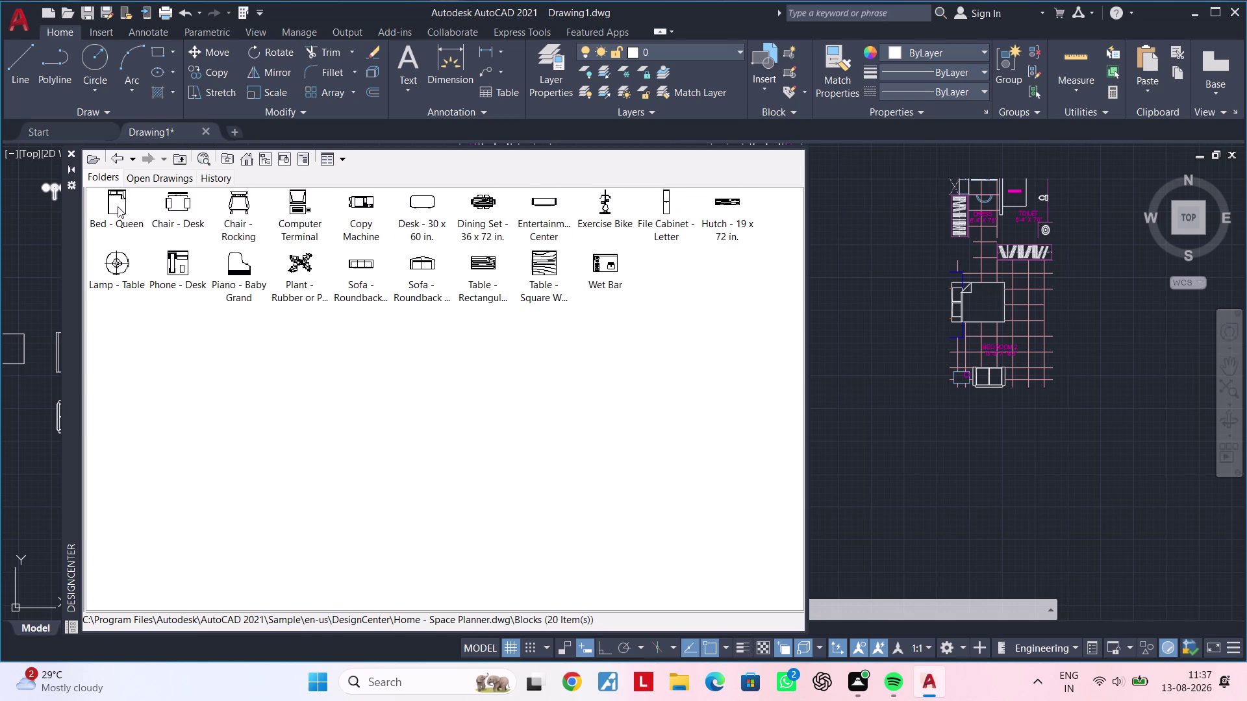
key(Escape)
Return to the sample folder and browse Landscaping.dwg's blocks.
click(119, 162)
click(119, 162)
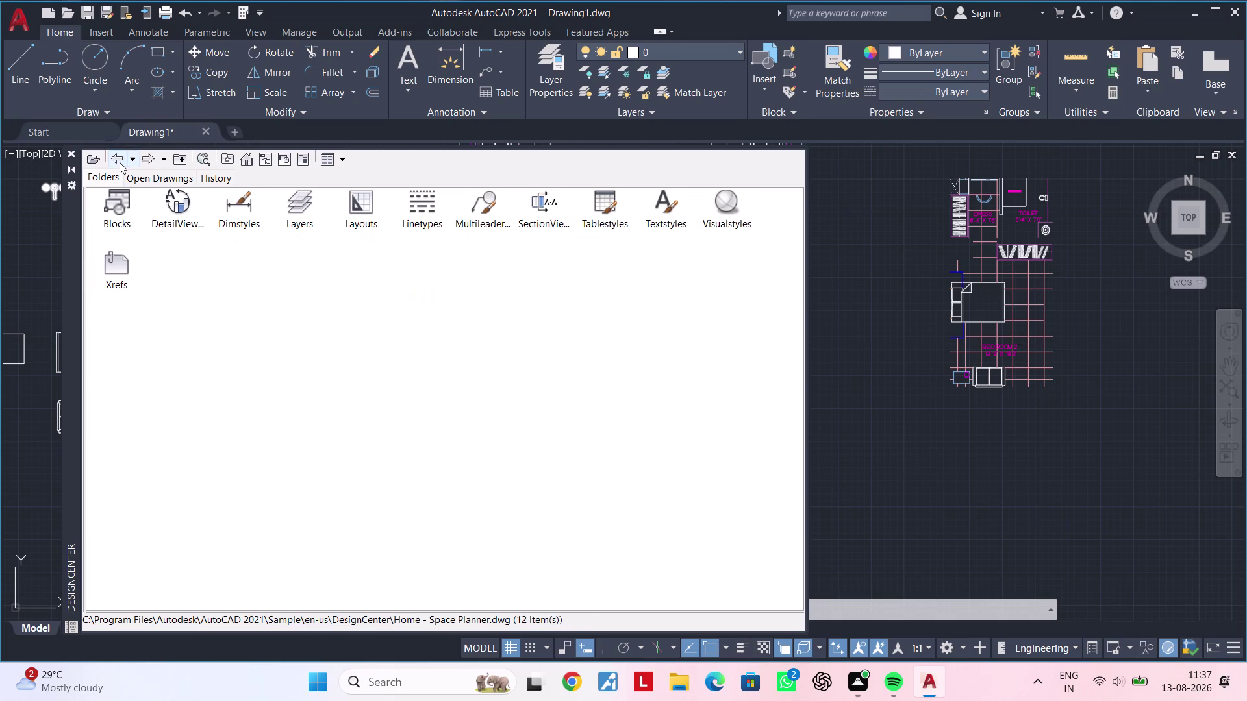
click(120, 162)
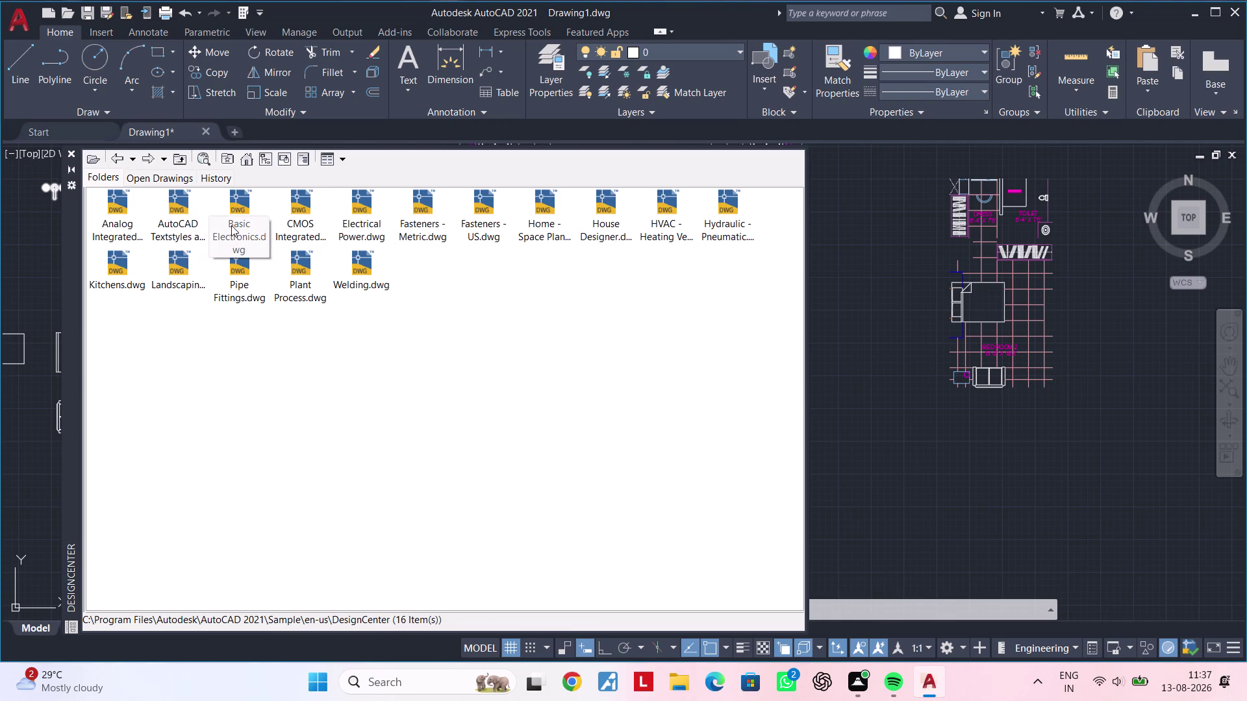
double_click(179, 264)
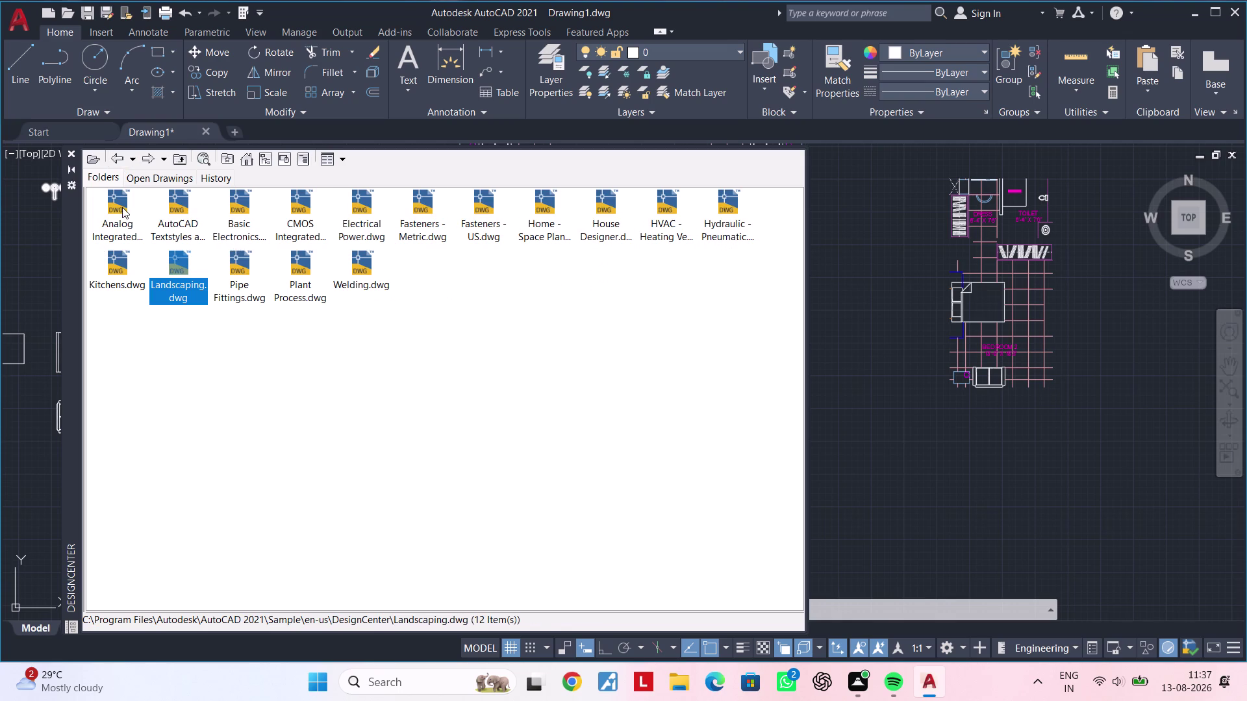
triple_click(122, 208)
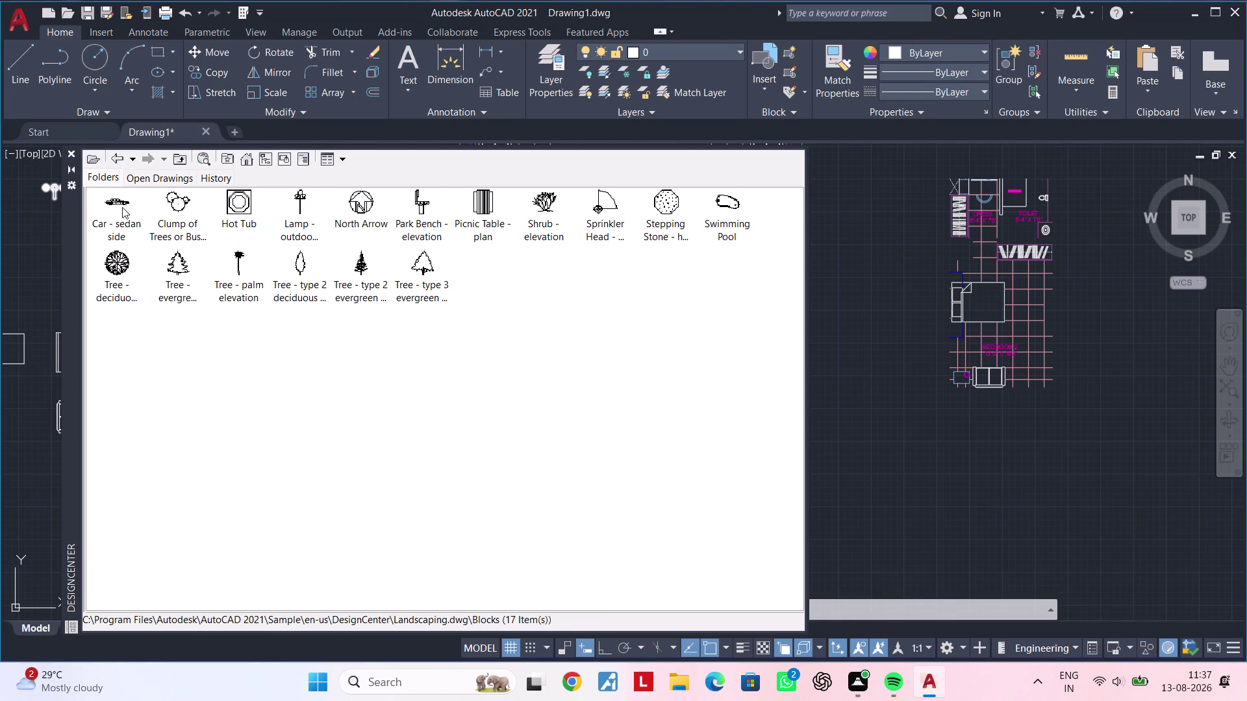
key(Escape)
key(Escape)
Start loading a drawing into DesignCenter, browsing the Desktop, OneDrive, Documents and recent locations.
key(Escape)
double_click(119, 157)
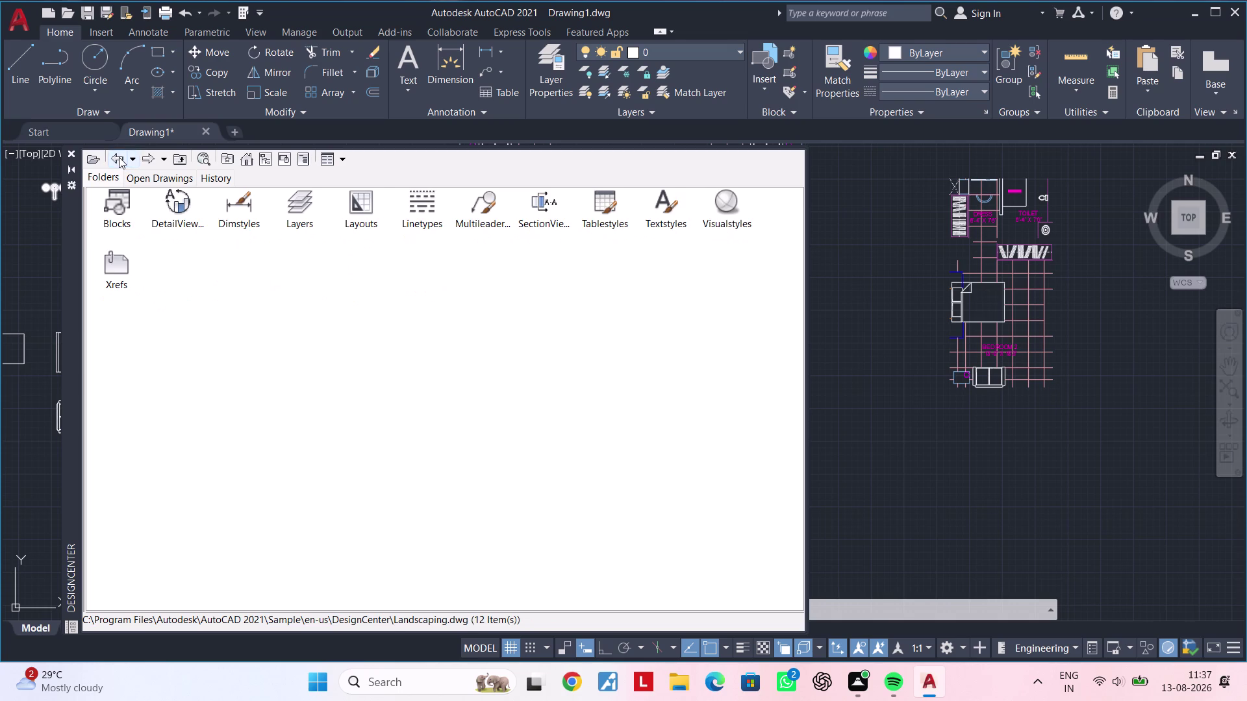
click(119, 157)
click(90, 157)
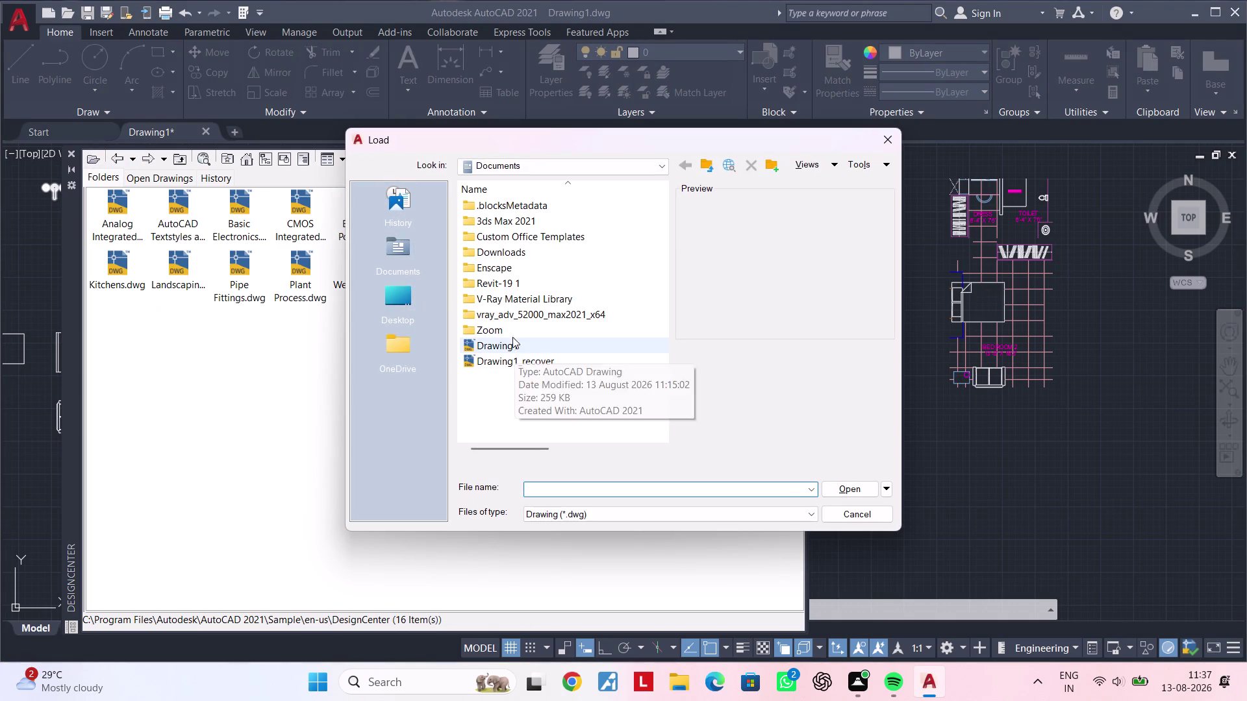
double_click(401, 305)
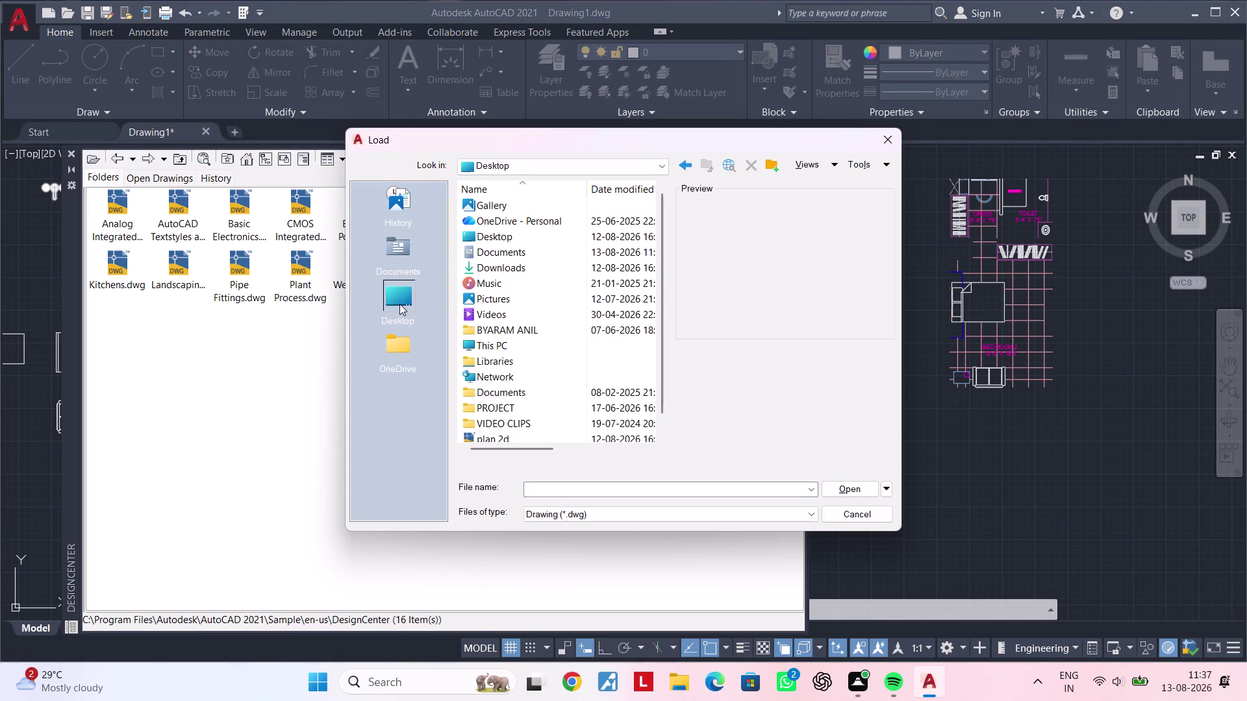
scroll(down, 3)
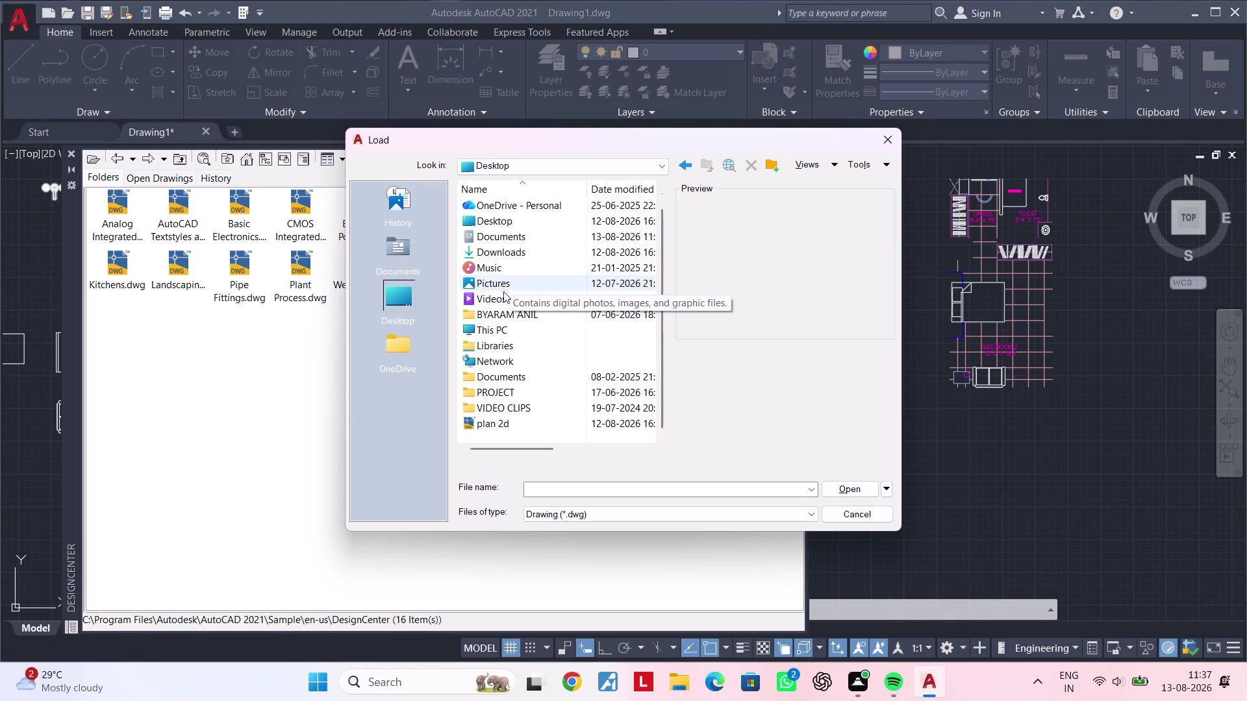
double_click(399, 342)
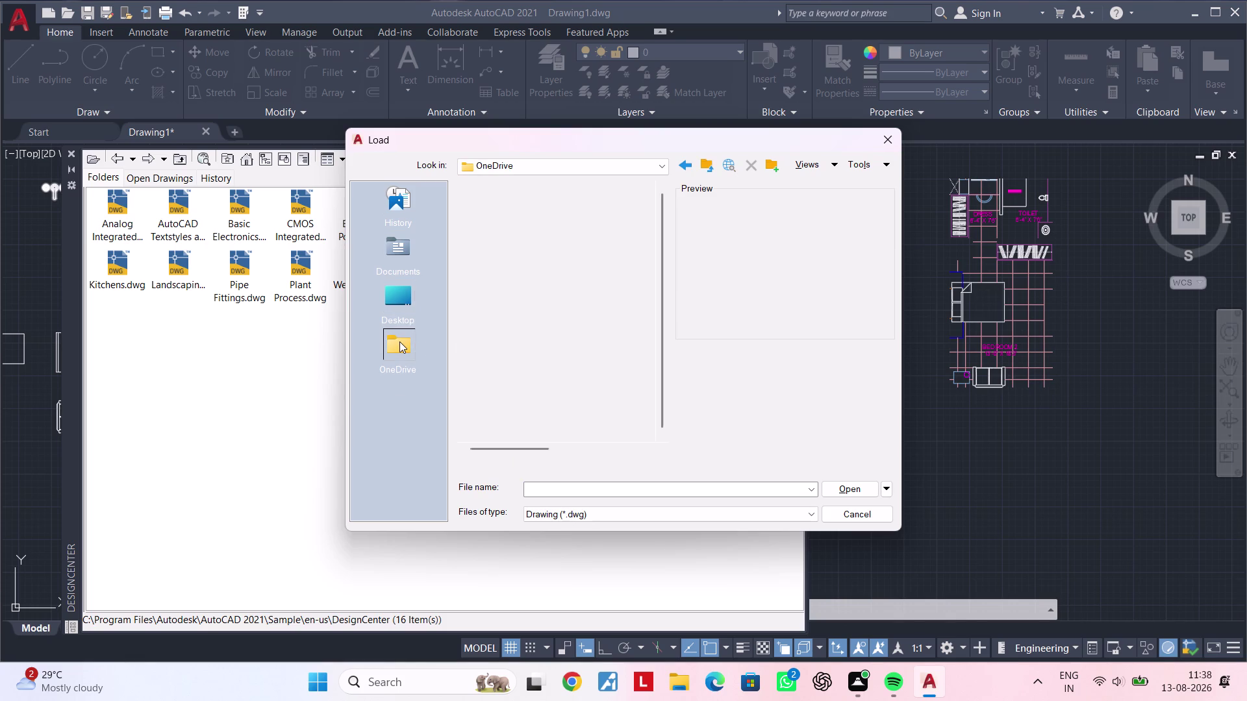
triple_click(404, 245)
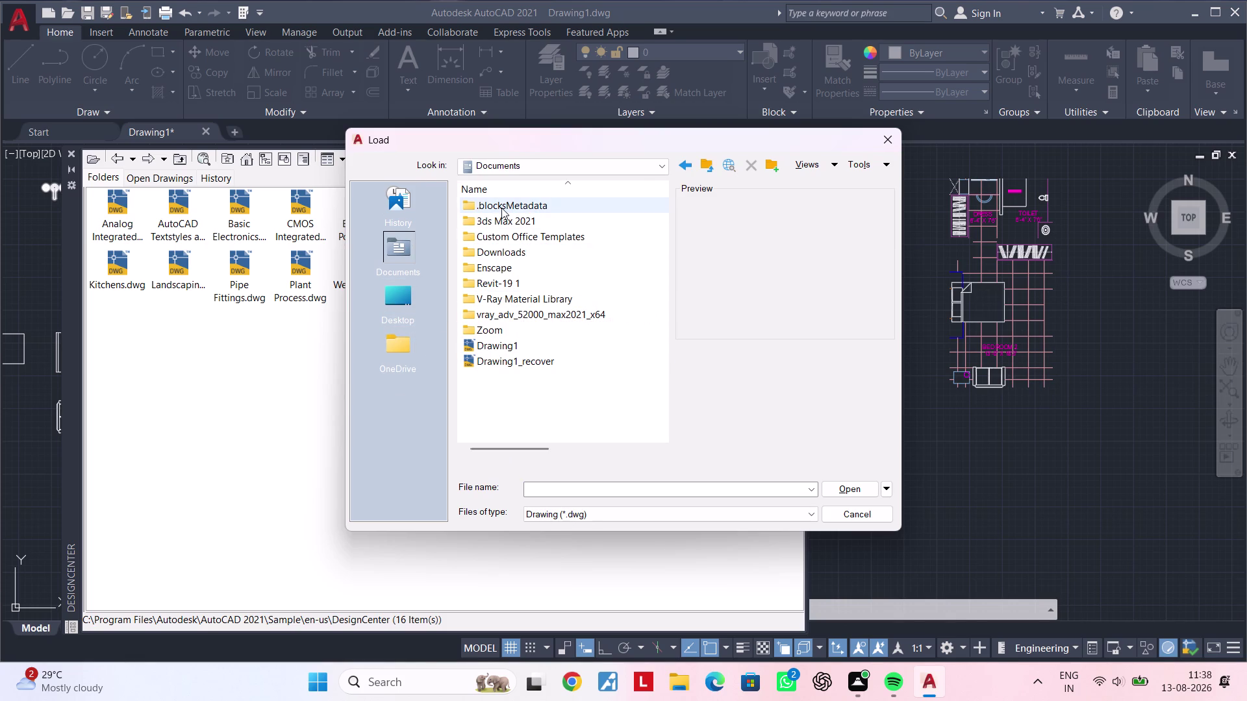
double_click(415, 204)
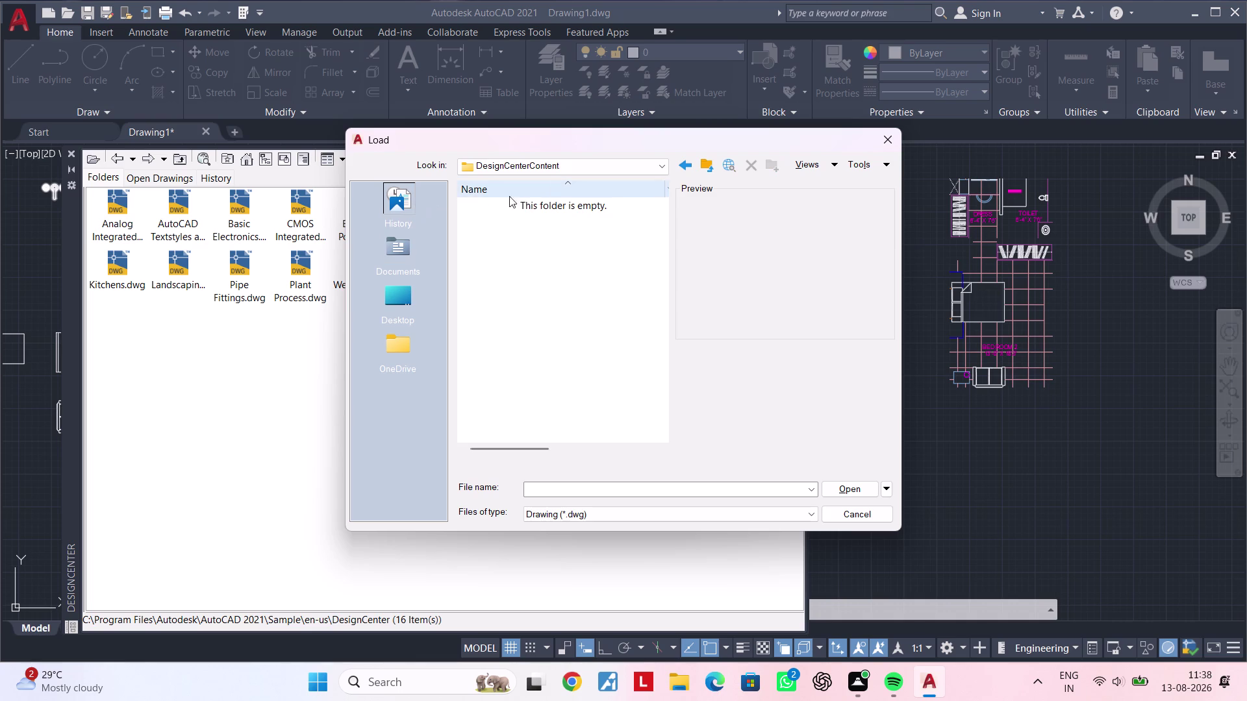
click(580, 165)
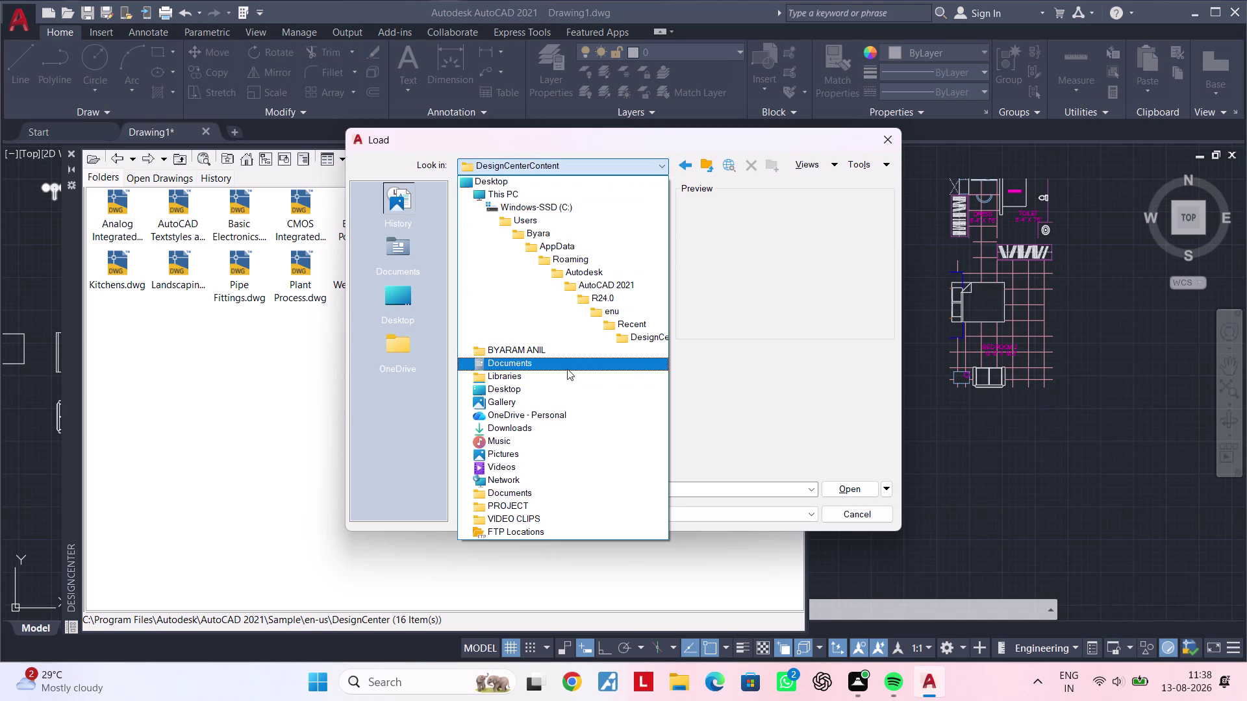
Open 06-01-cad-blocks-net-doors-plan.dwg from Downloads > Autocad > cad blocks > doors.
double_click(538, 428)
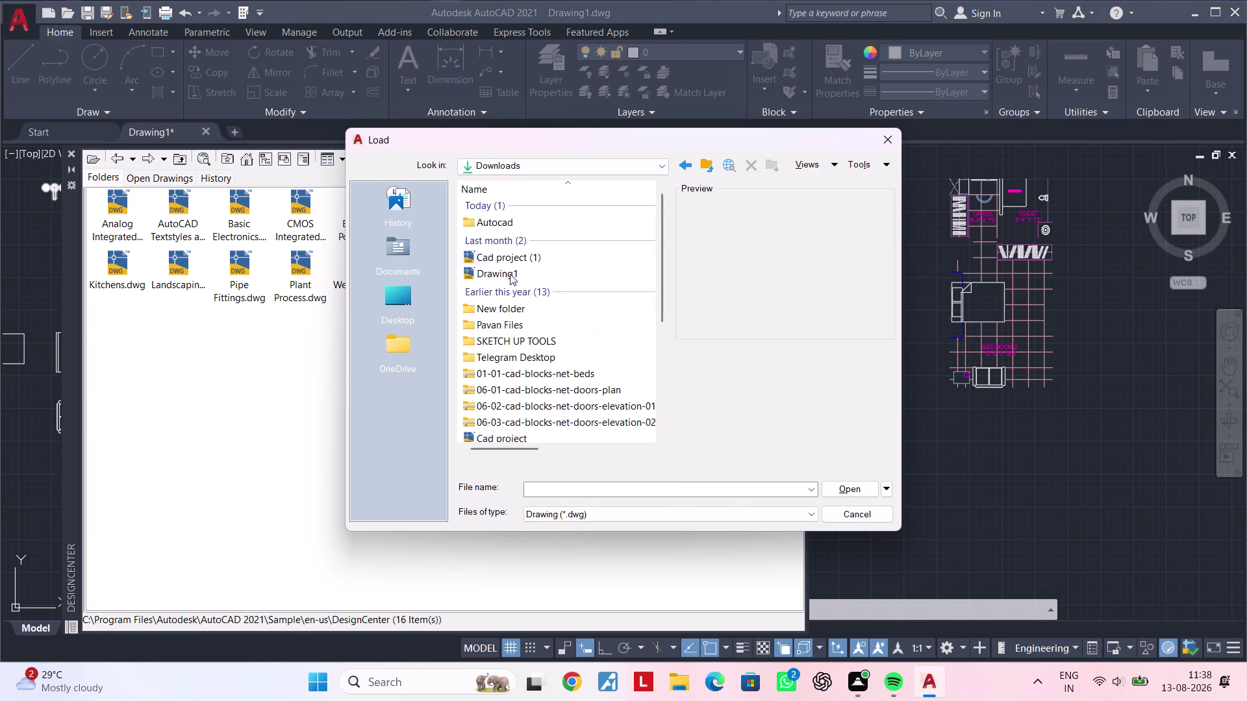
double_click(514, 222)
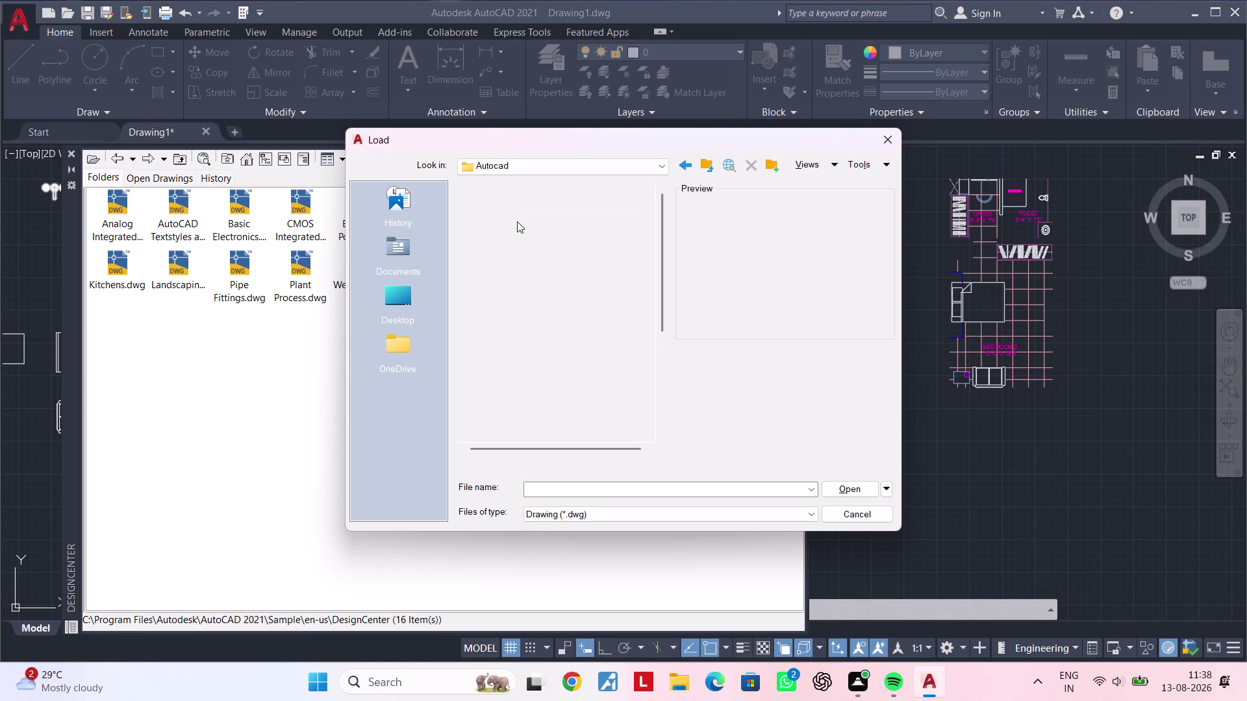
triple_click(514, 292)
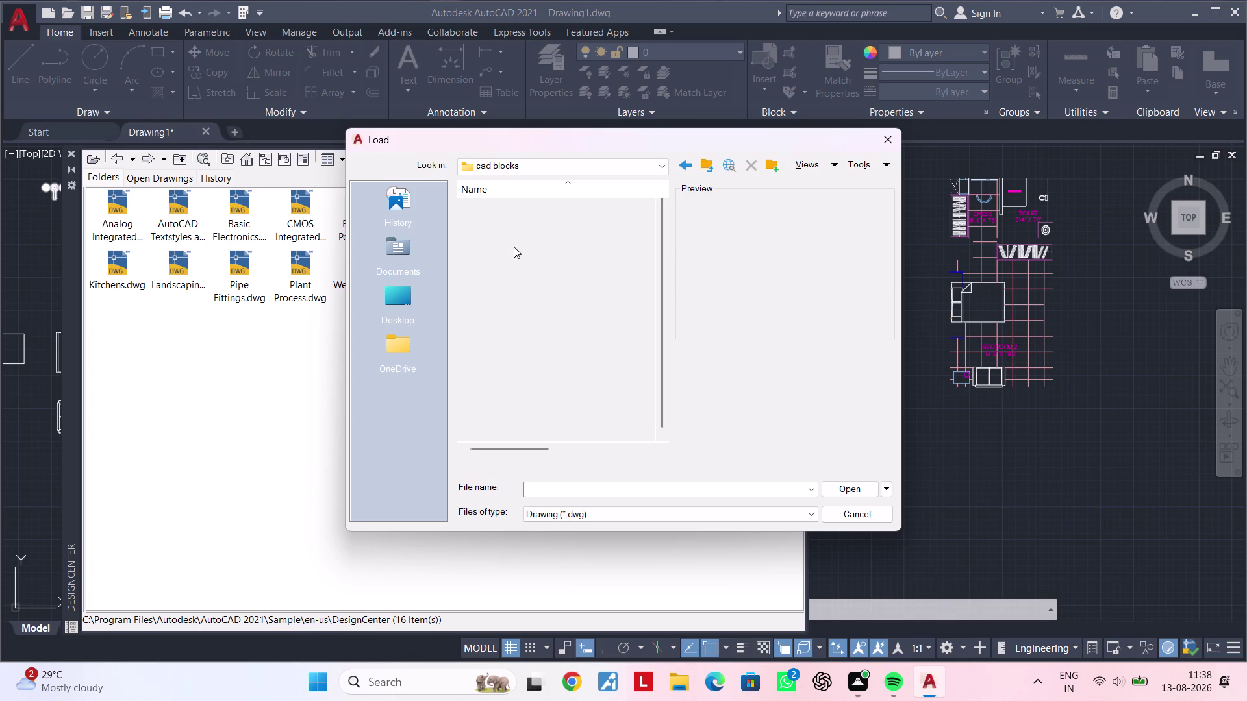
double_click(516, 223)
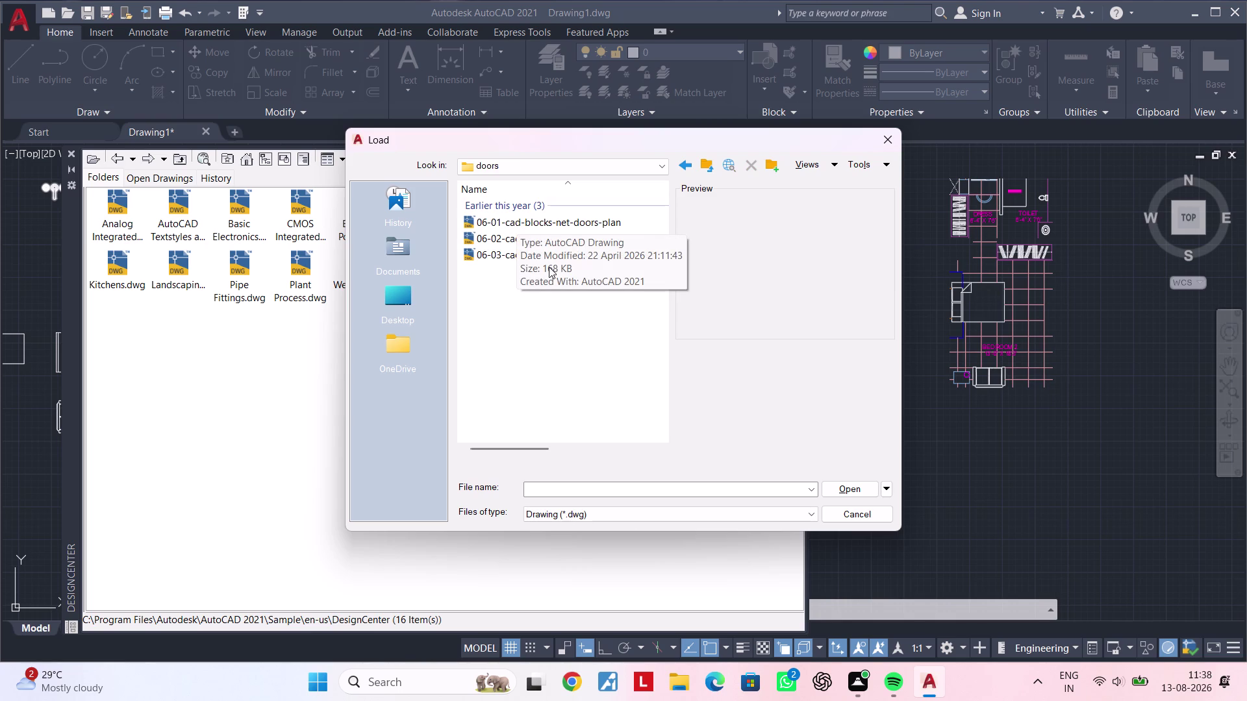
double_click(591, 219)
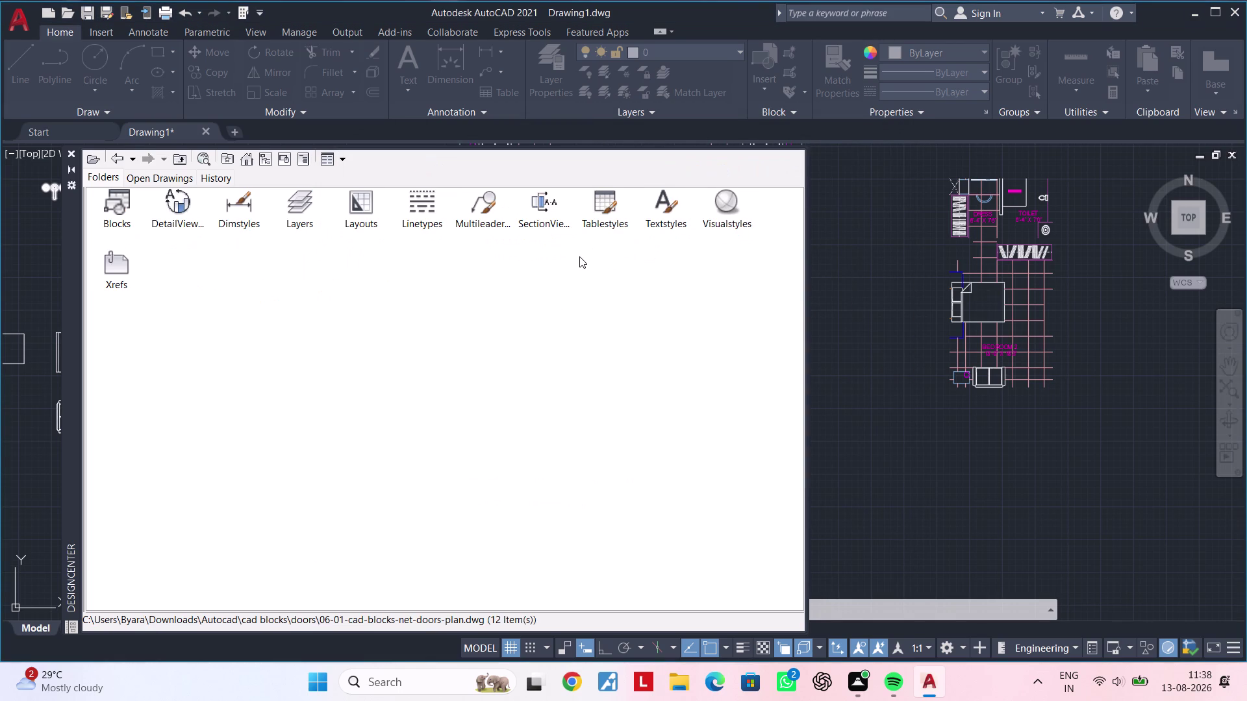
Close the DesignCenter palette and pan back across the floor plan.
scroll(down, 3)
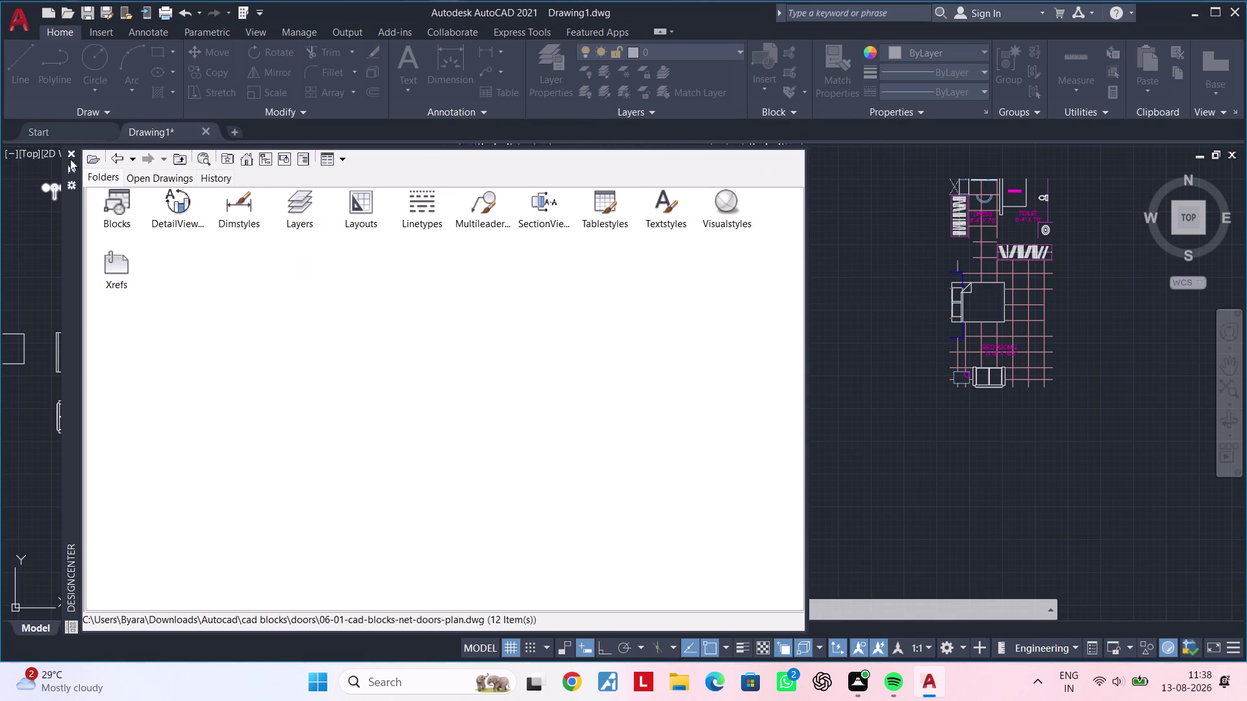
click(72, 153)
scroll(down, 3)
middle_drag(644, 331, 472, 385)
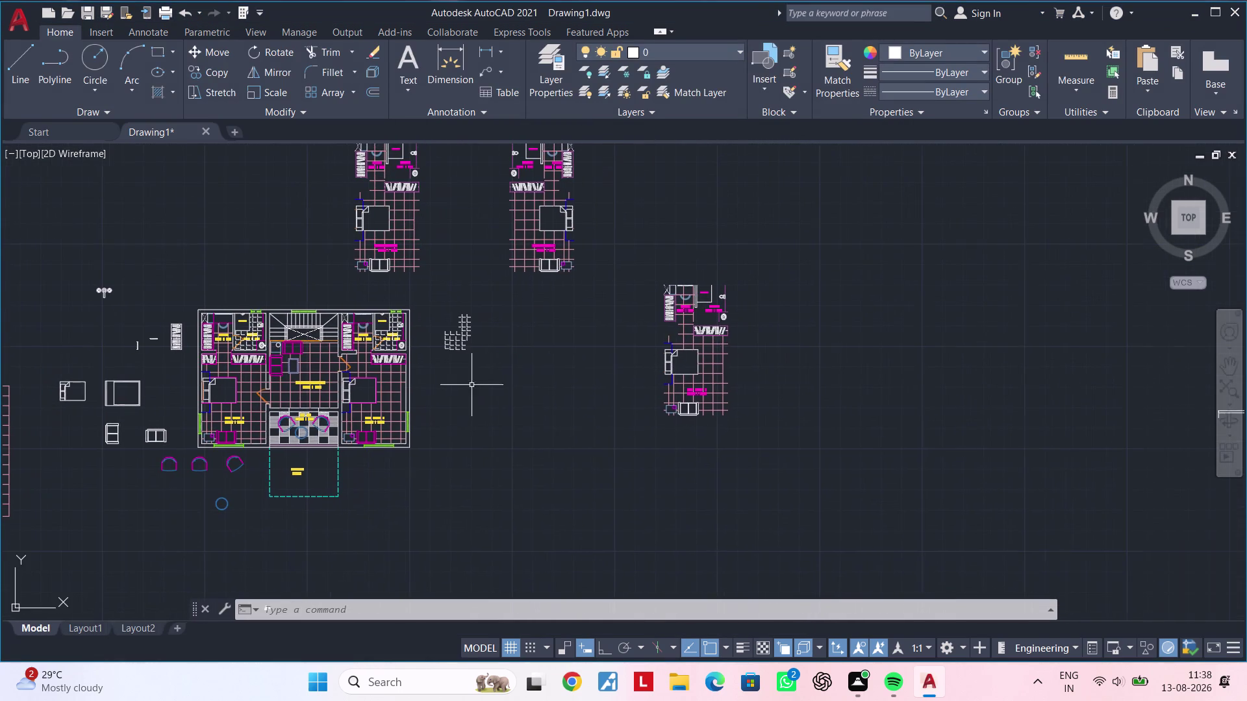
middle_drag(439, 432, 654, 418)
scroll(up, 3)
middle_drag(512, 363, 252, 398)
scroll(down, 3)
middle_drag(253, 395, 380, 390)
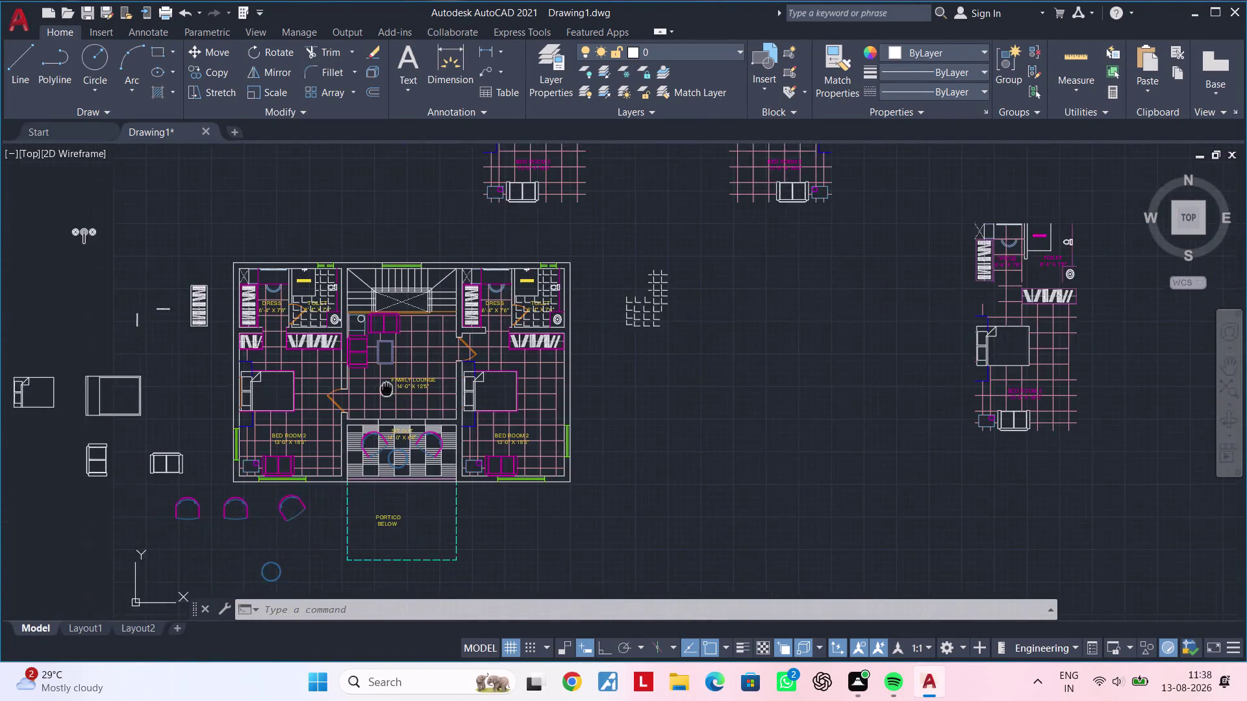
Pan and zoom to centre the SIT OUT label in view.
middle_drag(380, 390, 429, 381)
scroll(up, 3)
scroll(down, 3)
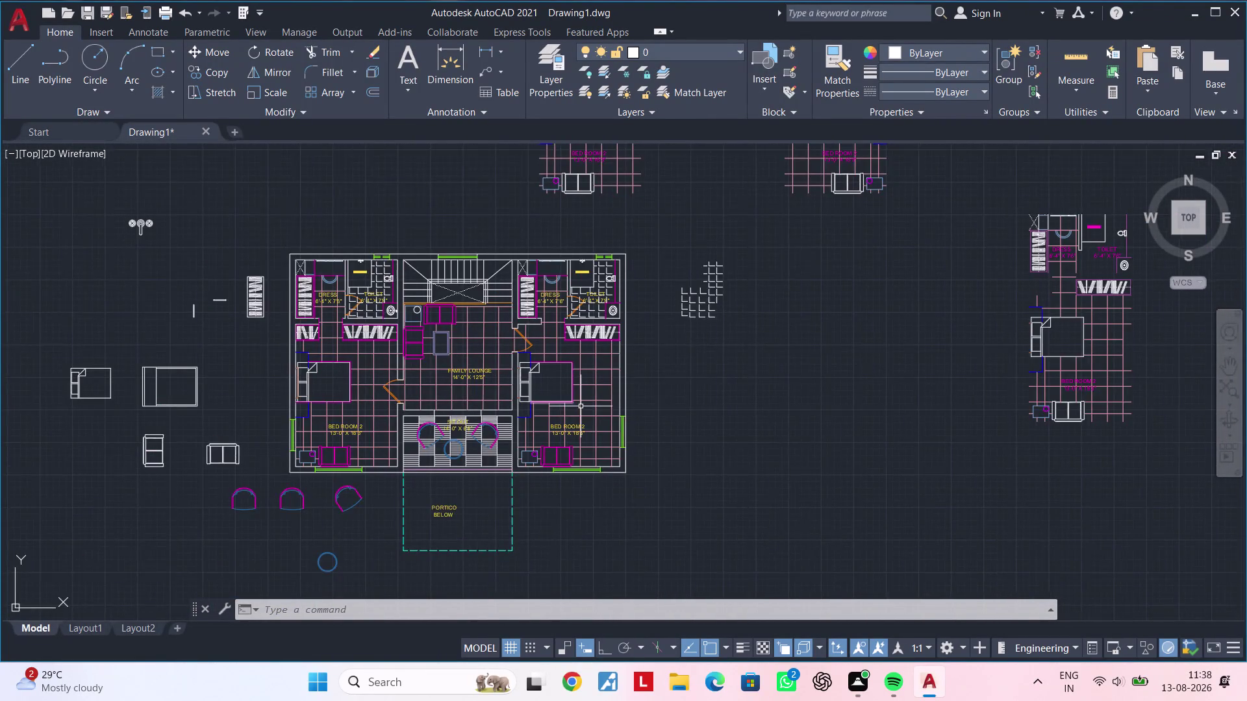
middle_drag(579, 408, 534, 433)
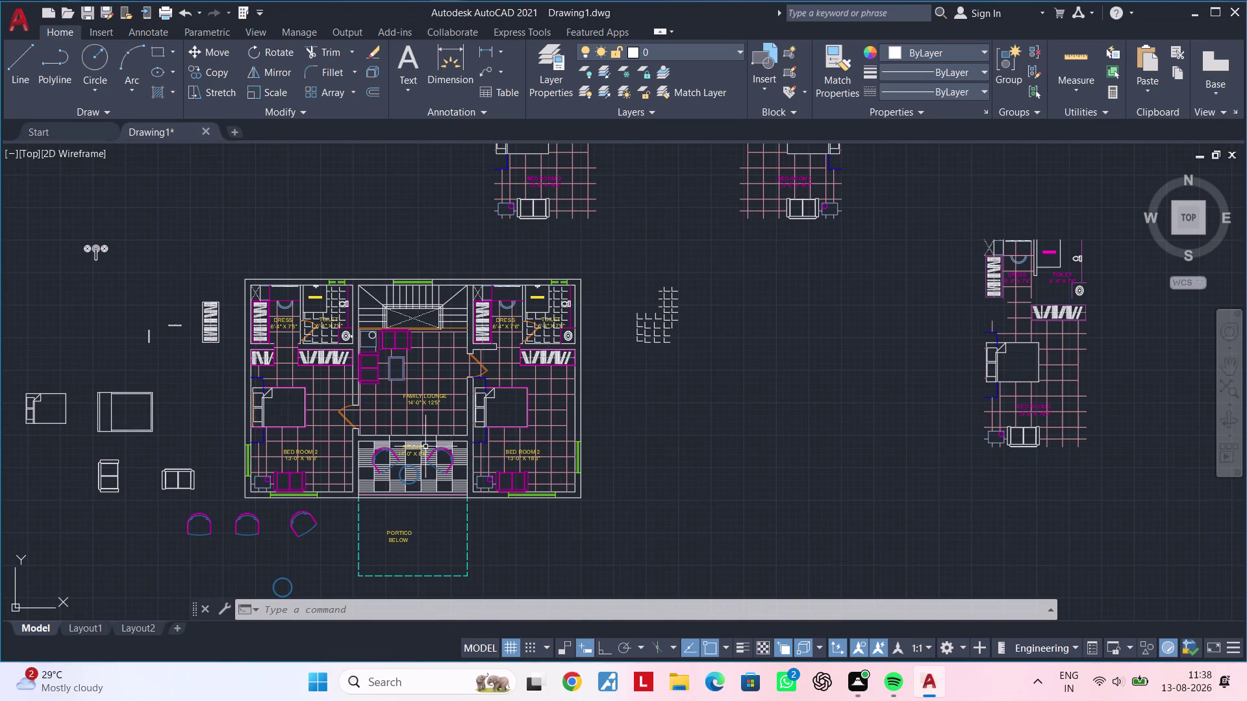
scroll(up, 3)
middle_drag(380, 438, 396, 373)
scroll(up, 3)
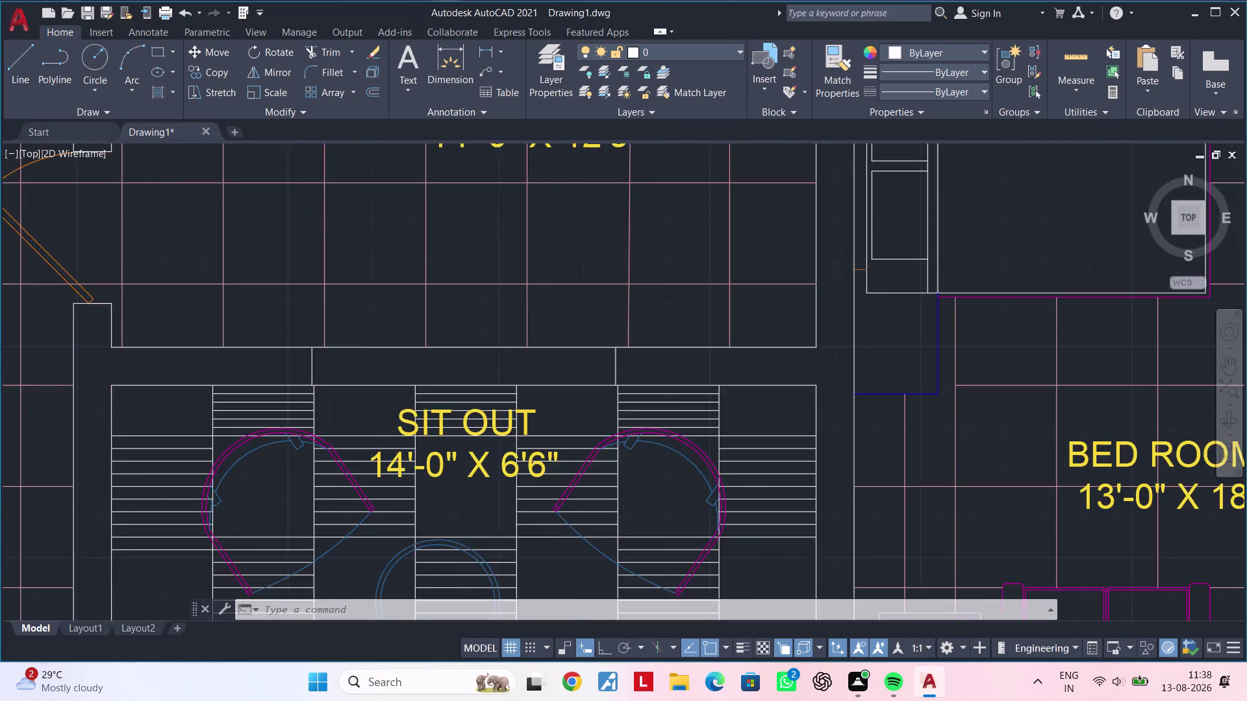
middle_drag(414, 375, 450, 359)
middle_drag(333, 364, 356, 357)
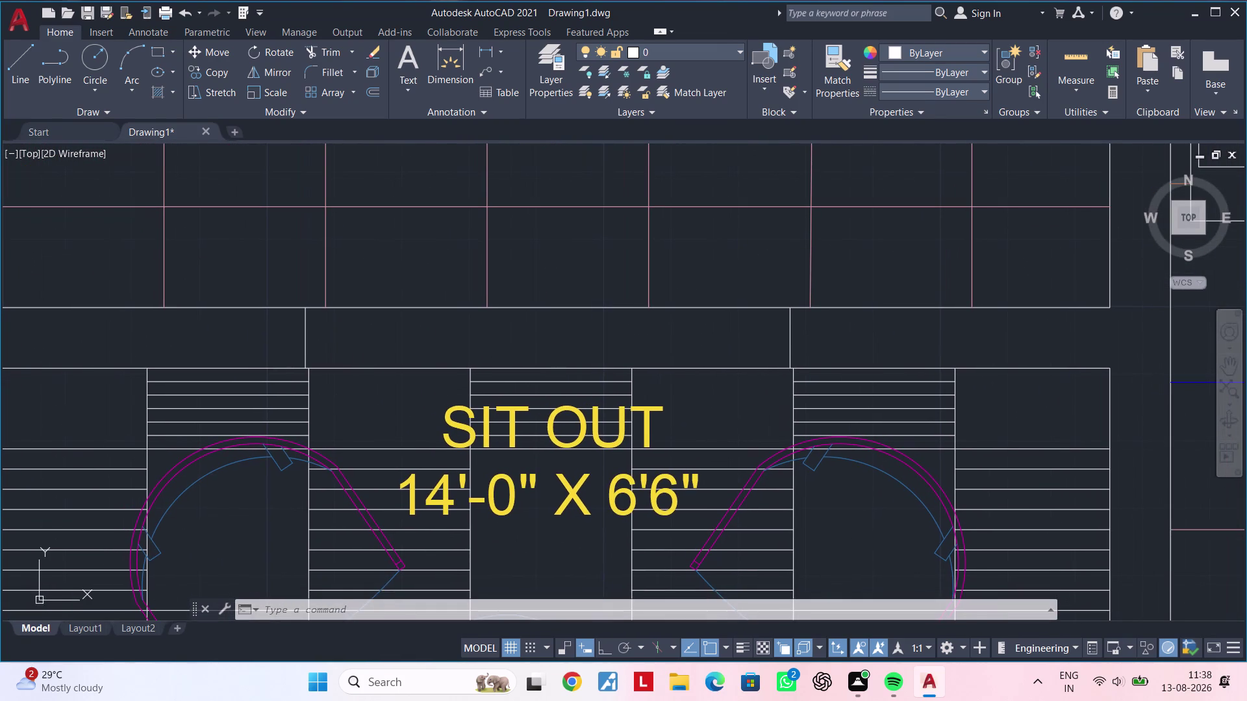
Cancel any active command and bring up the architectural tool palettes.
key(Escape)
key(Escape)
key(Escape)
key(Escape)
key(Escape)
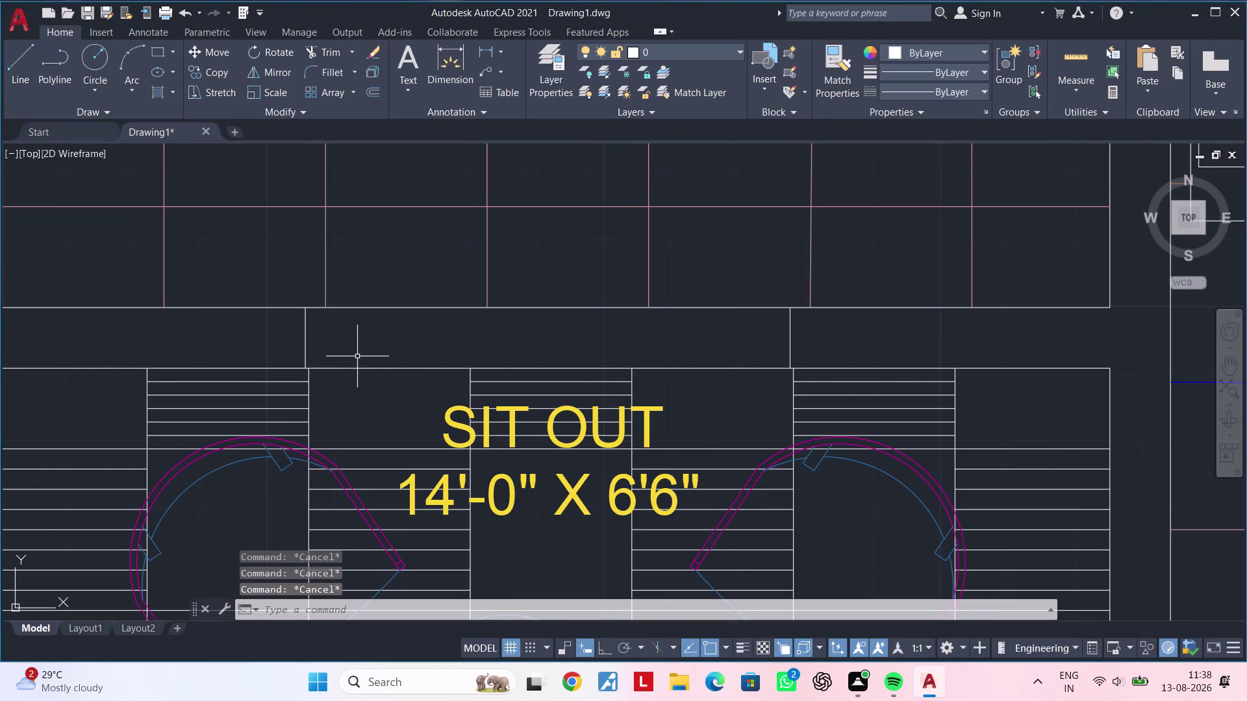
key(t)
click(421, 454)
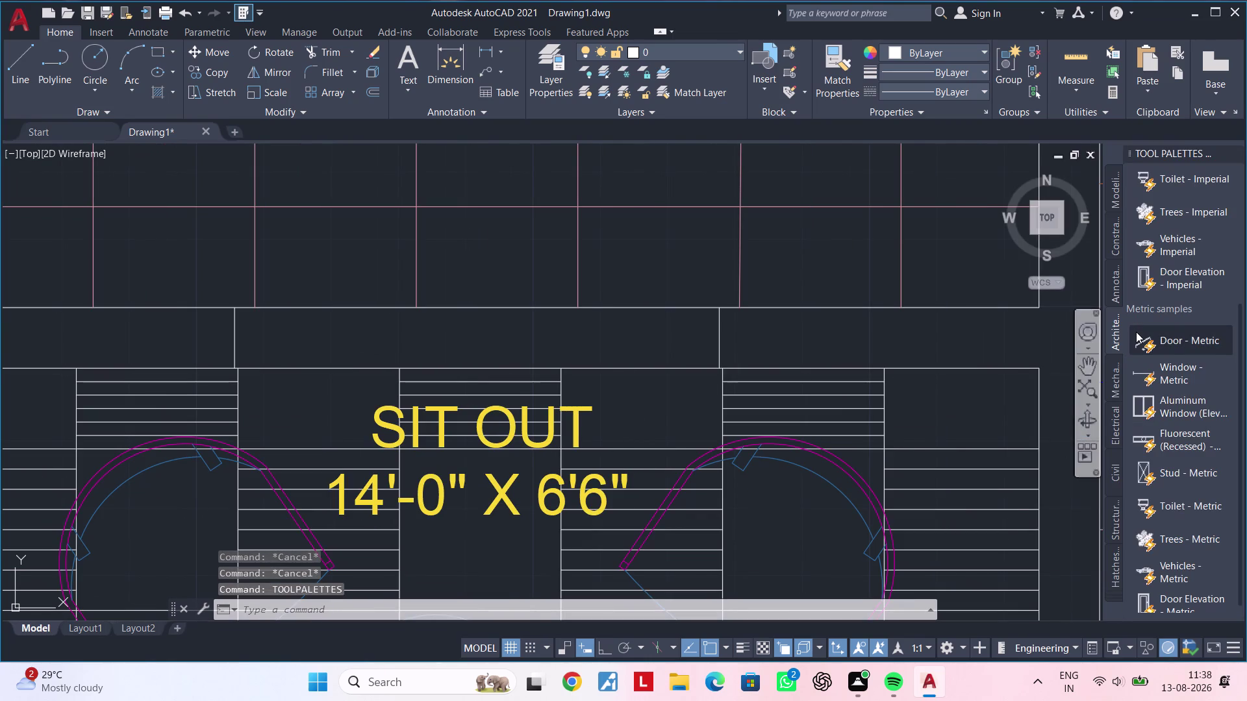
Drag the Door - Metric sample from the Architectural palette into model space over the plan.
scroll(up, 3)
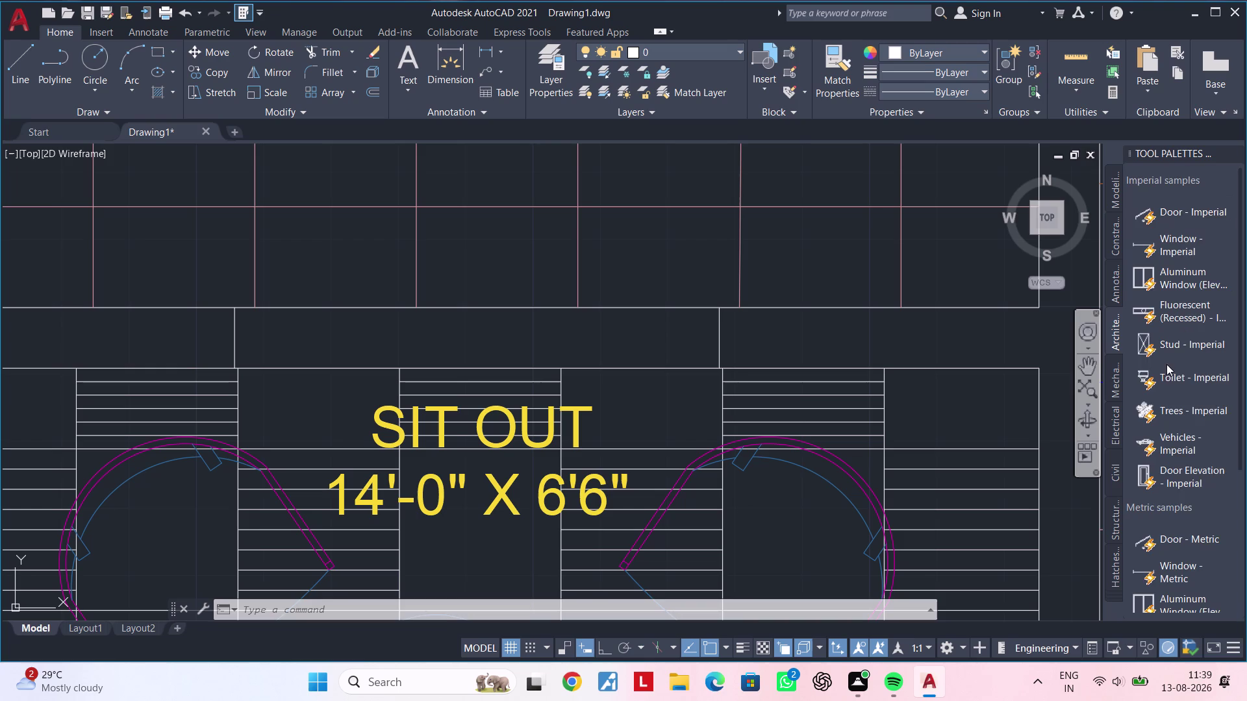
scroll(down, 3)
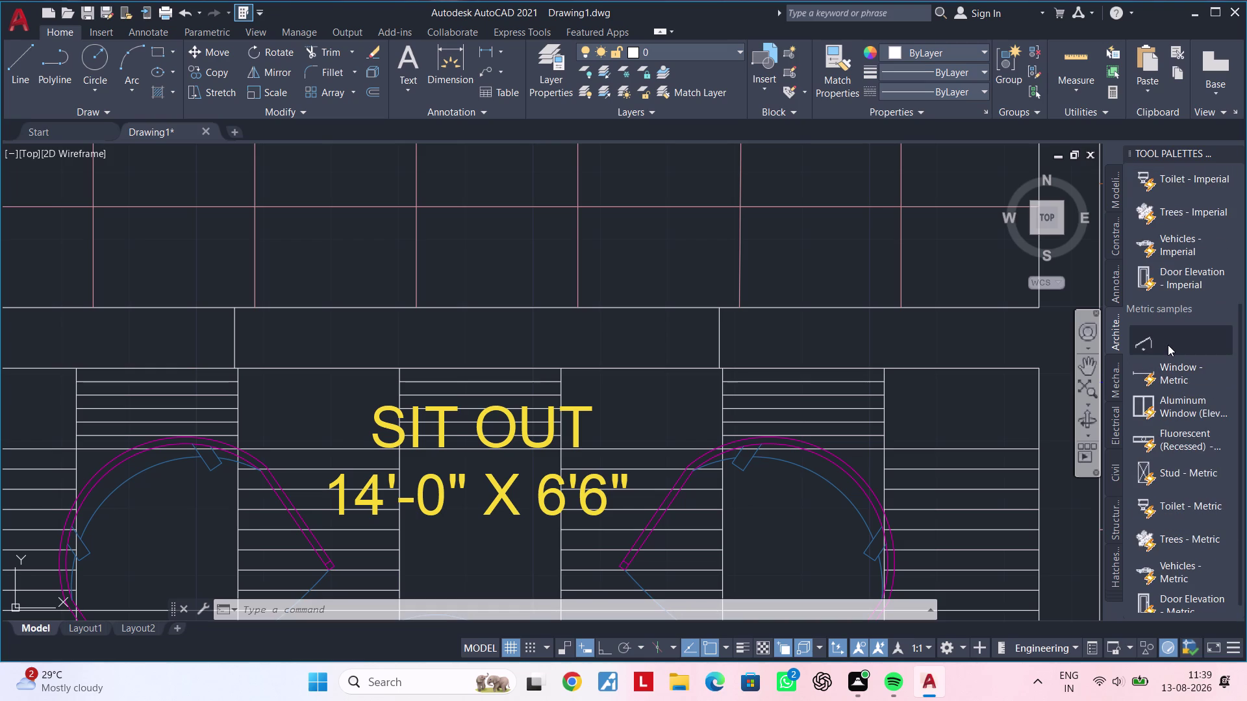
scroll(down, 3)
scroll(down, 3)
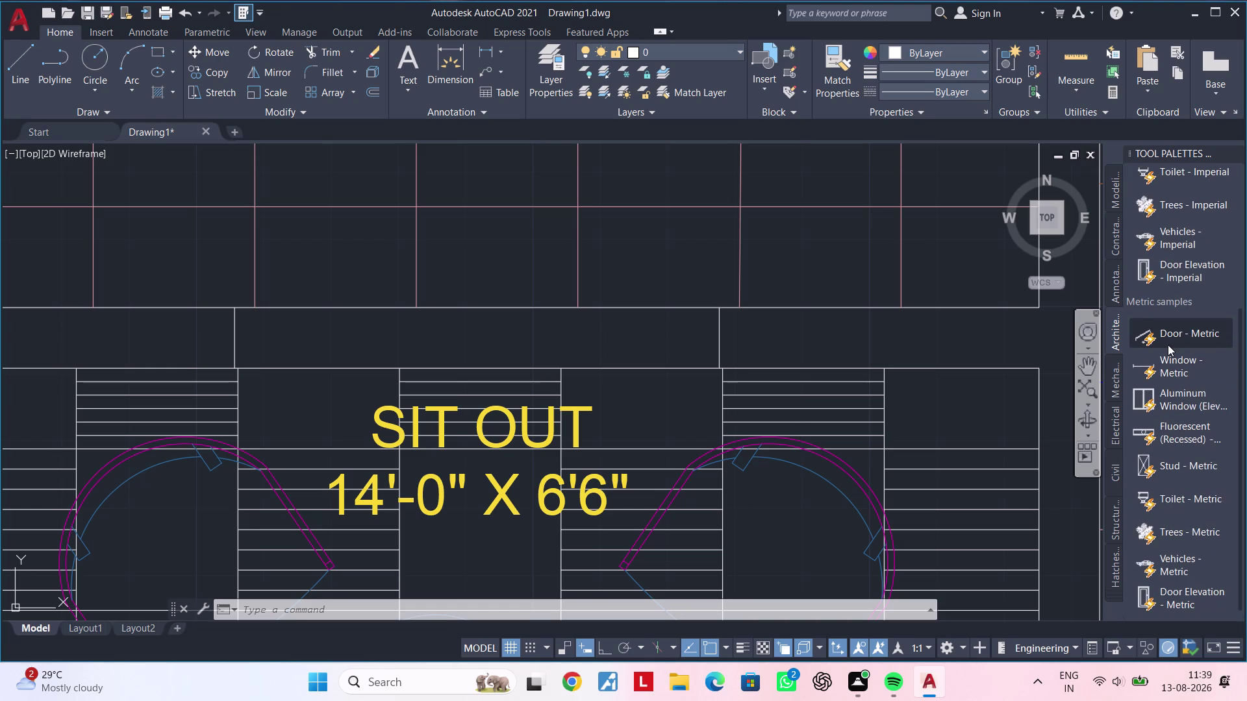
click(1199, 600)
drag(1199, 599, 1192, 589)
drag(1080, 547, 1041, 539)
drag(986, 512, 911, 445)
scroll(down, 3)
middle_drag(956, 382, 569, 389)
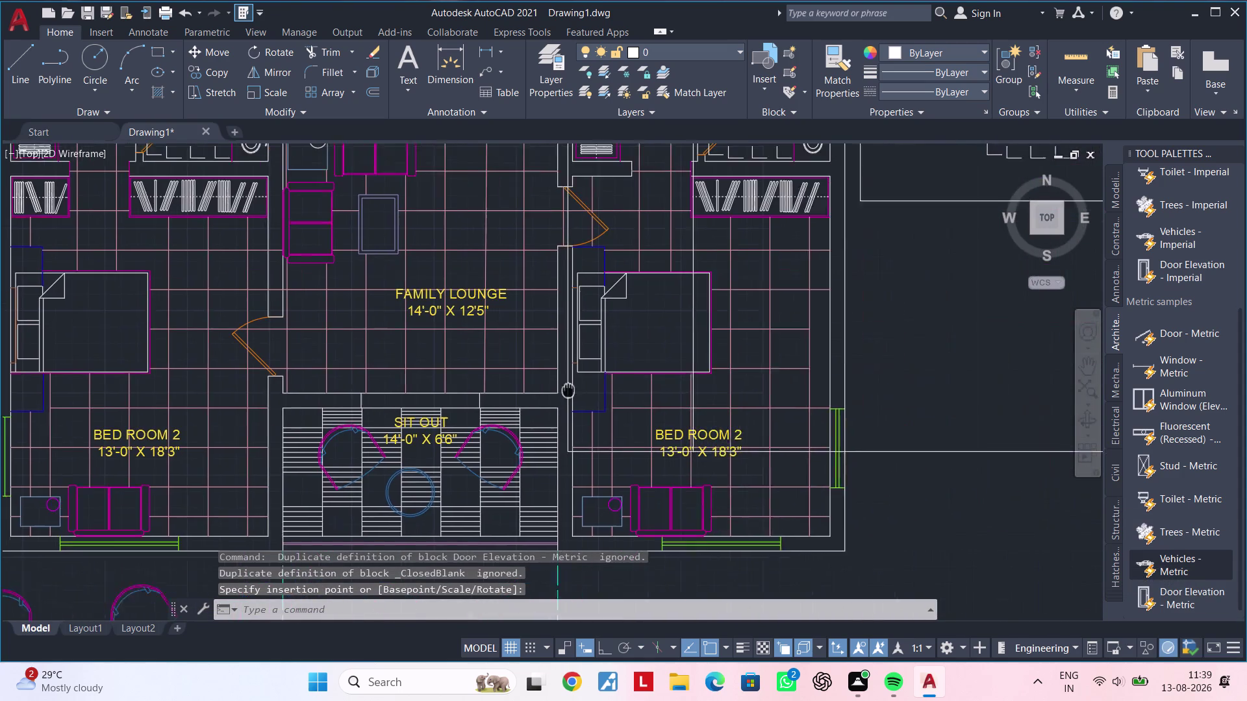
middle_drag(568, 389, 500, 392)
scroll(down, 3)
Place the door block, then move it aside with M to a new spot.
scroll(down, 3)
click(679, 400)
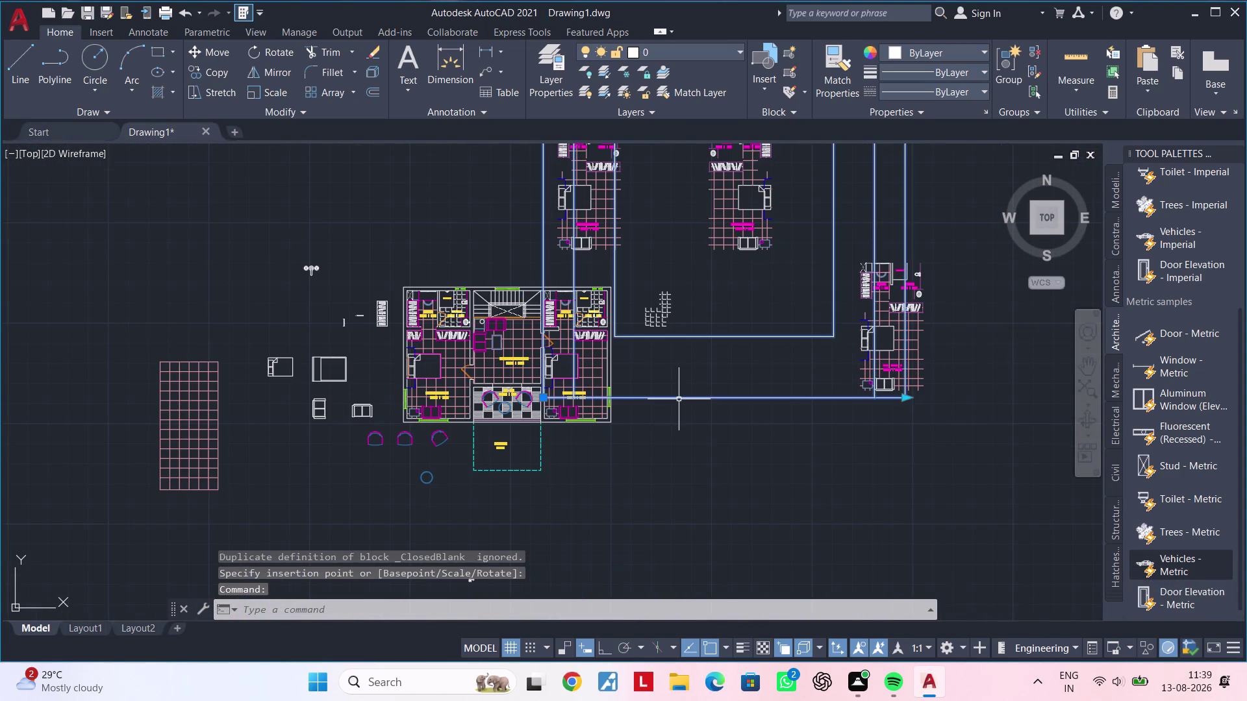
text(m)
key(space)
click(679, 395)
scroll(down, 3)
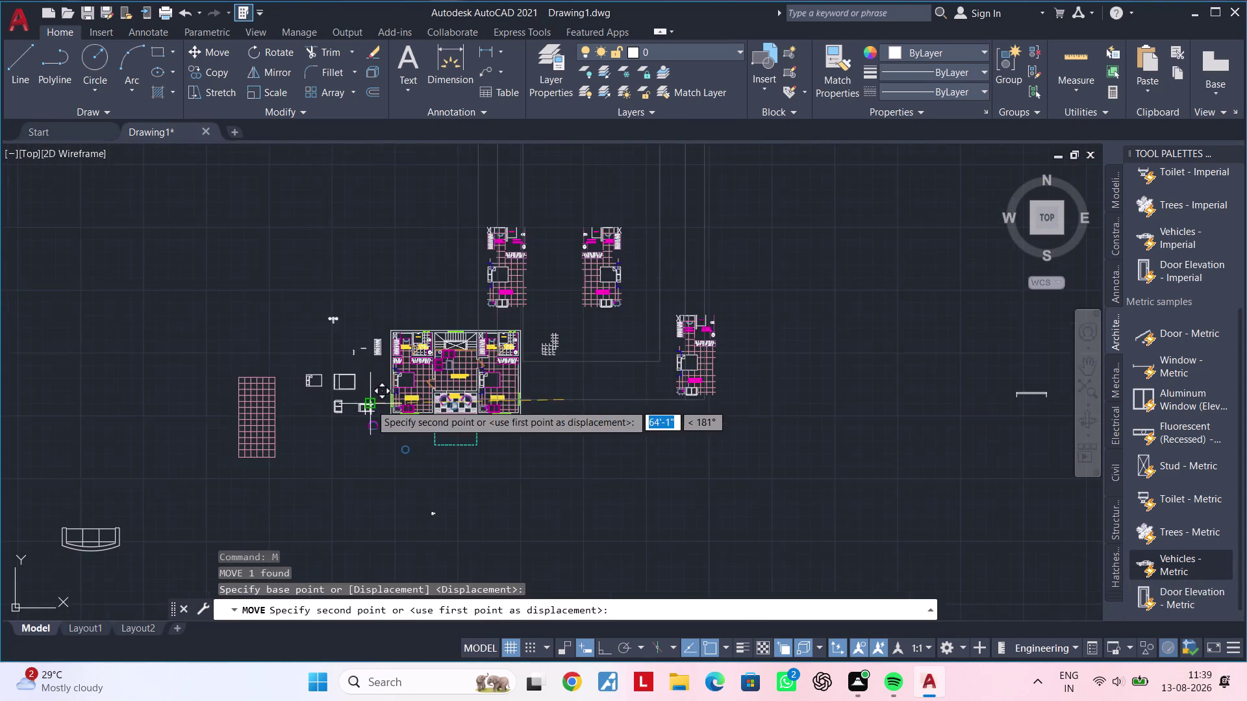
middle_drag(382, 406, 580, 476)
click(249, 460)
scroll(down, 3)
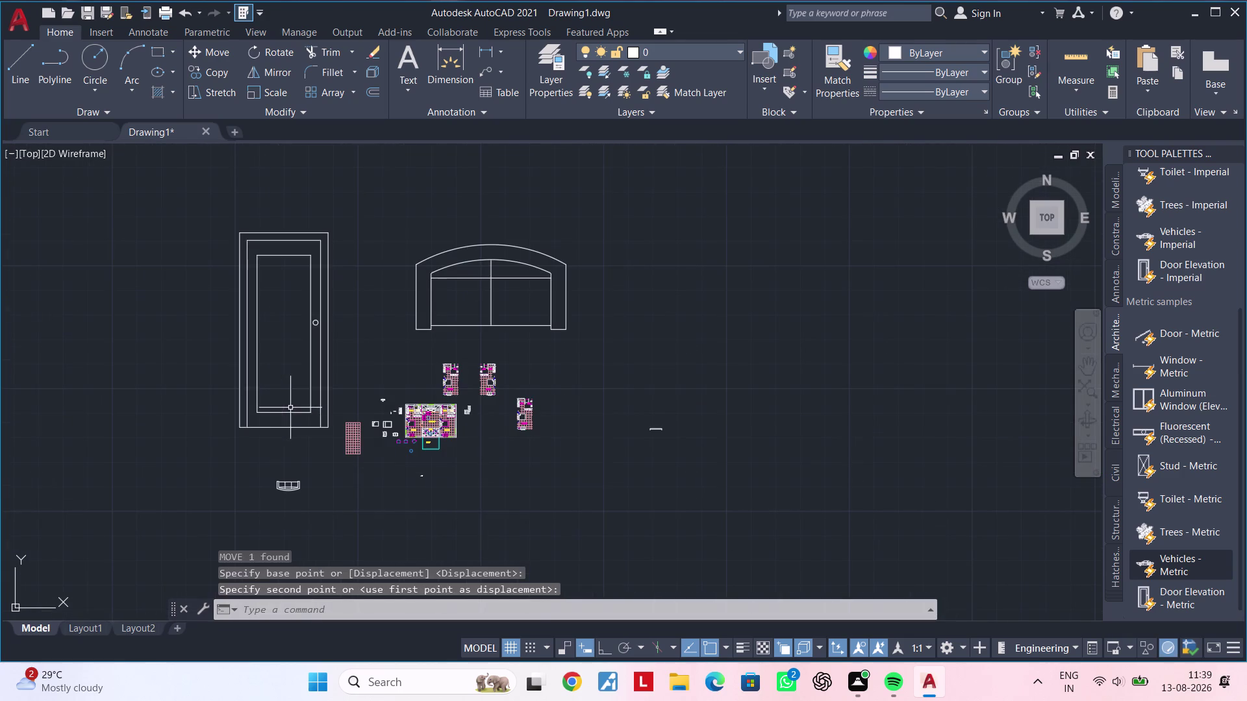
Select the door elevation block and try grip-stretching its corner points.
click(313, 371)
click(306, 371)
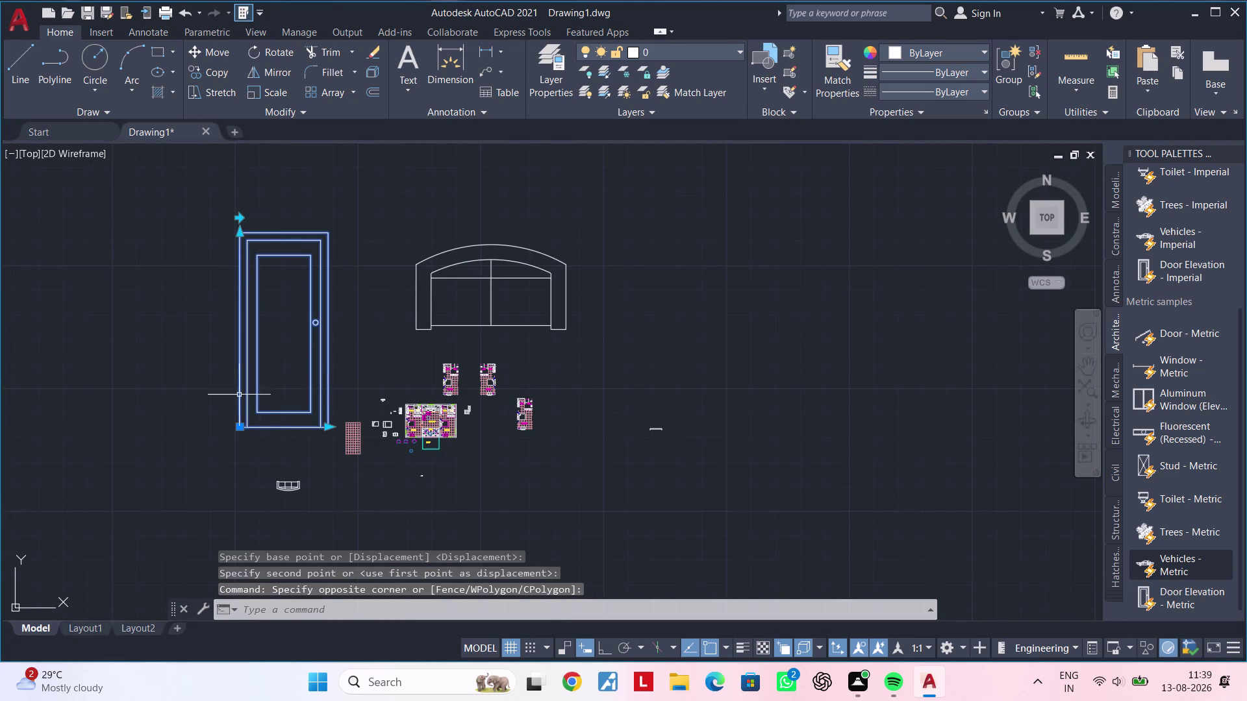
click(238, 430)
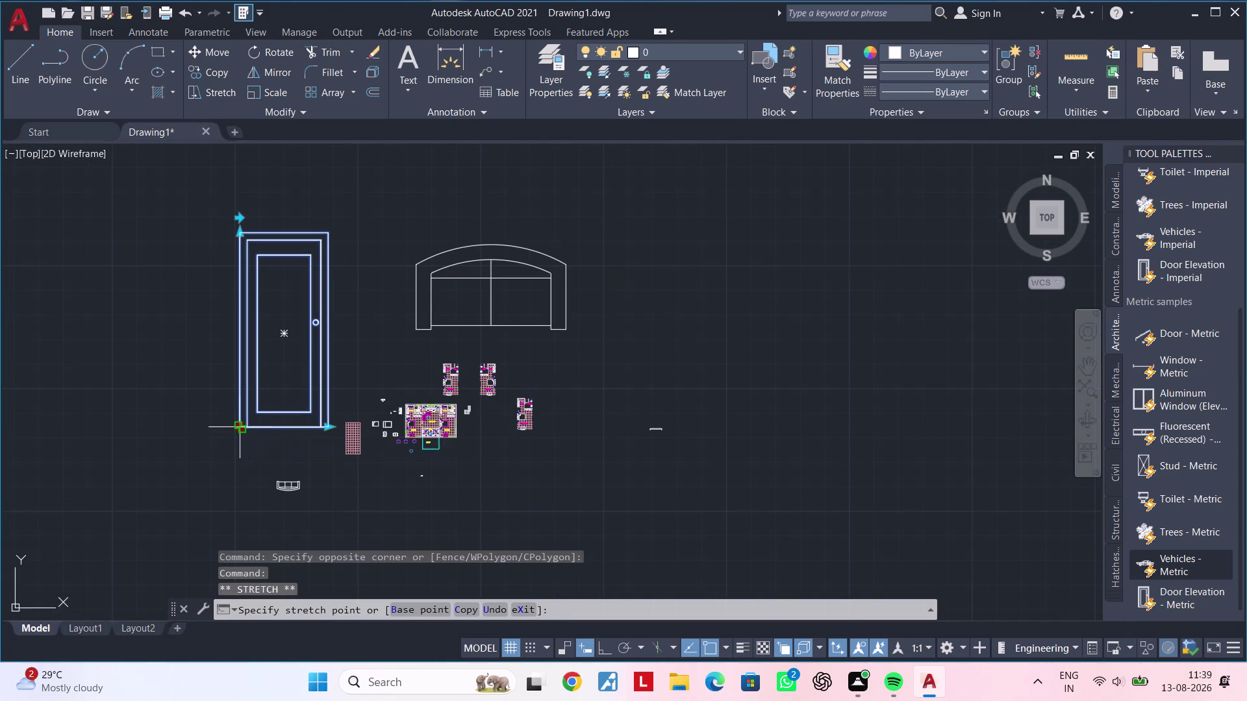
key(grave)
key(grave)
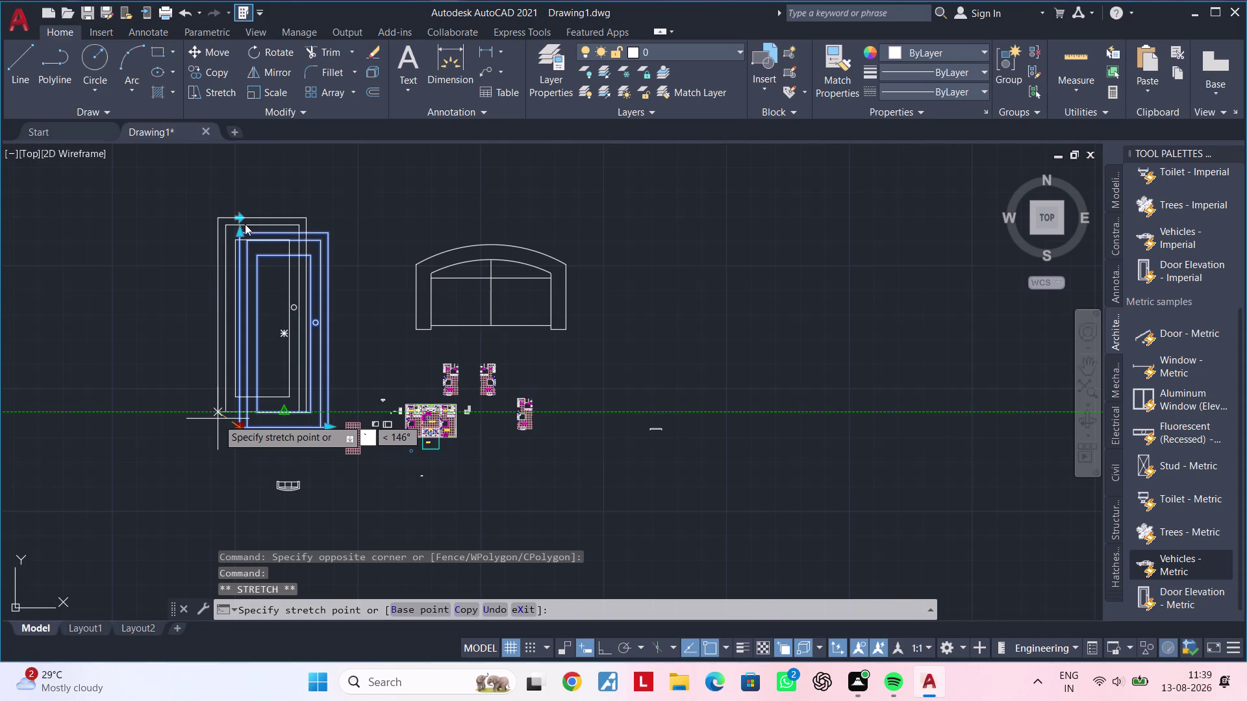
key(grave)
key(Escape)
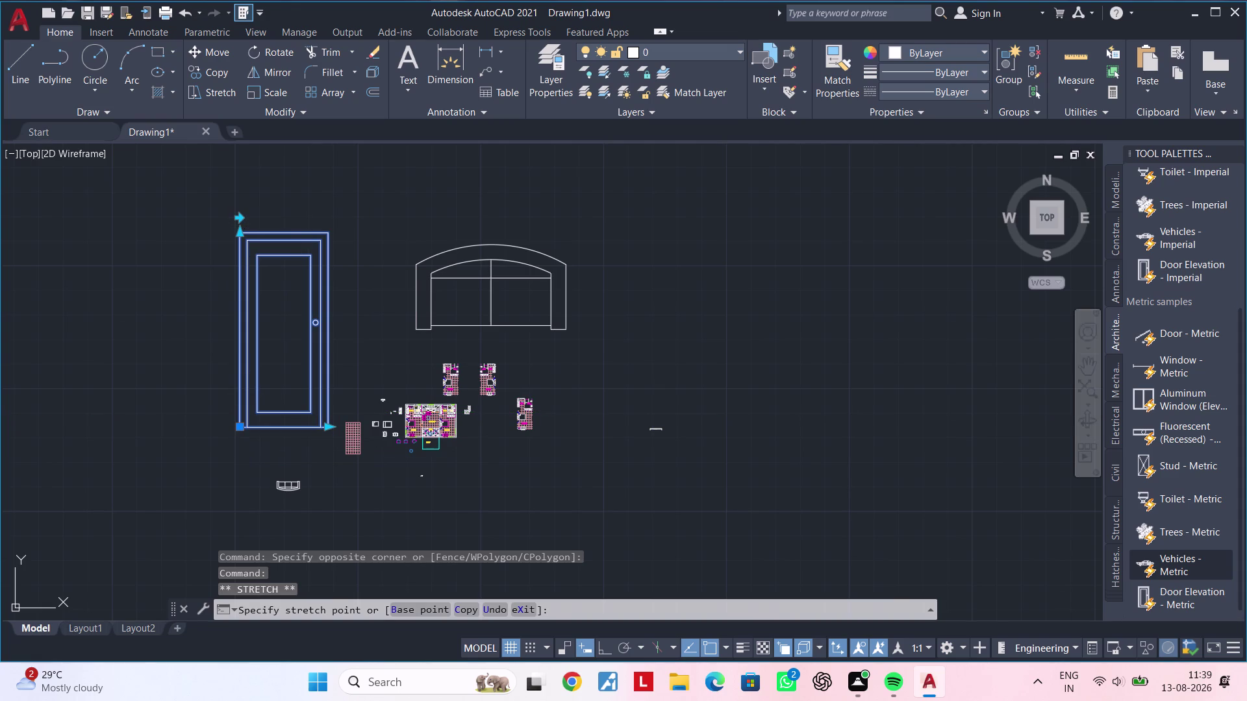
click(240, 215)
click(241, 215)
click(238, 233)
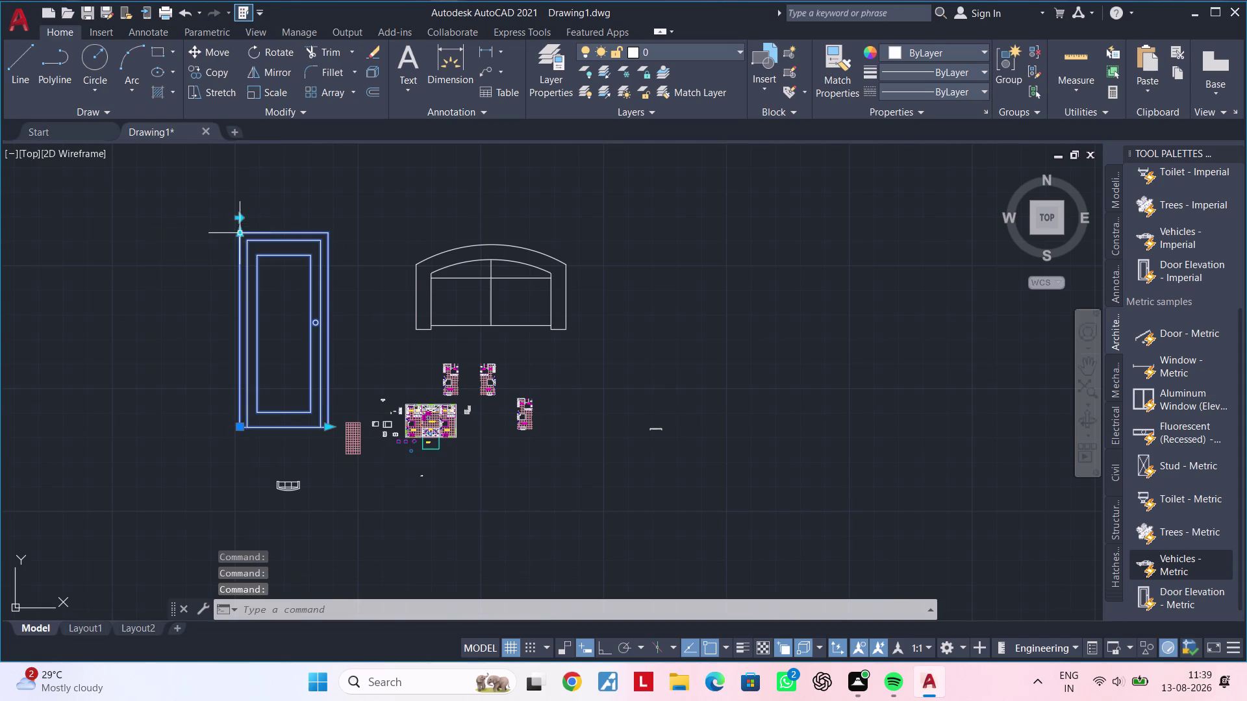
Cancel the stretch edit and delete the door elevation block.
key(Escape)
key(Escape)
key(Escape)
key(Escape)
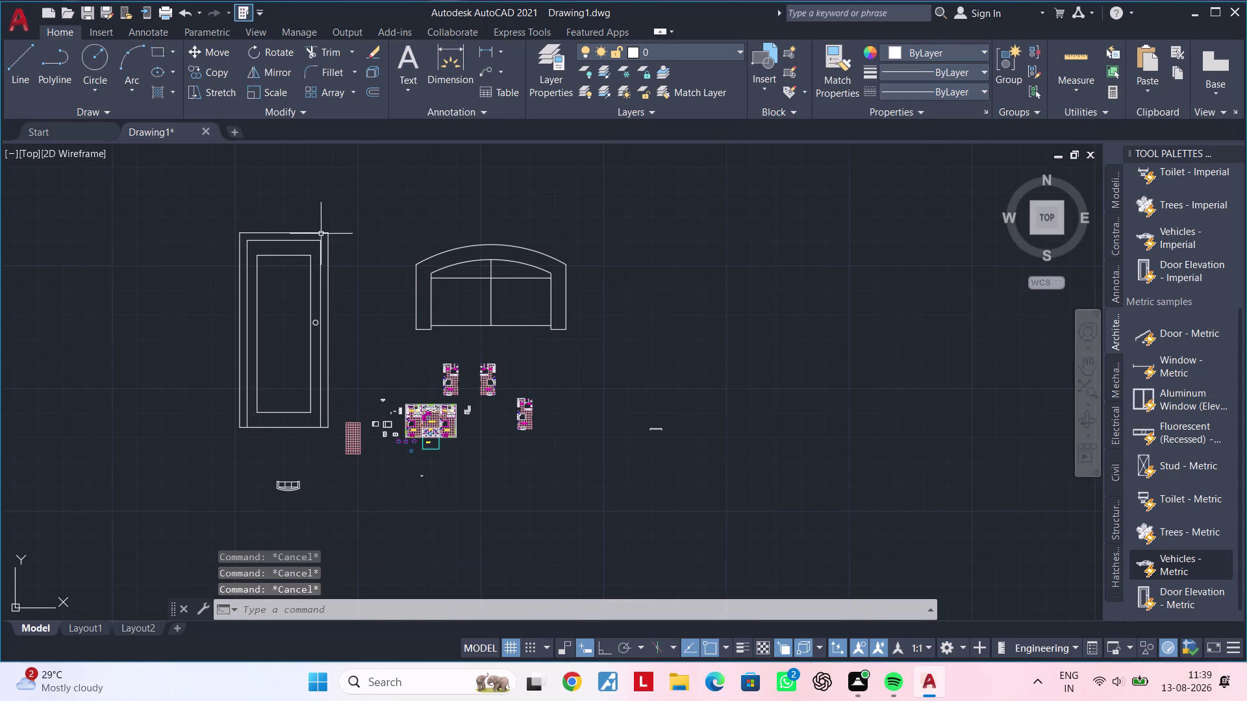
click(320, 234)
key(Delete)
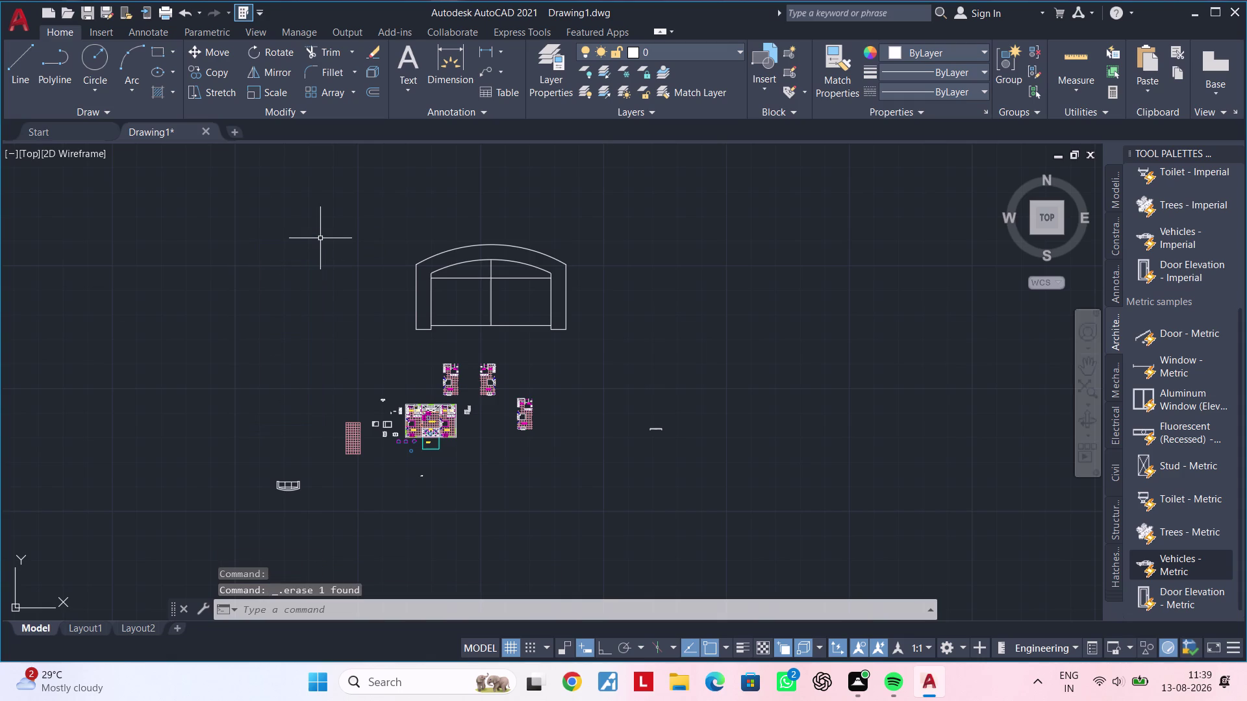
scroll(up, 3)
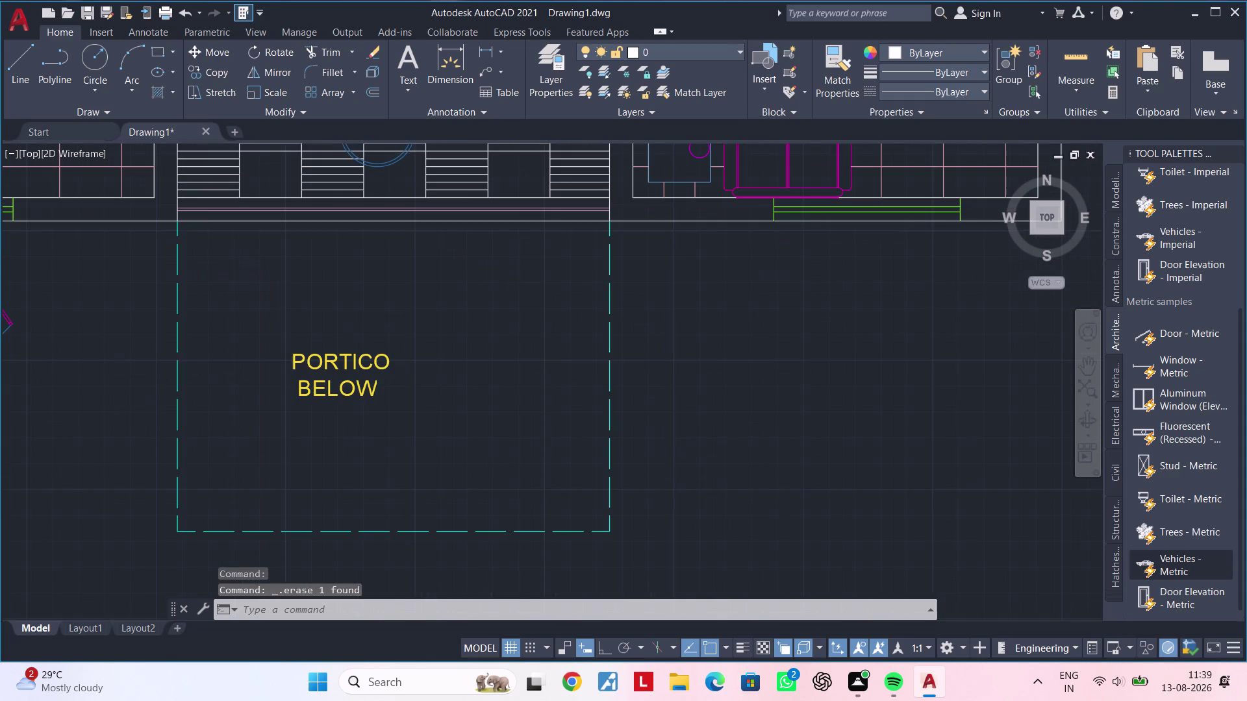
scroll(down, 3)
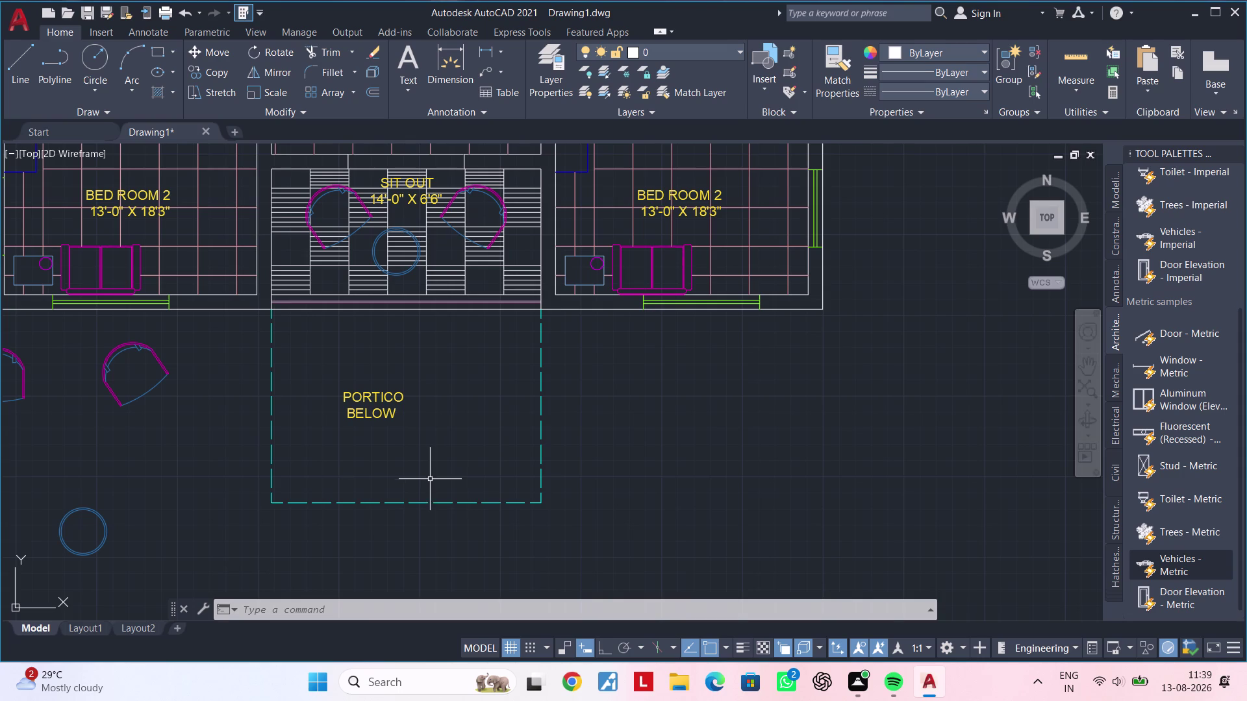
scroll(down, 3)
middle_drag(450, 443, 590, 526)
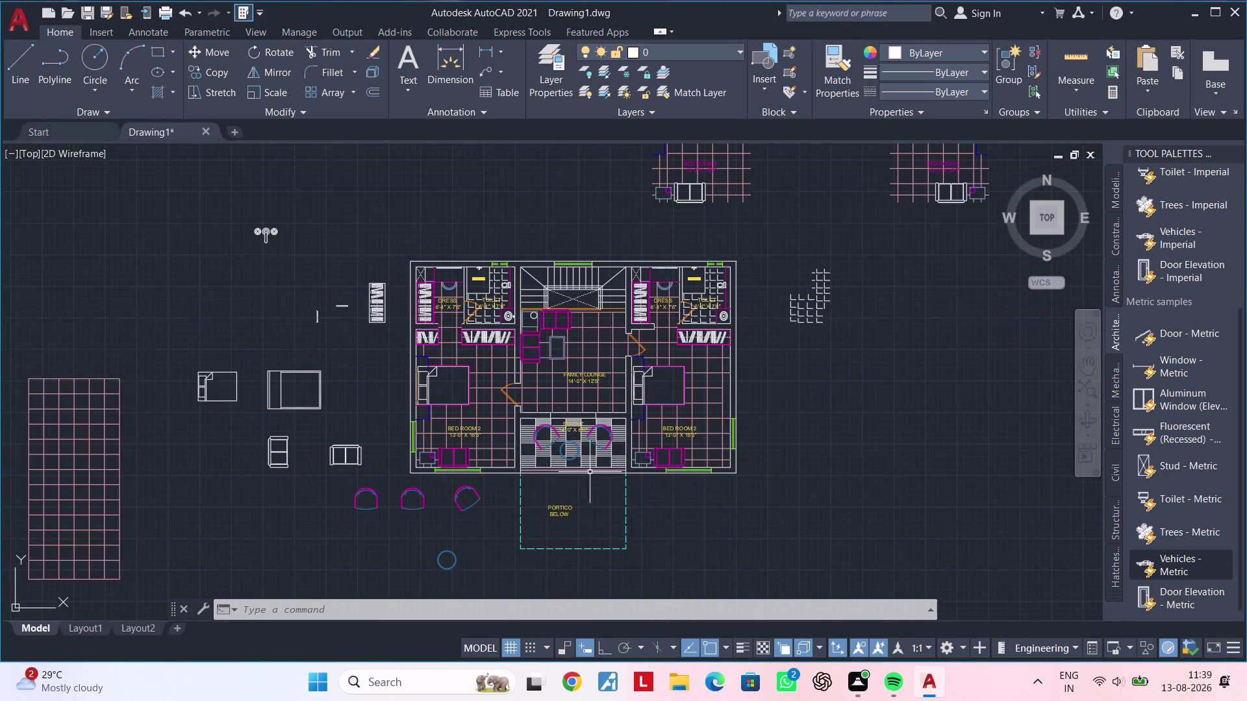
scroll(up, 3)
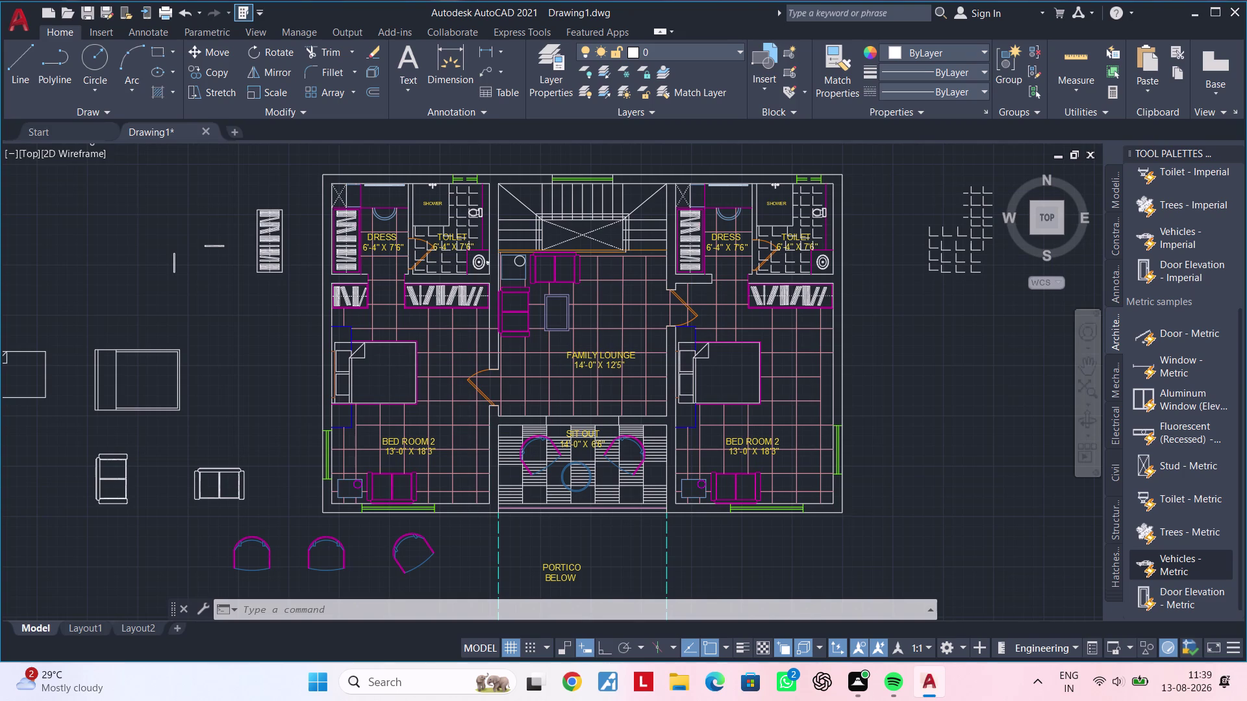
scroll(down, 3)
scroll(up, 3)
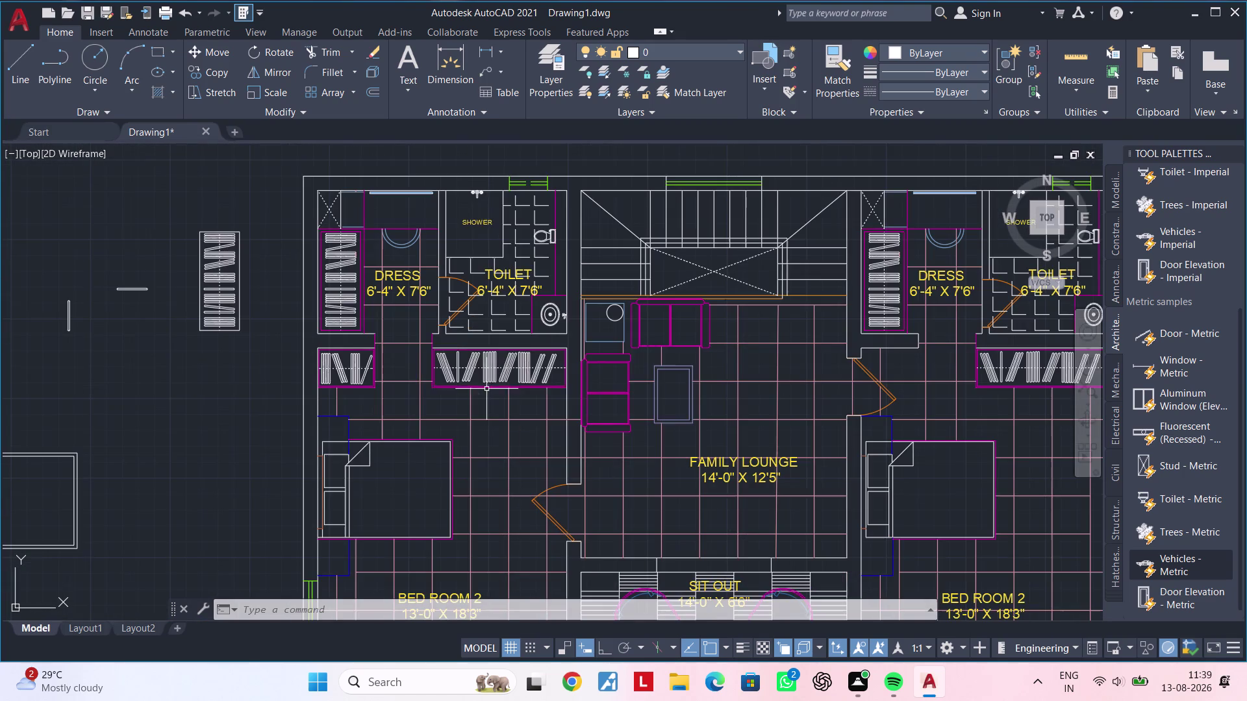
scroll(down, 3)
scroll(up, 3)
scroll(down, 3)
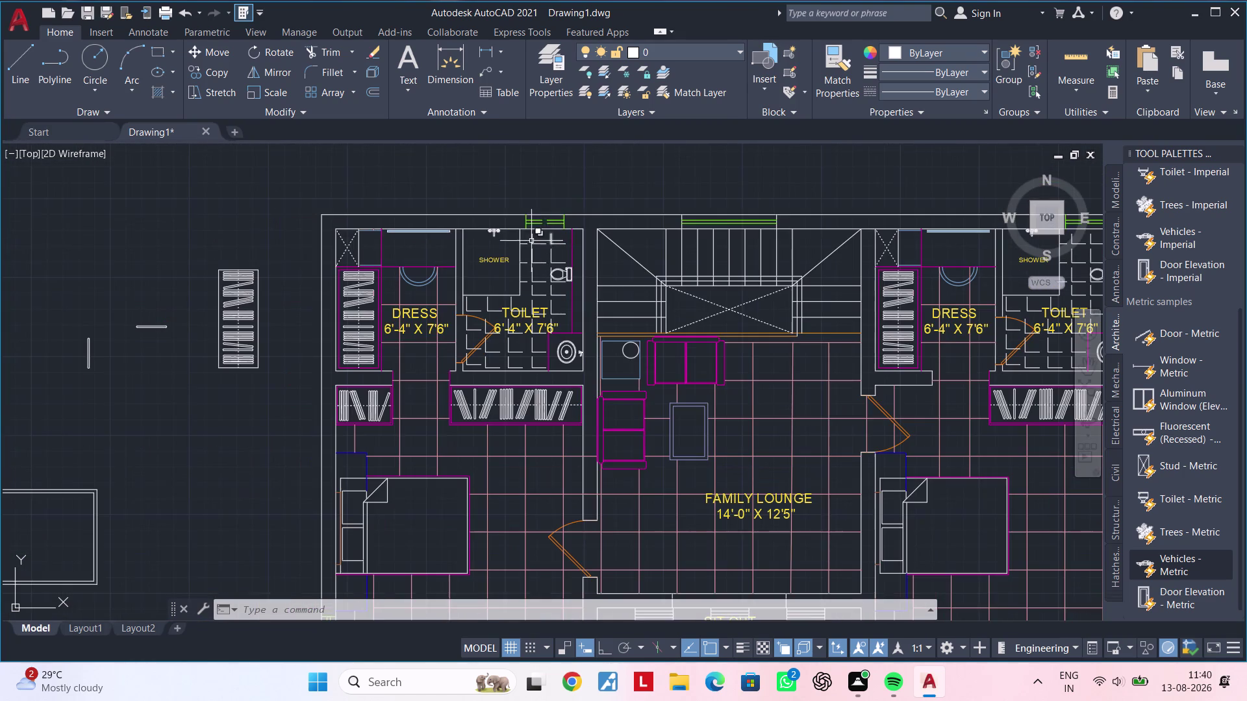
scroll(up, 3)
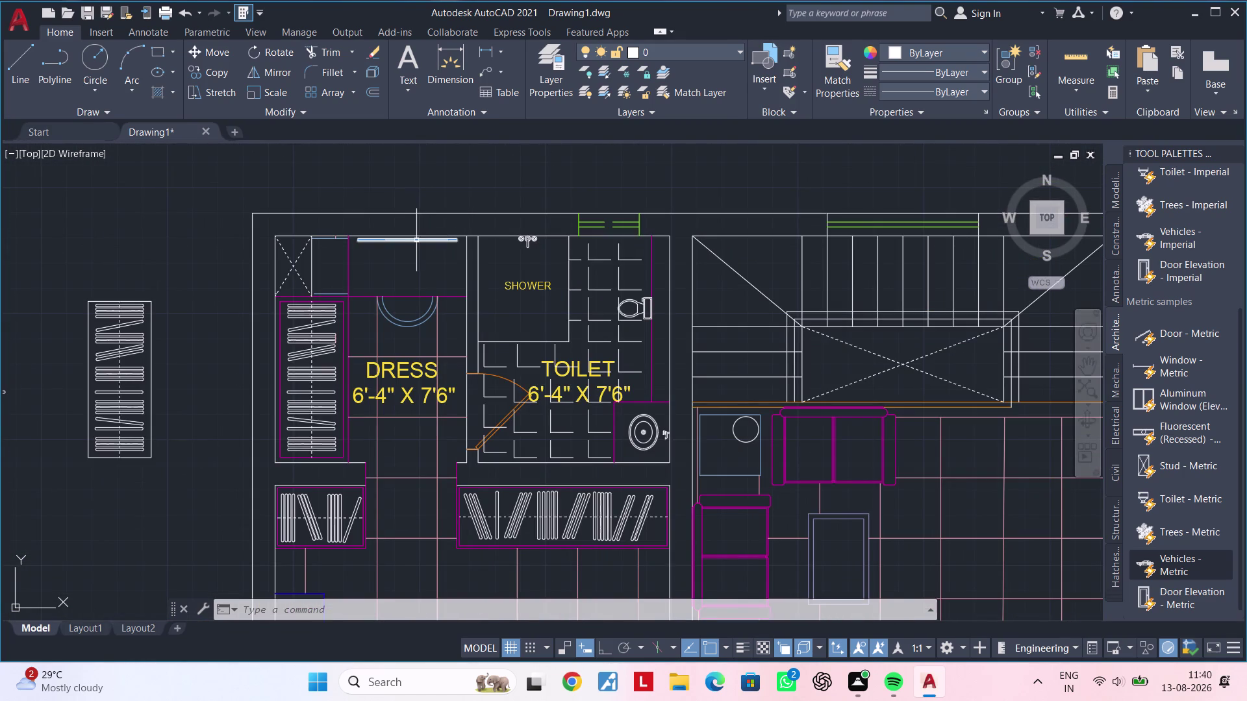
scroll(down, 3)
scroll(up, 3)
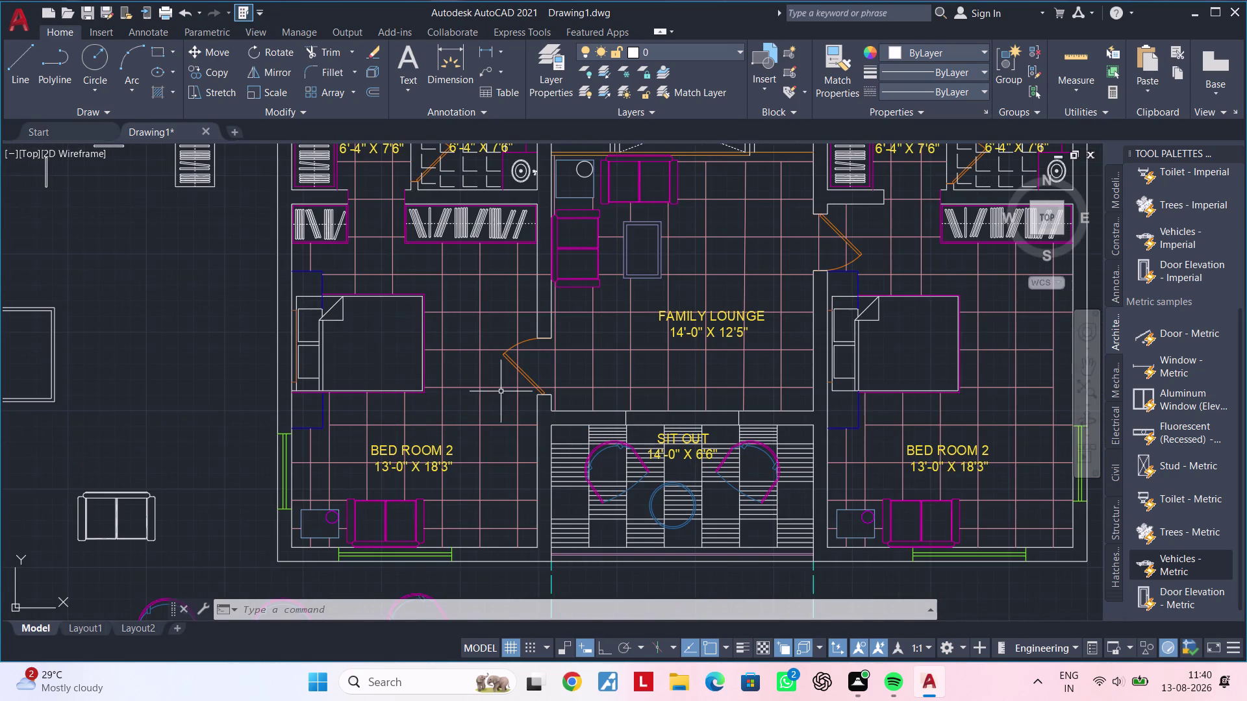
scroll(up, 3)
Undo twice with Ctrl+Z to restore the erased door elevation beside the arched window.
scroll(down, 3)
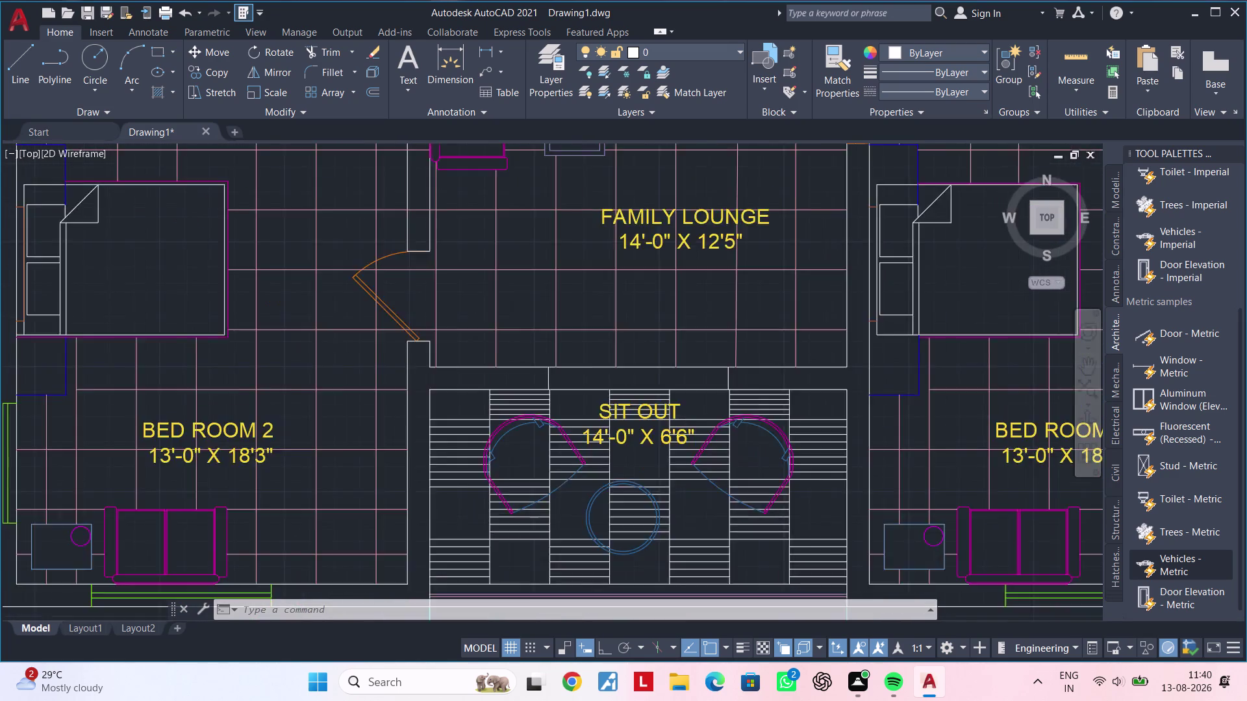
scroll(up, 3)
scroll(down, 3)
scroll(down, 3)
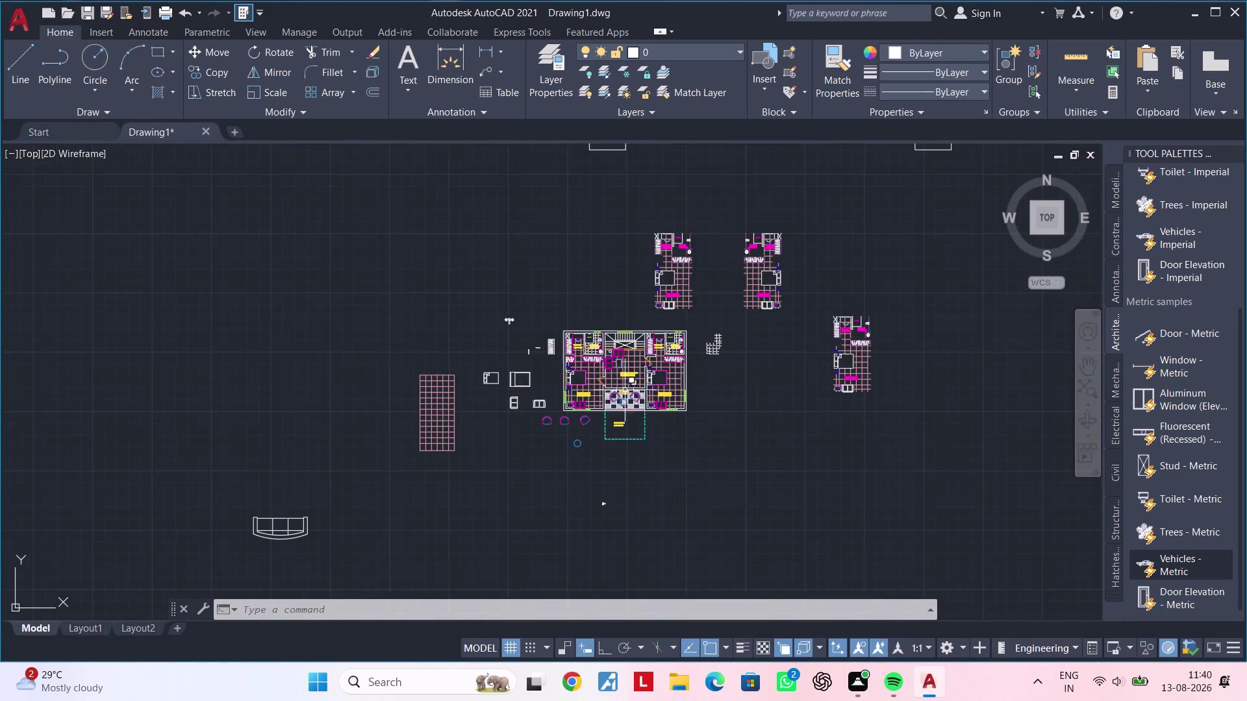
scroll(up, 3)
scroll(down, 3)
scroll(up, 3)
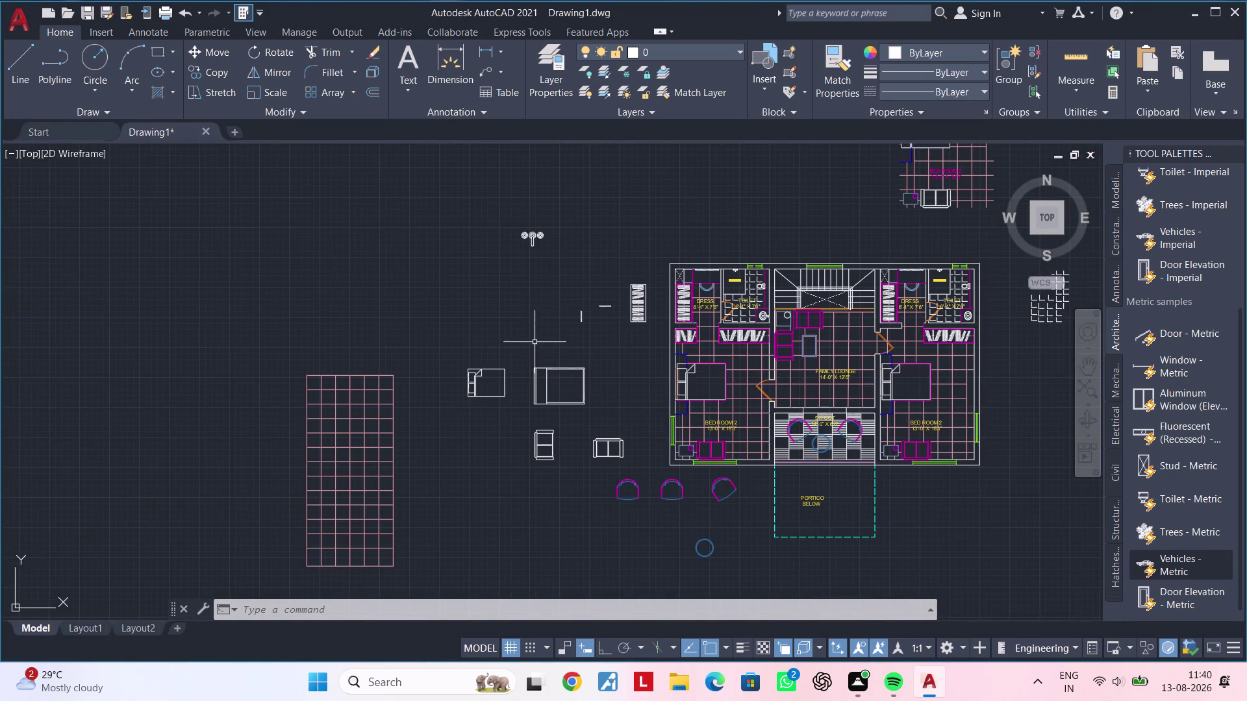
scroll(down, 3)
key(ctrl+z)
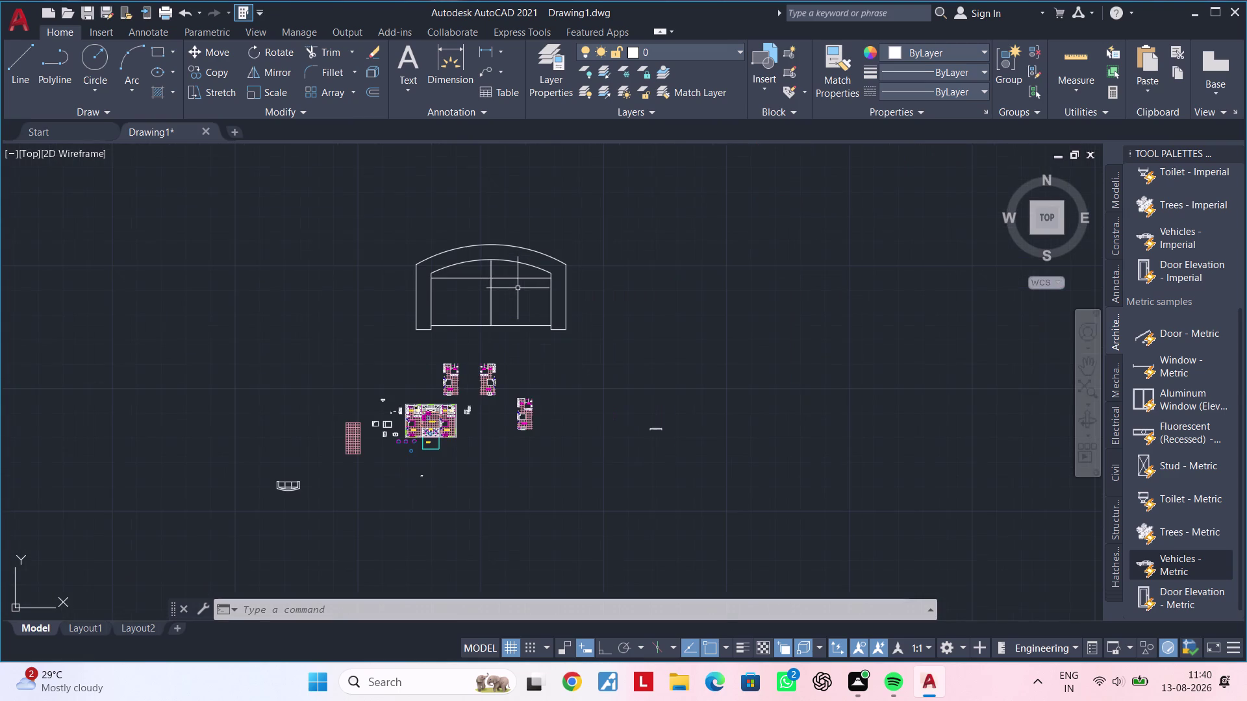
key(ctrl+z)
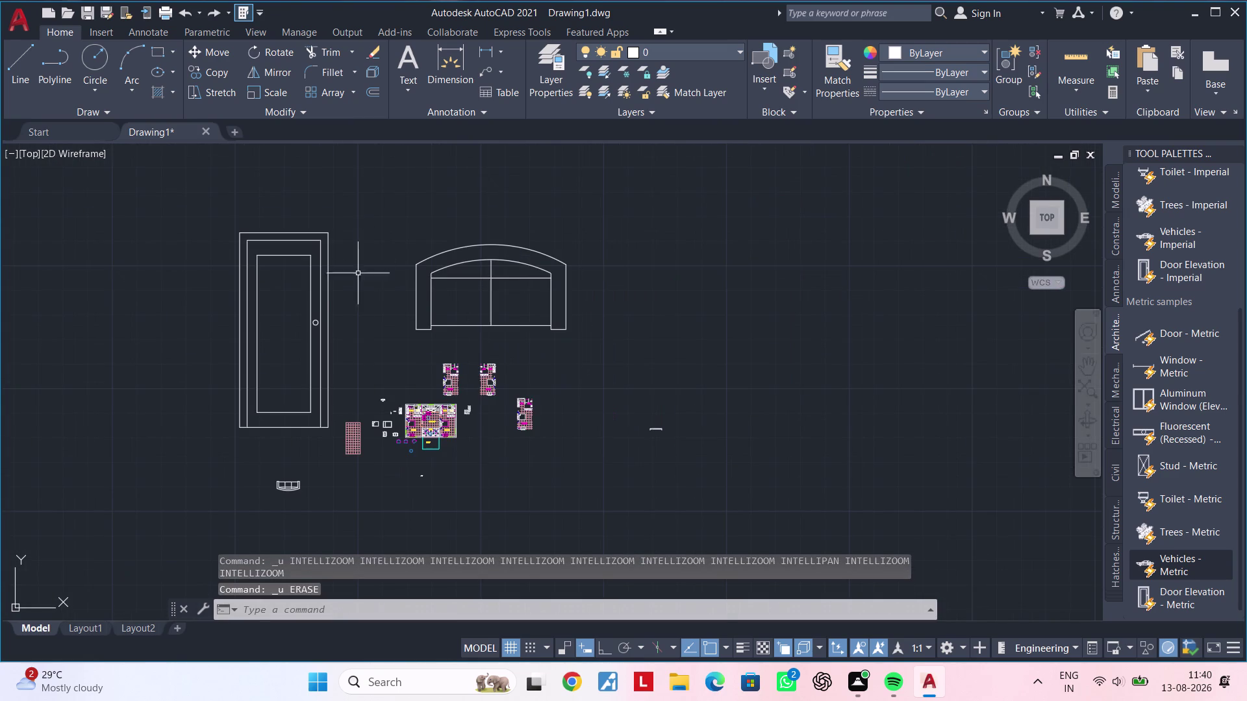
scroll(up, 3)
scroll(down, 3)
drag(228, 229, 279, 286)
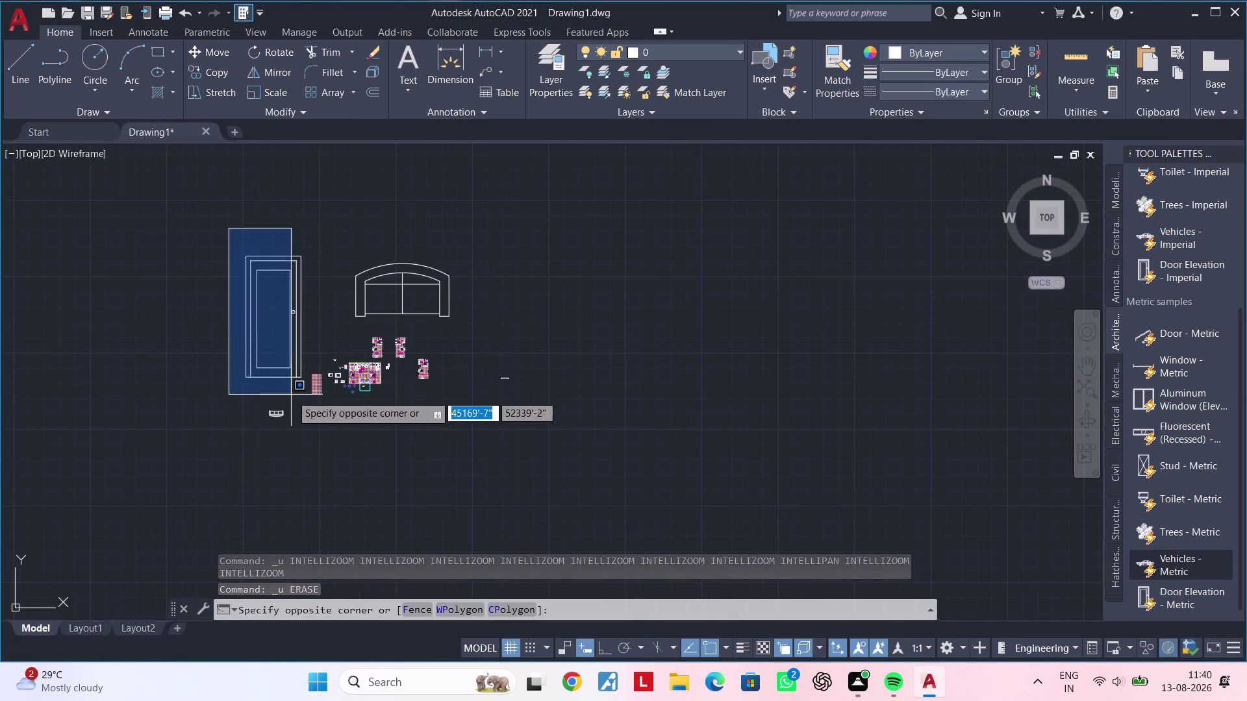
scroll(up, 3)
click(324, 370)
scroll(down, 3)
scroll(up, 3)
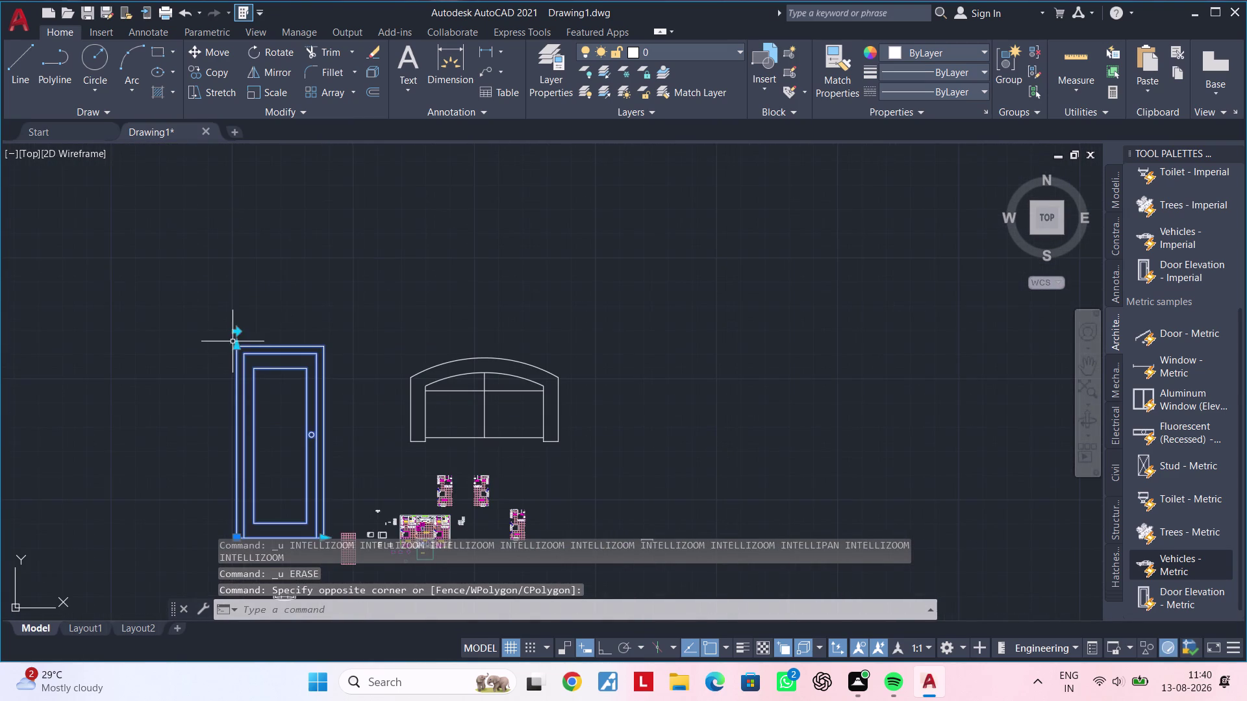
scroll(up, 3)
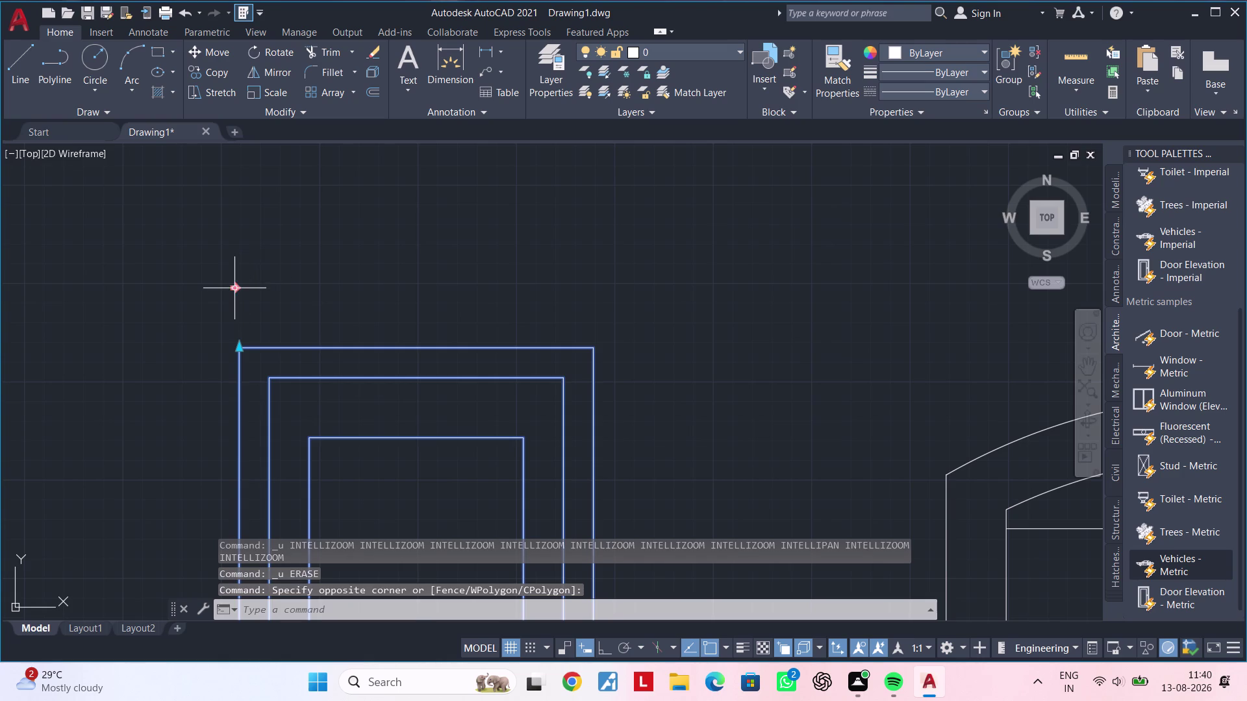
double_click(236, 287)
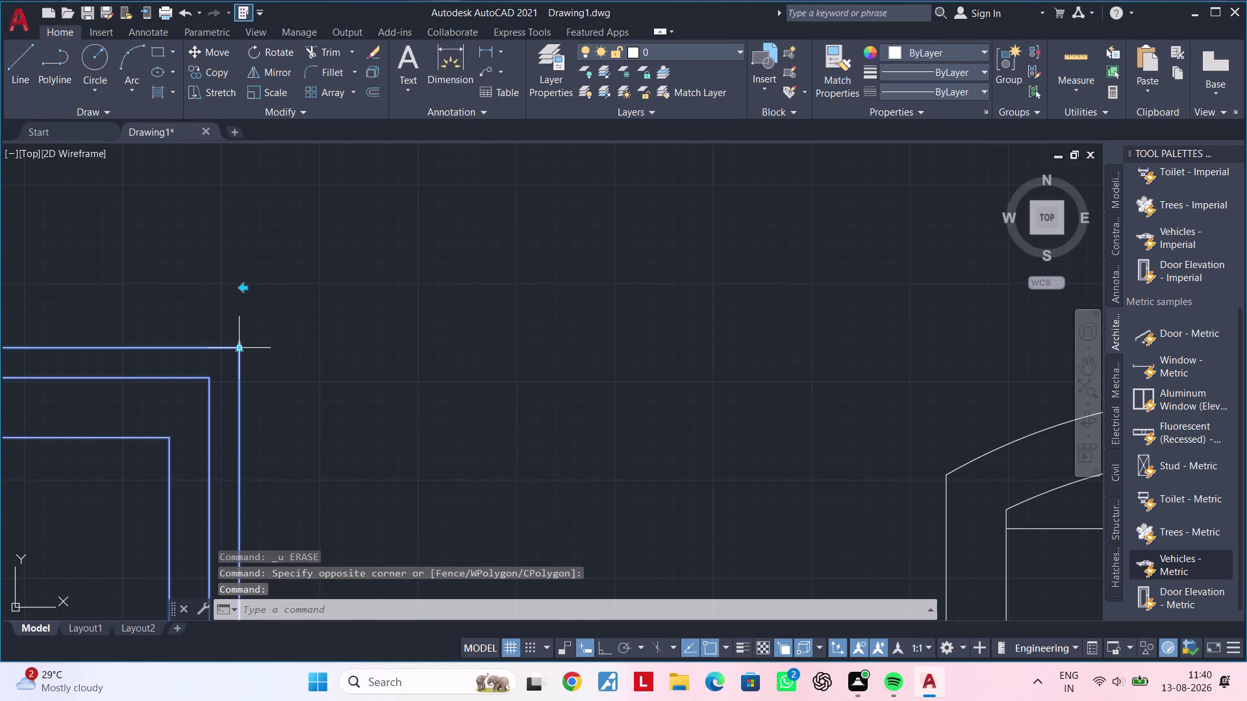
click(238, 346)
scroll(down, 3)
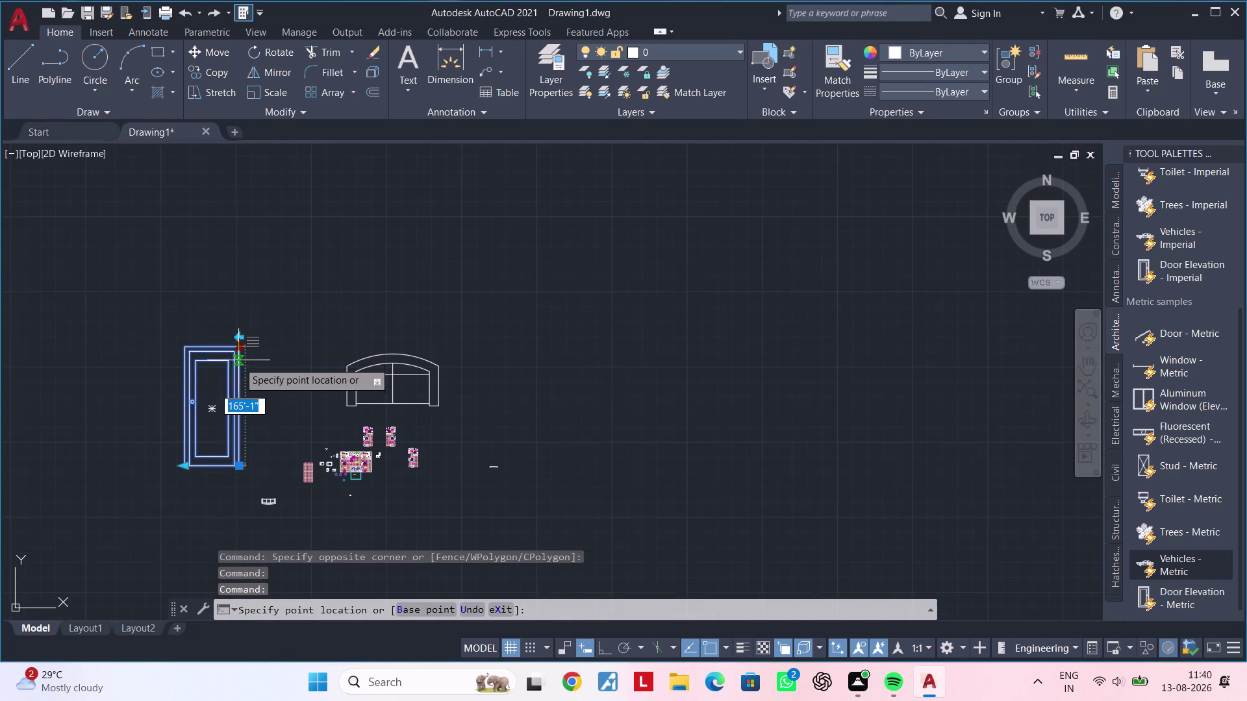
scroll(up, 3)
scroll(down, 3)
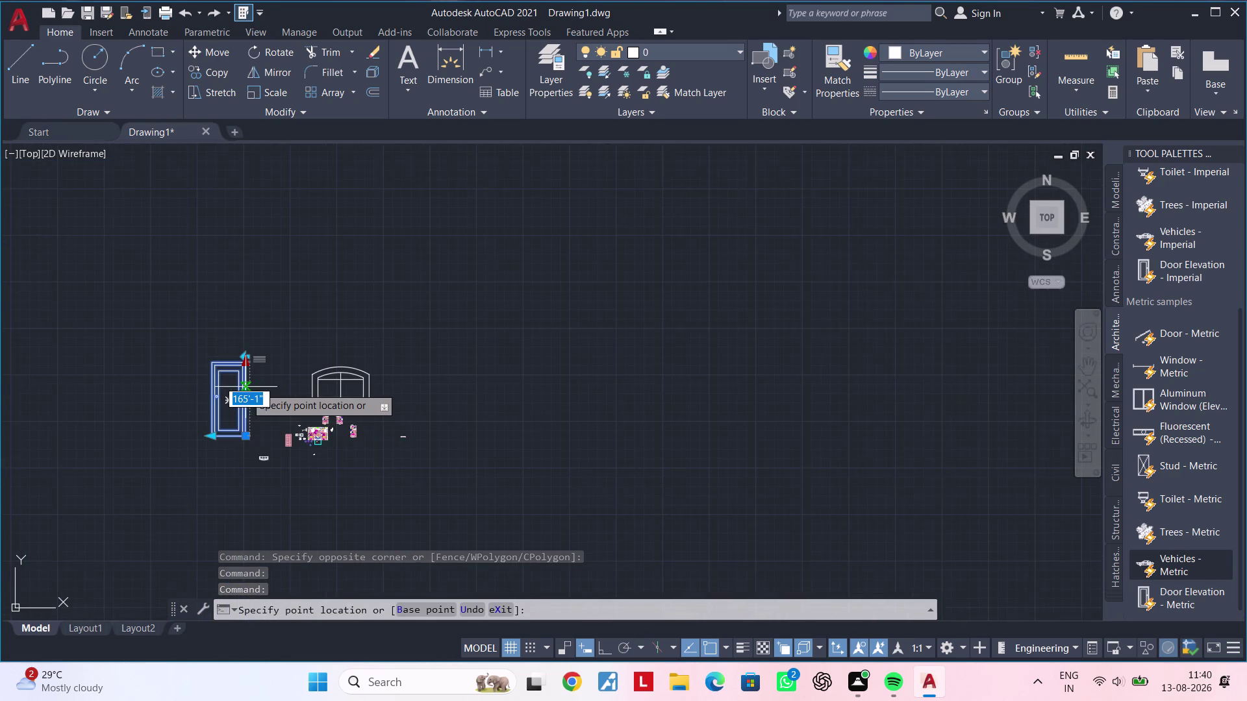
scroll(up, 3)
right_click(333, 388)
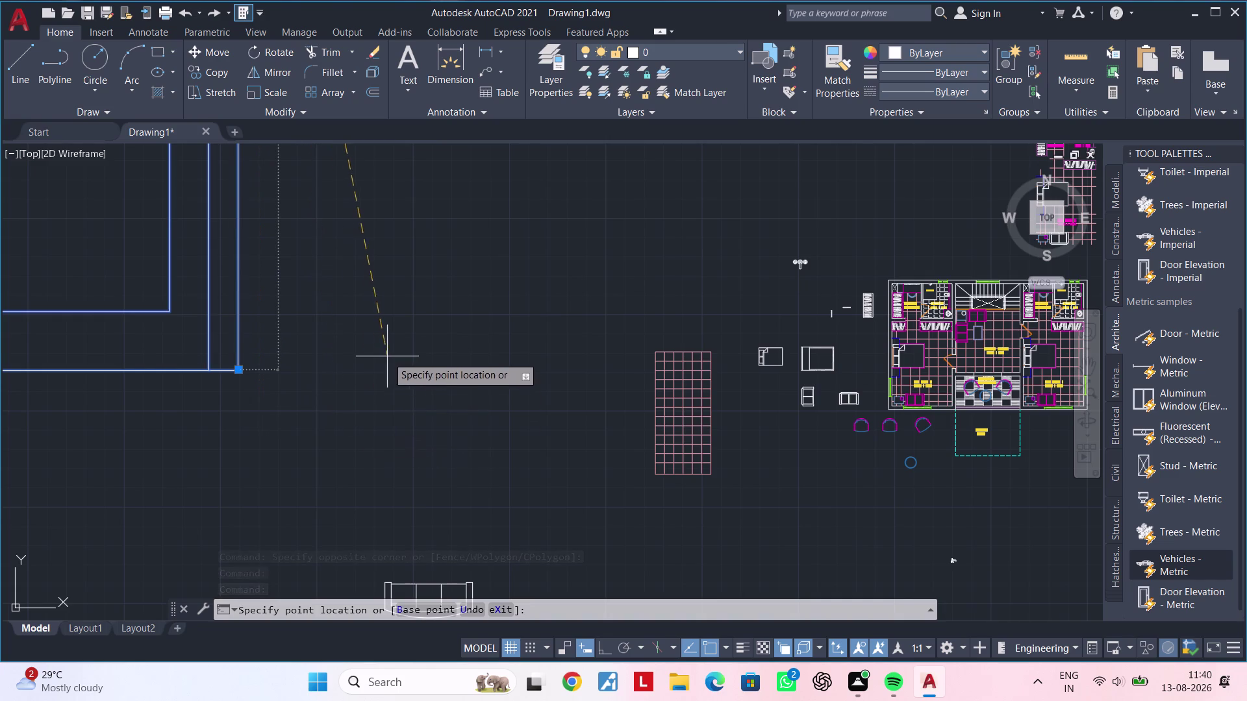
right_click(388, 348)
key(Escape)
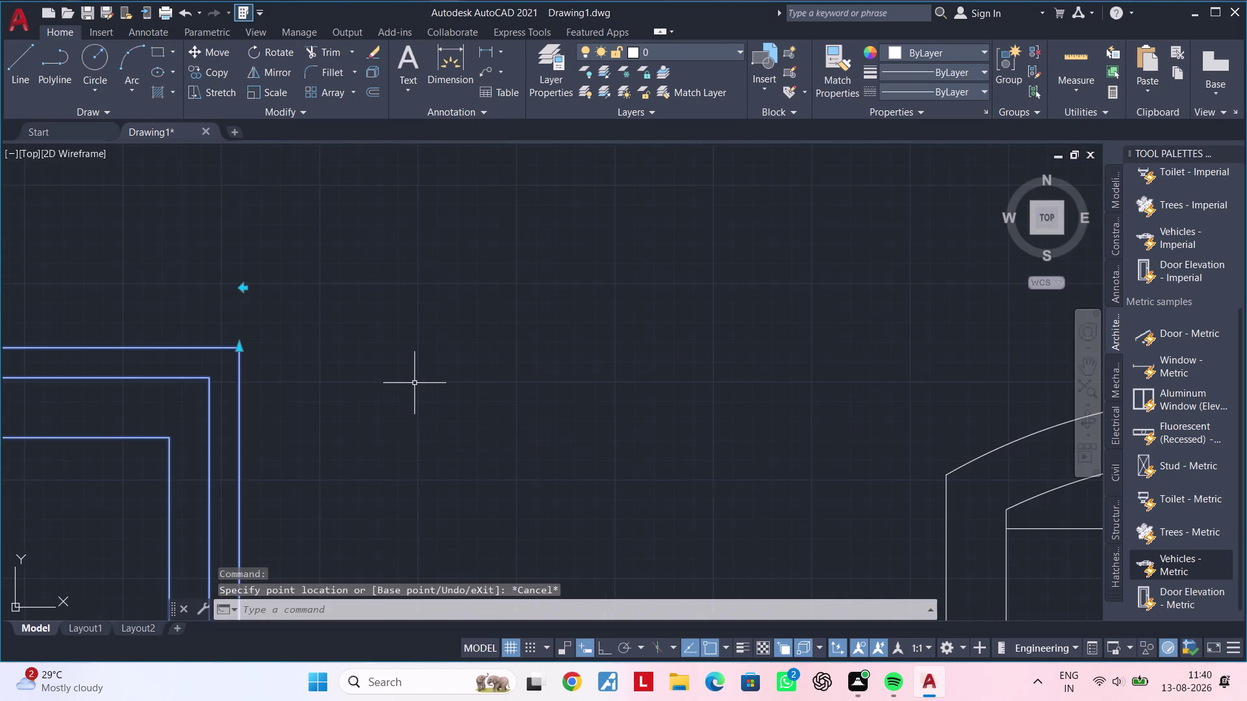
scroll(down, 3)
scroll(up, 3)
scroll(down, 3)
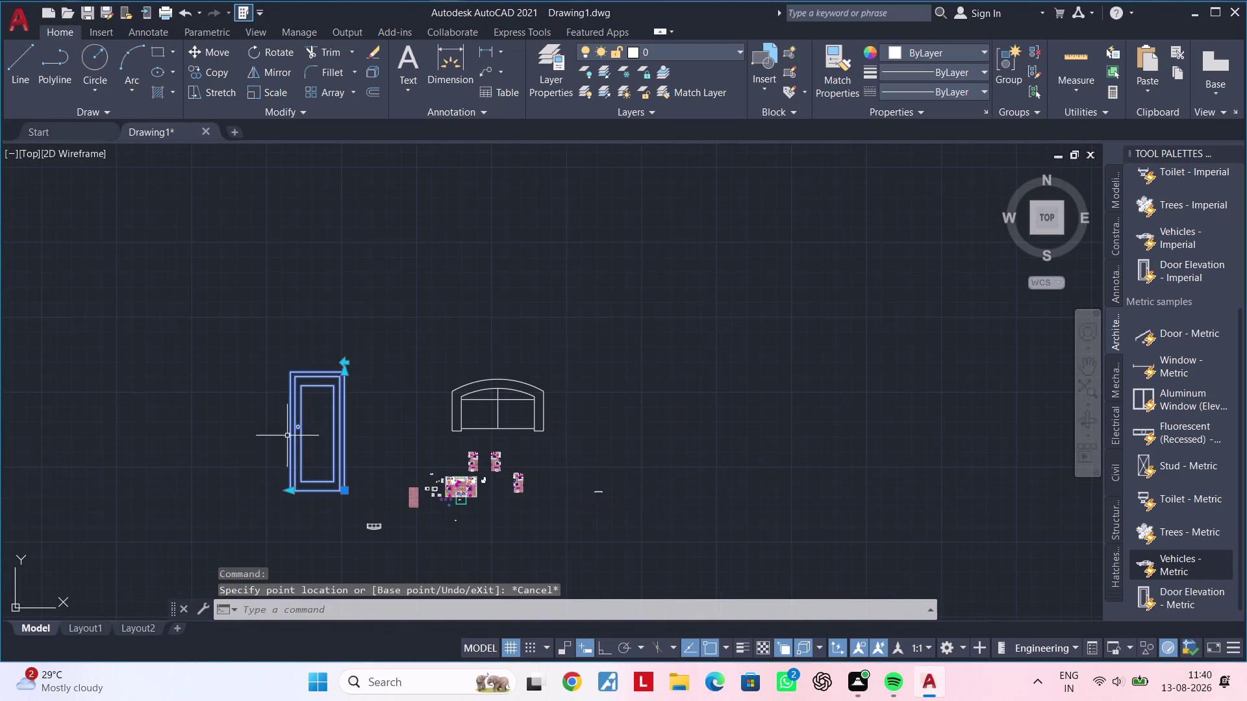
click(342, 494)
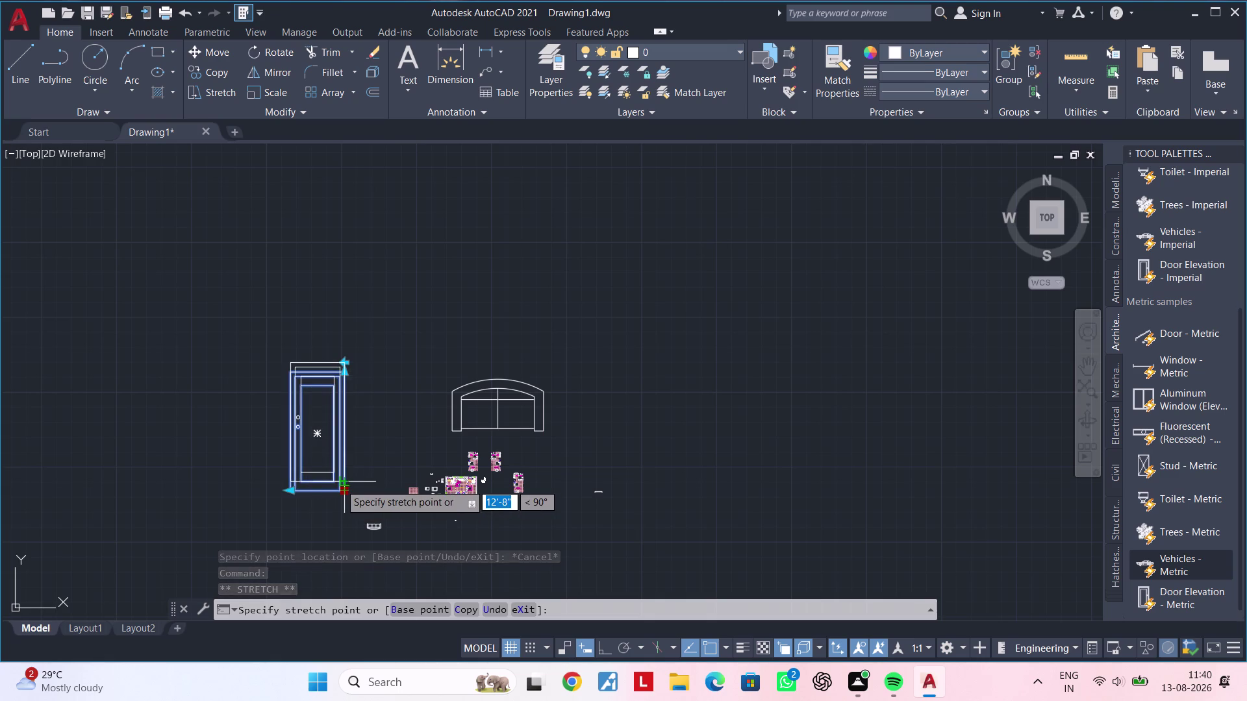
Scale the door elevation down with SC, using its bottom-right corner as base point.
key(Escape)
text(s)
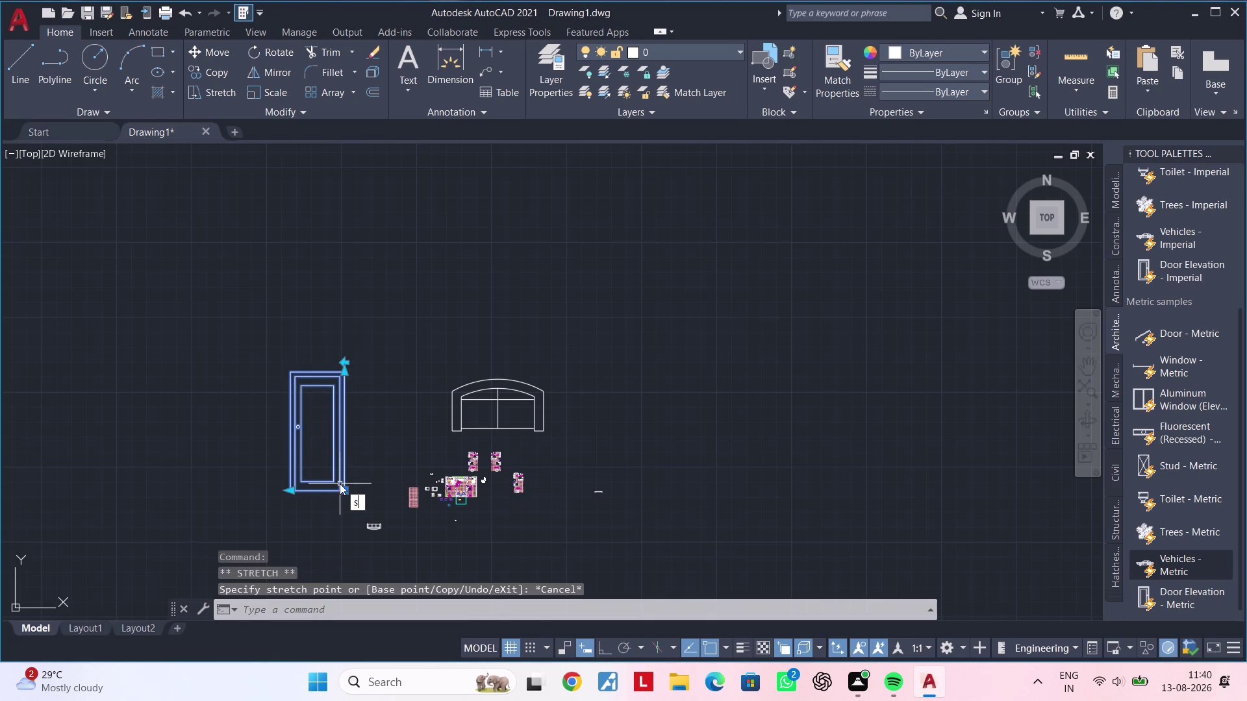
text(c)
key(Return)
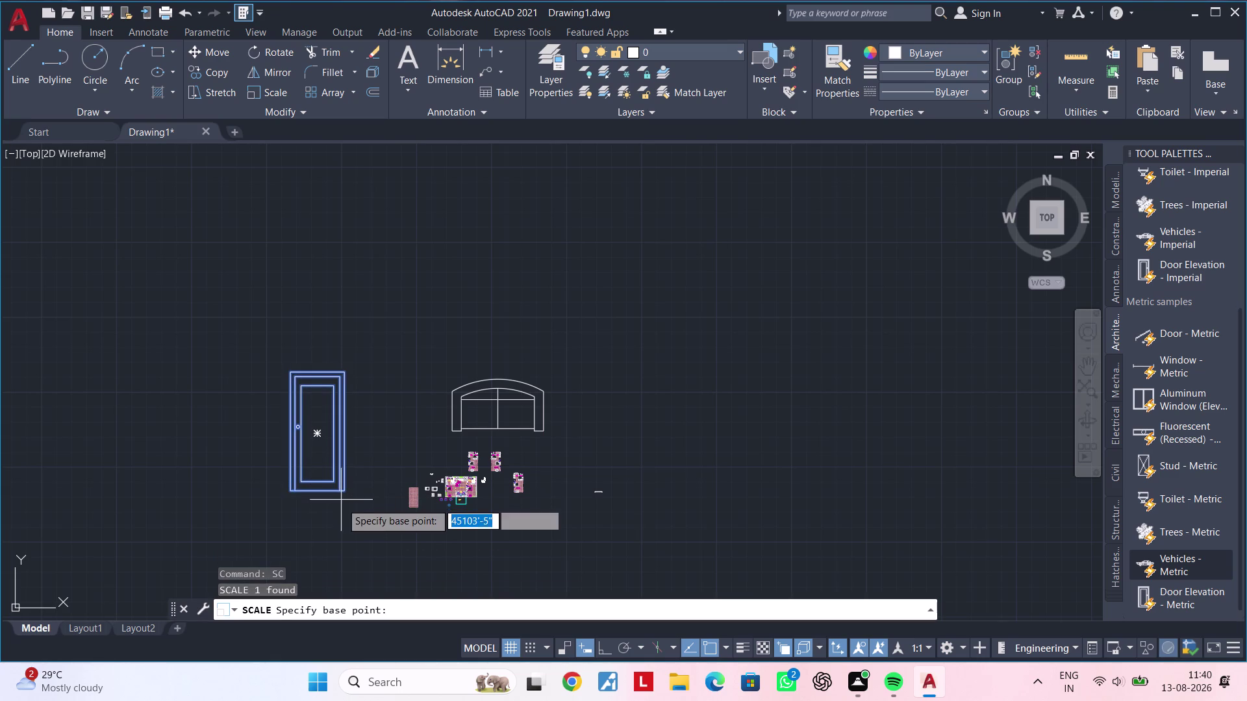
click(344, 491)
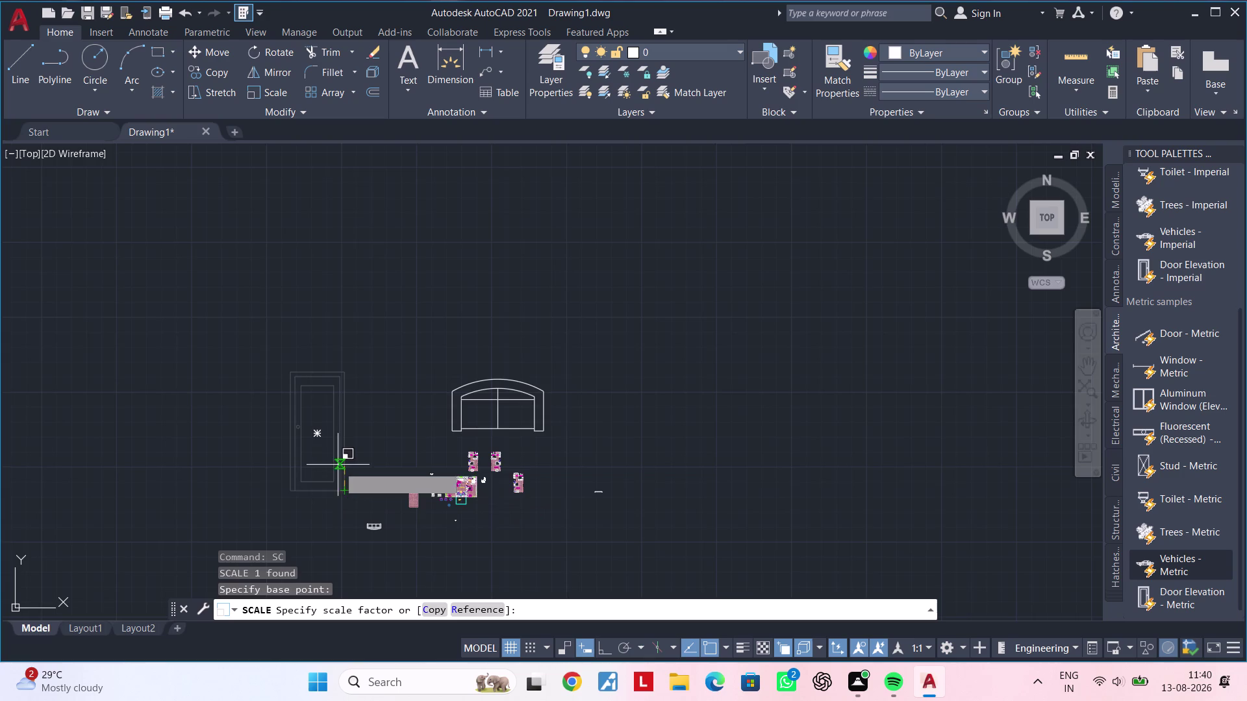
scroll(up, 3)
scroll(up, 3)
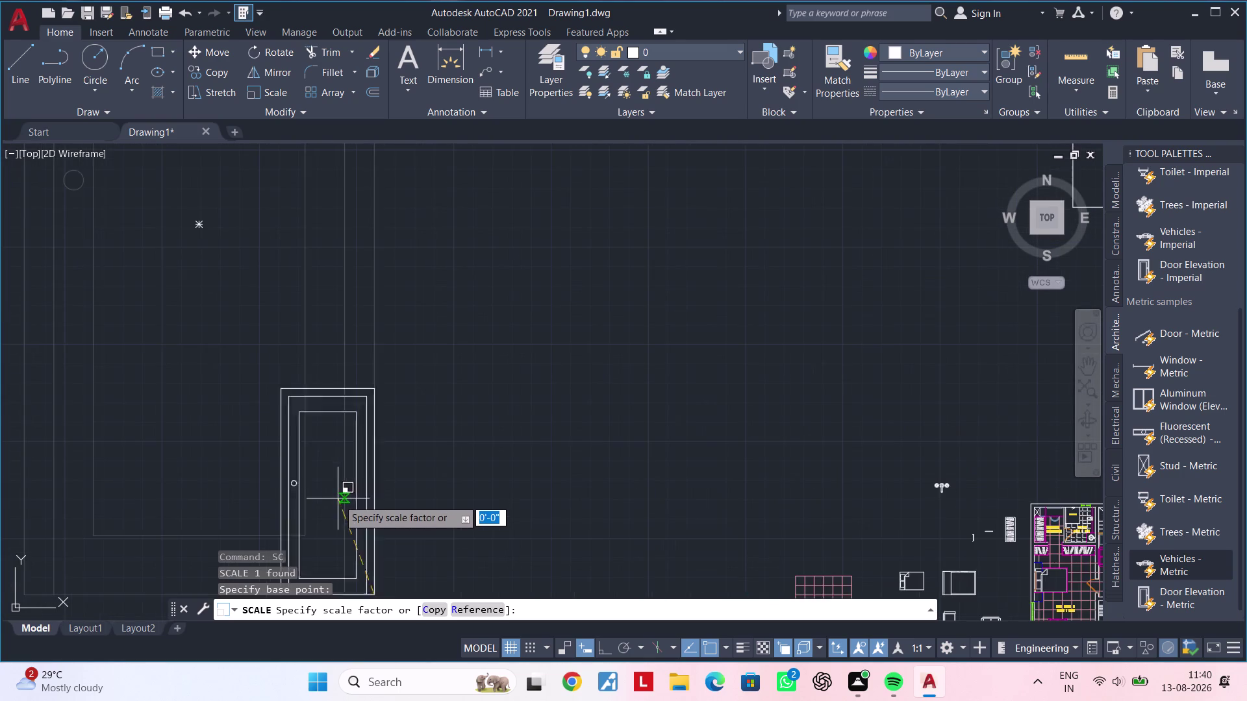
scroll(down, 3)
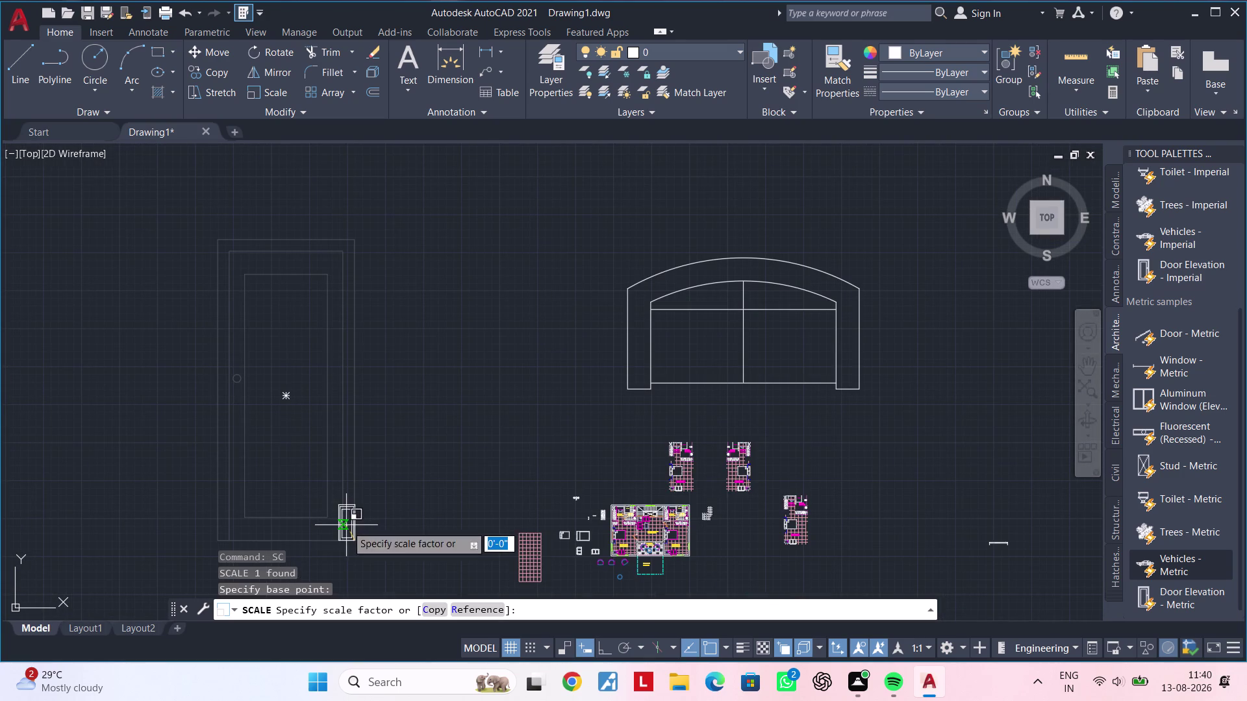
drag(346, 526, 351, 538)
click(365, 558)
Reselect the resized door and start copying it with CO.
drag(365, 558, 363, 541)
click(331, 489)
scroll(up, 3)
scroll(down, 3)
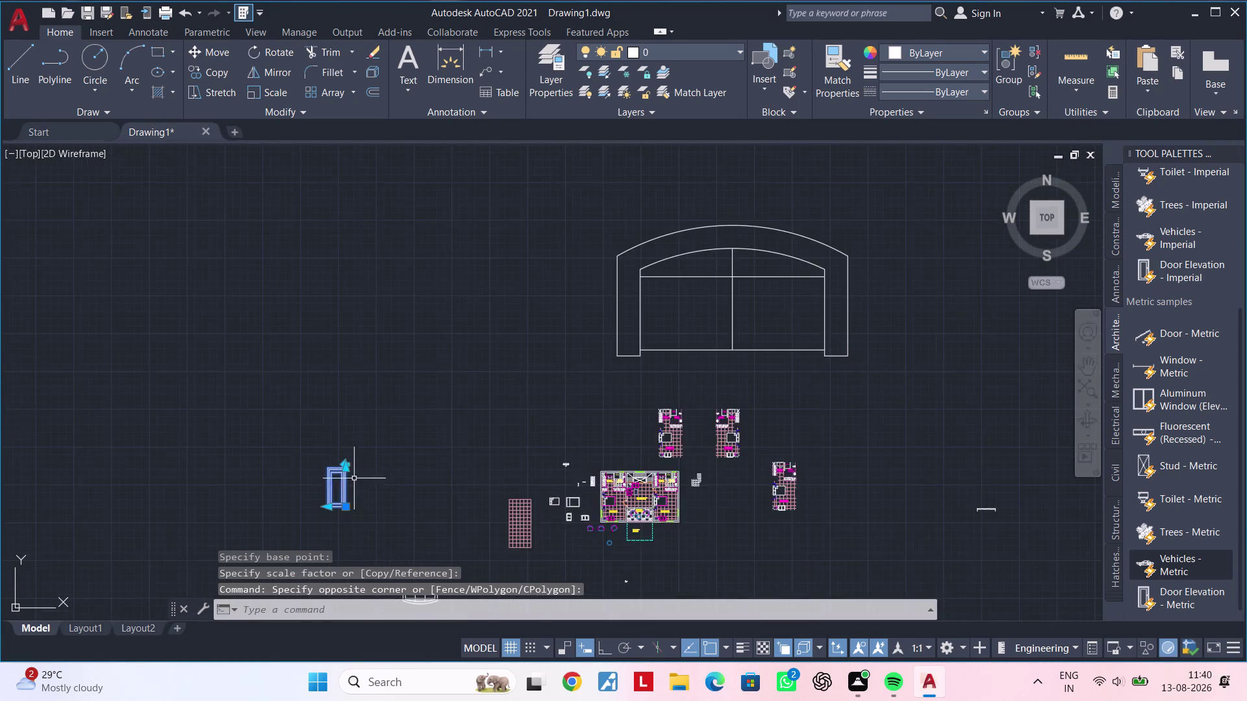
scroll(up, 3)
text(c)
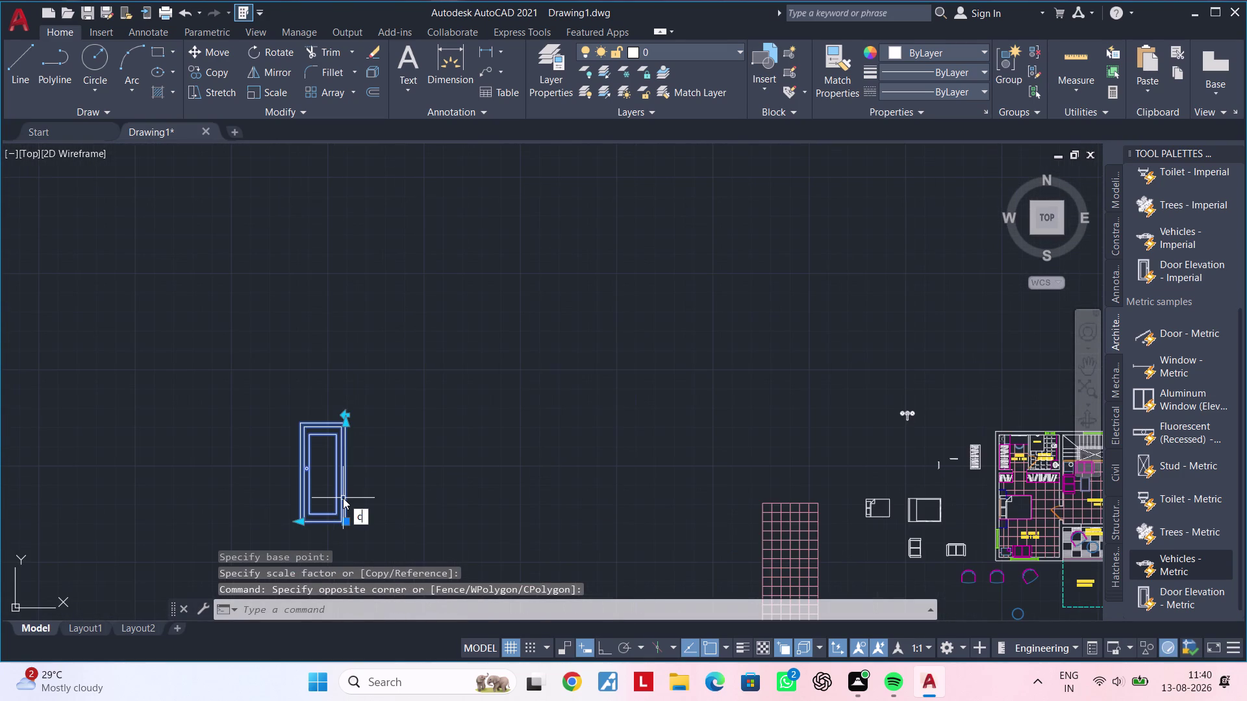
text(o)
key(Return)
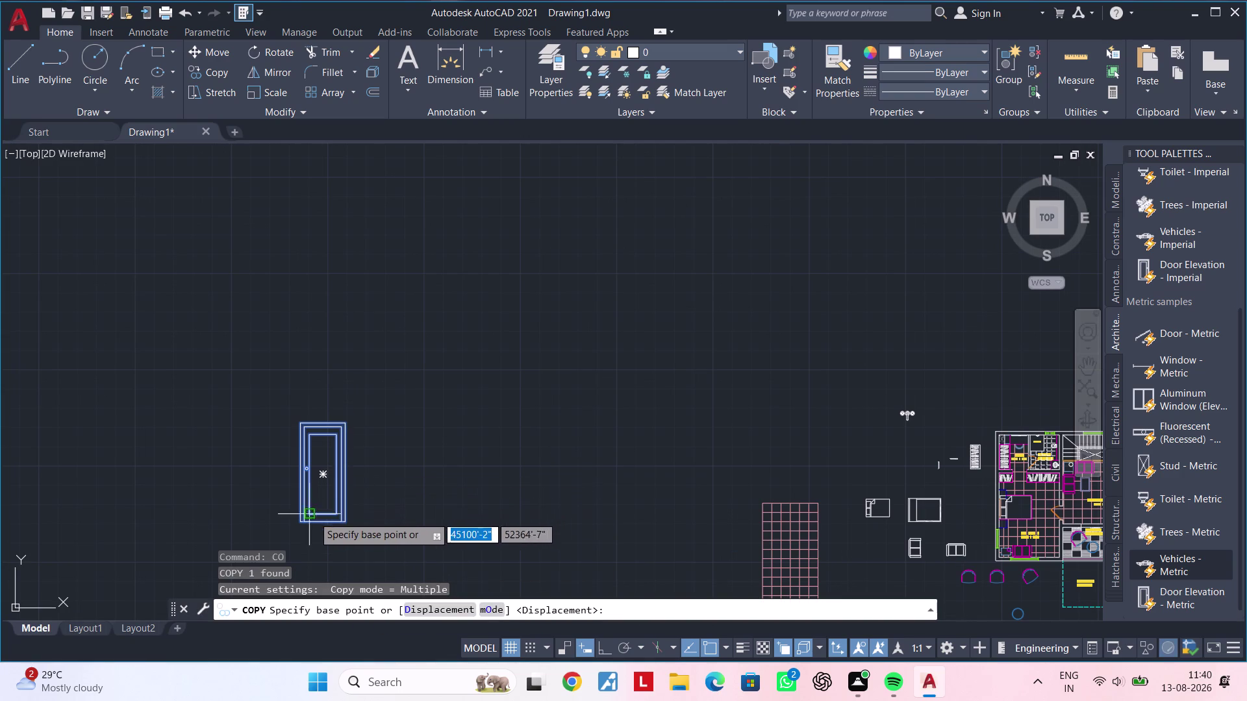
Pick a base point for the copy, then cancel the COPY without placing a duplicate.
drag(338, 522, 339, 528)
scroll(down, 3)
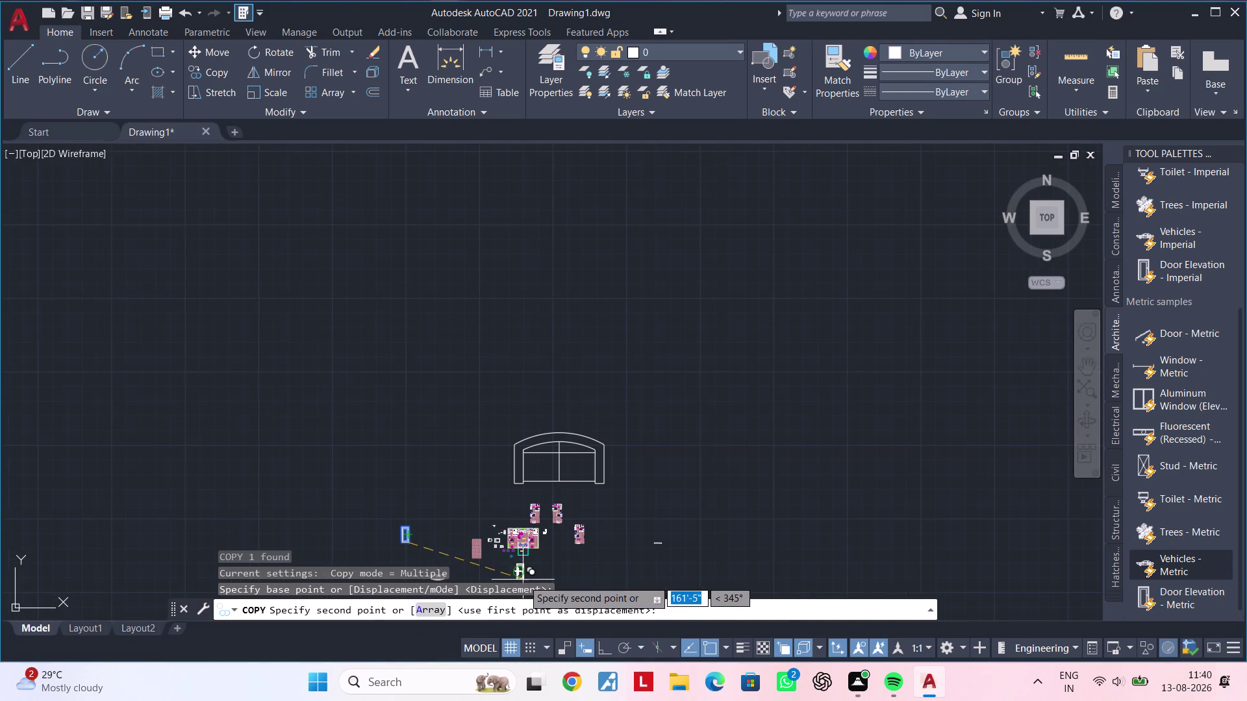
scroll(up, 3)
scroll(up, 3)
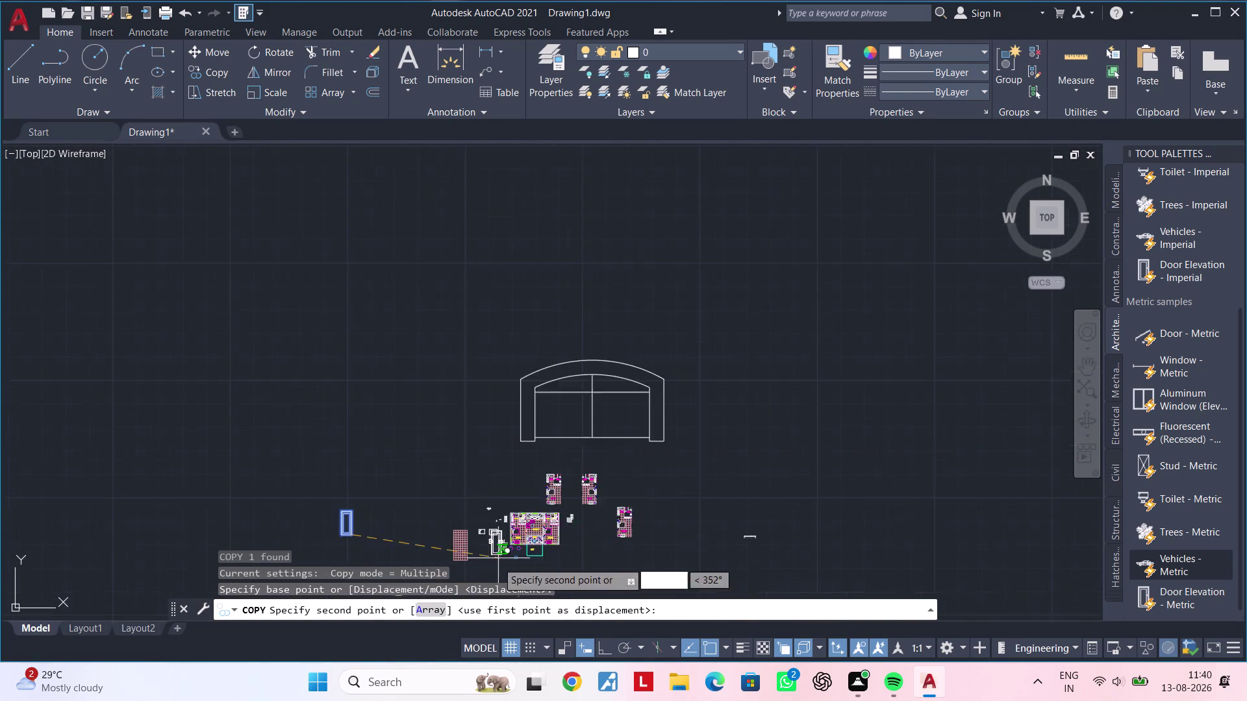
scroll(up, 3)
scroll(up, 3)
scroll(down, 3)
scroll(up, 3)
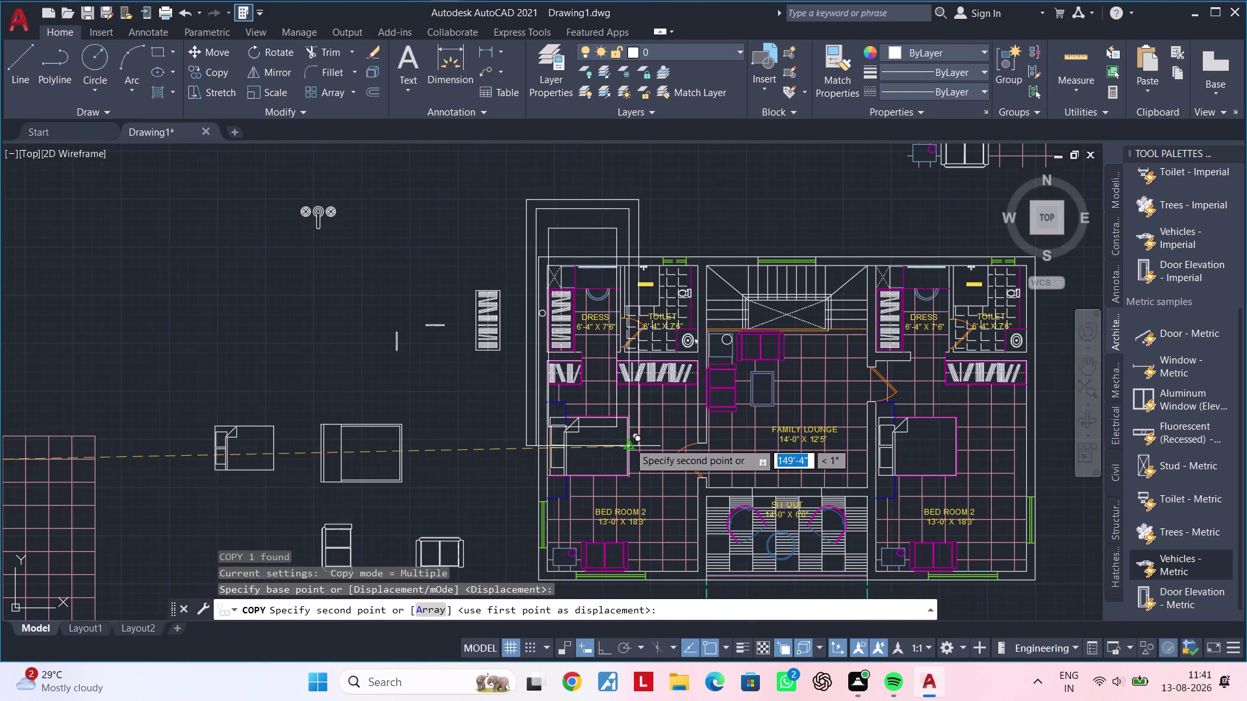
scroll(down, 3)
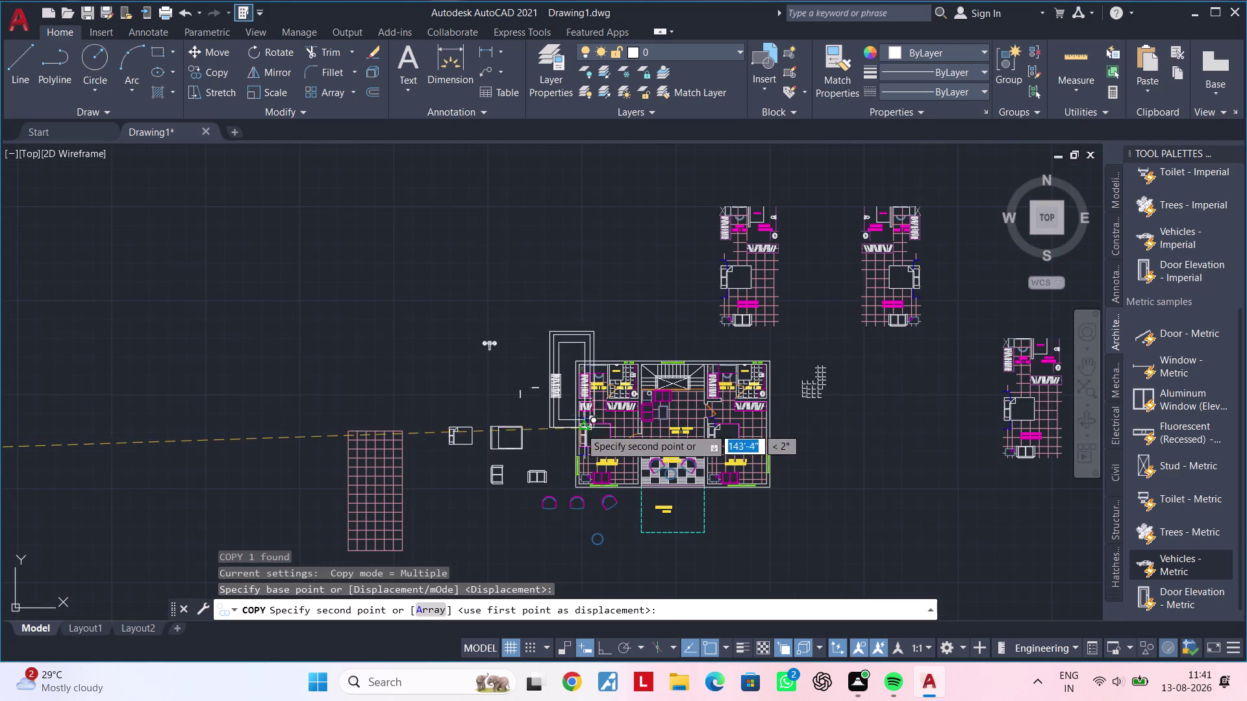
scroll(down, 3)
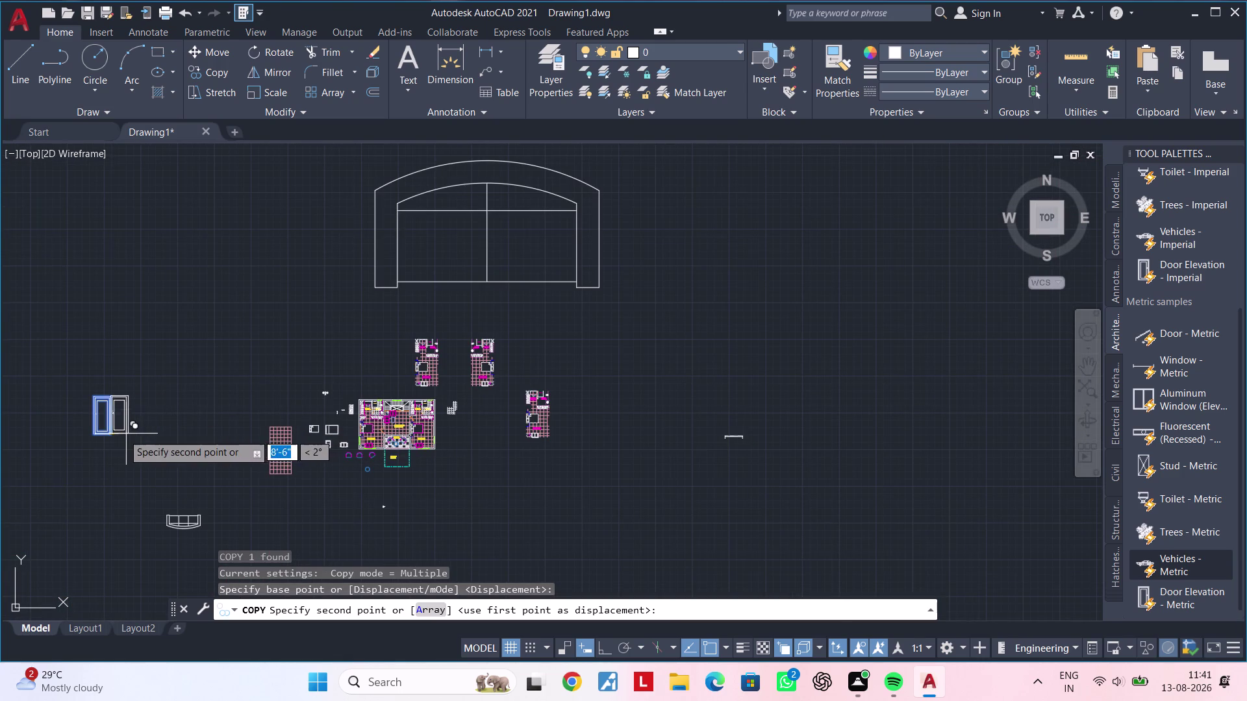
scroll(up, 3)
key(Escape)
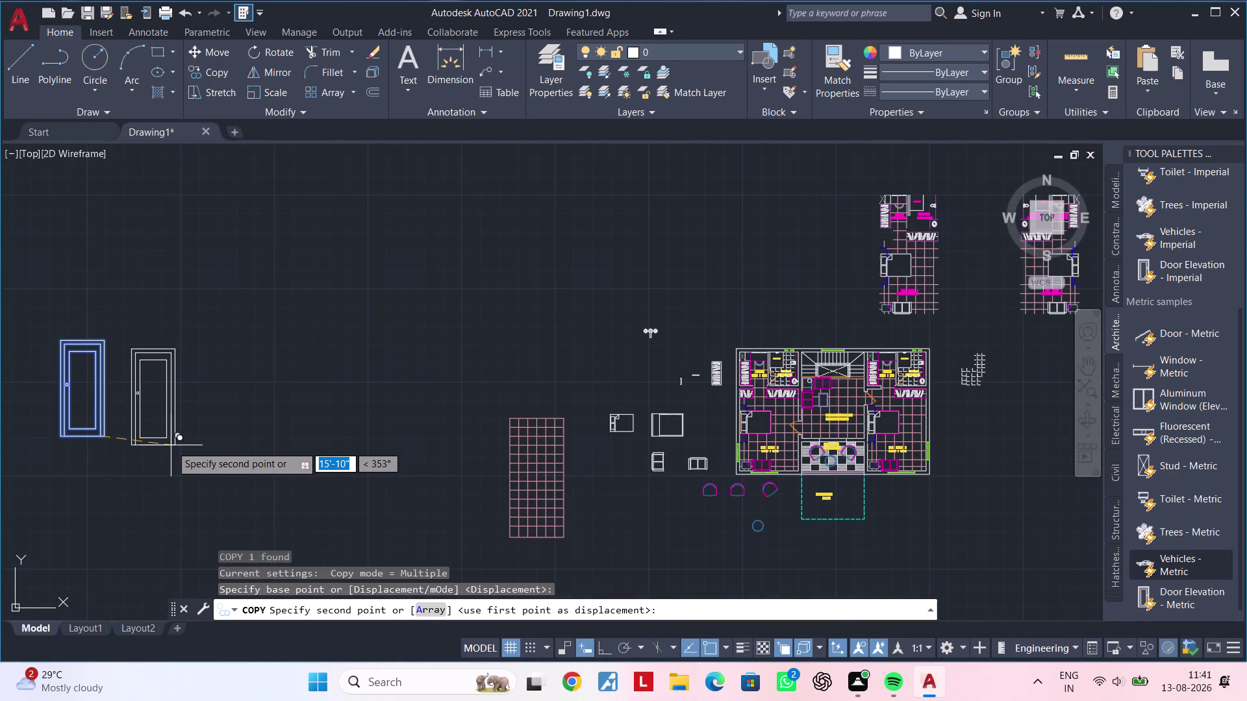
Window-select the door and start the SCALE command.
drag(161, 491, 143, 472)
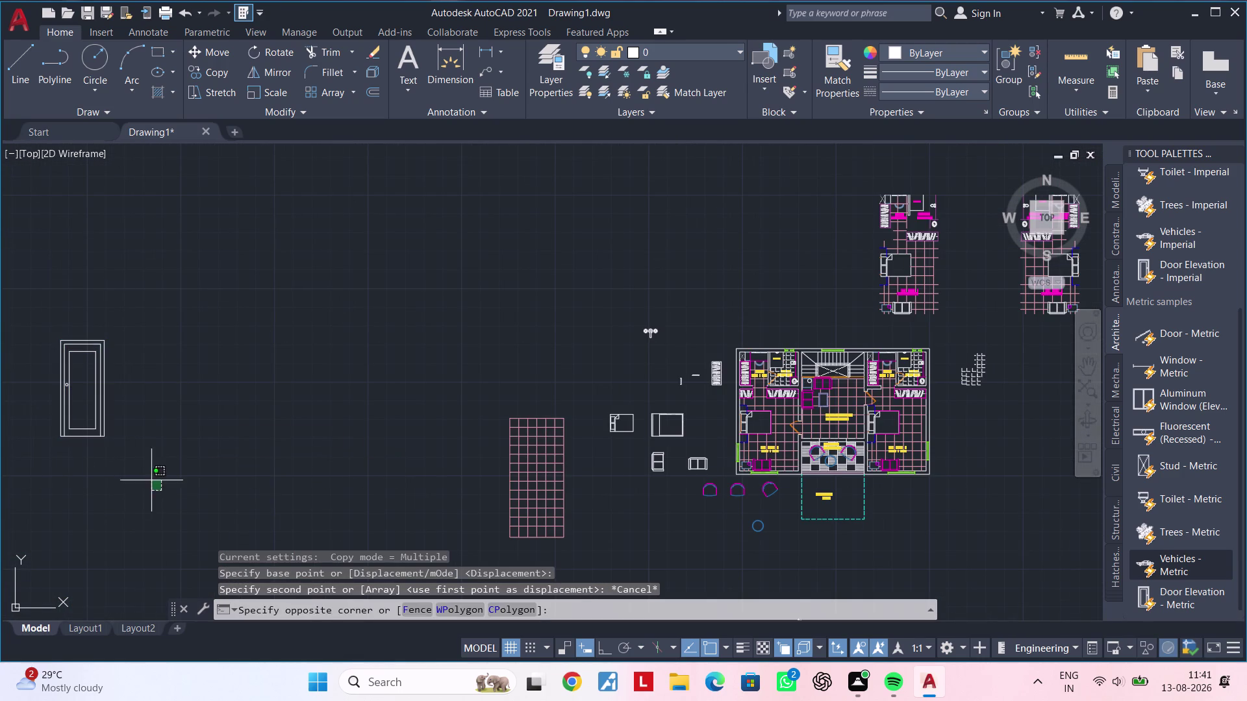
click(22, 324)
text(sc)
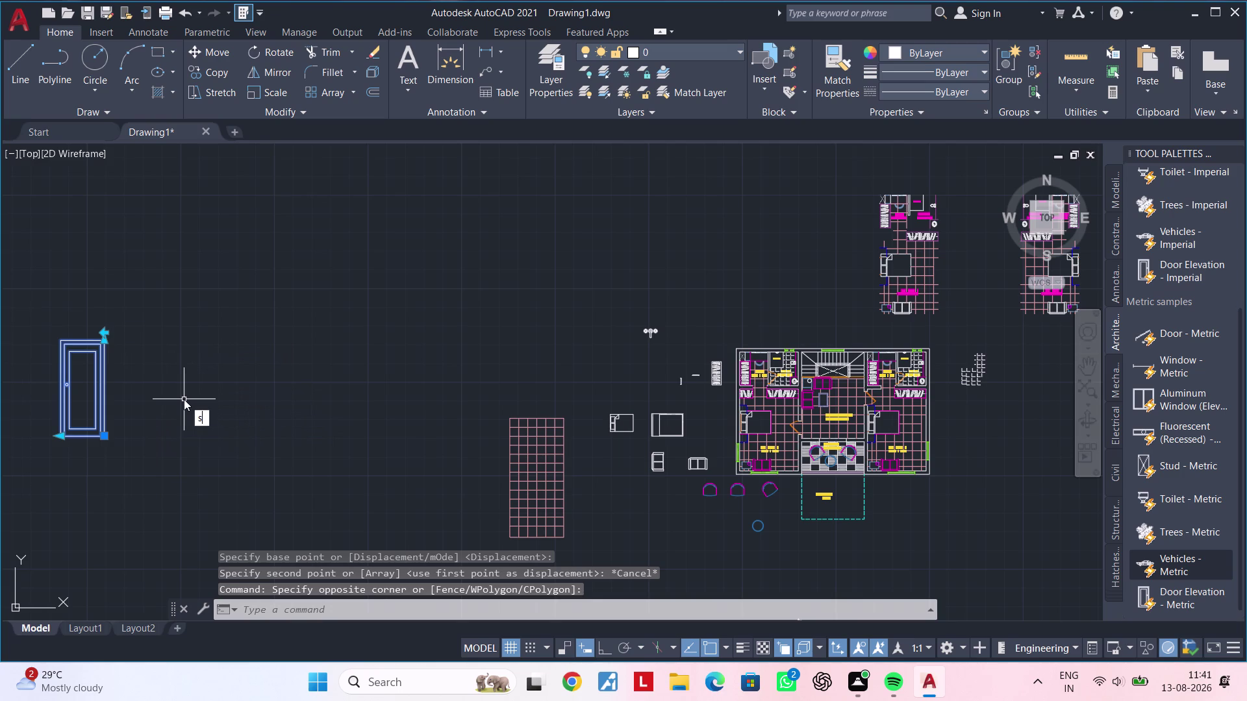
key(Return)
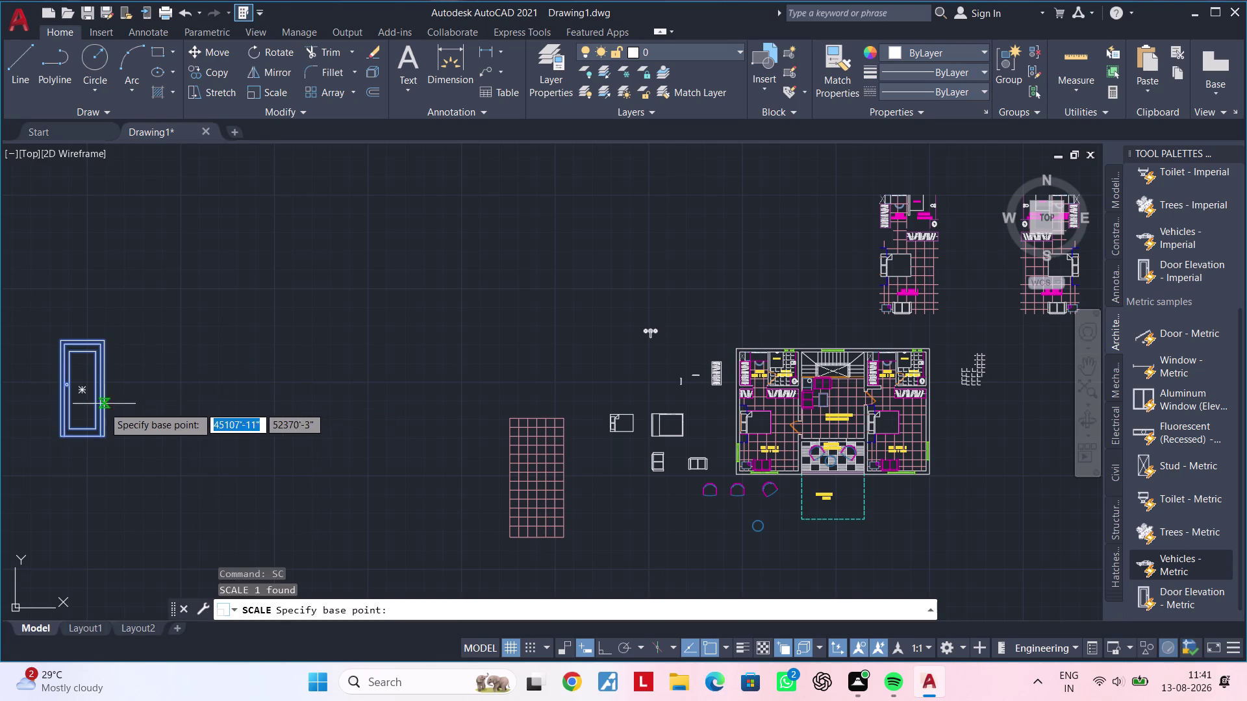
Set the door corner as the scale base point and end the scale attempt.
double_click(99, 407)
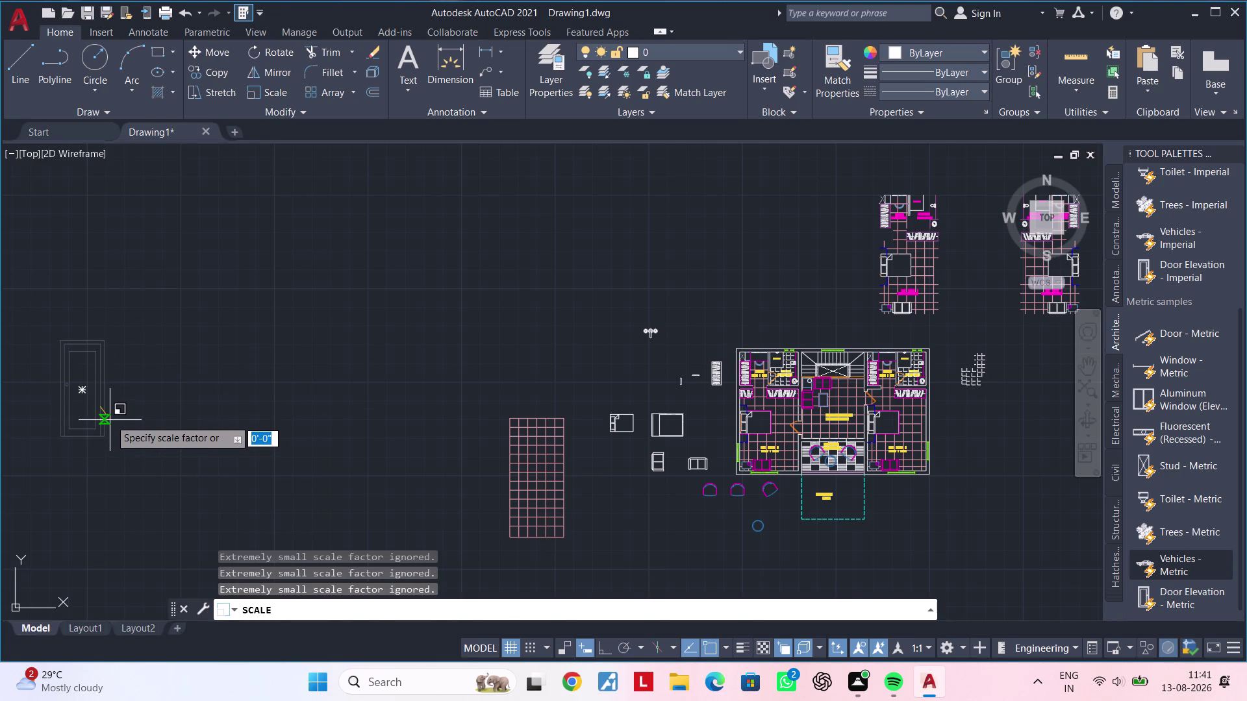
scroll(up, 3)
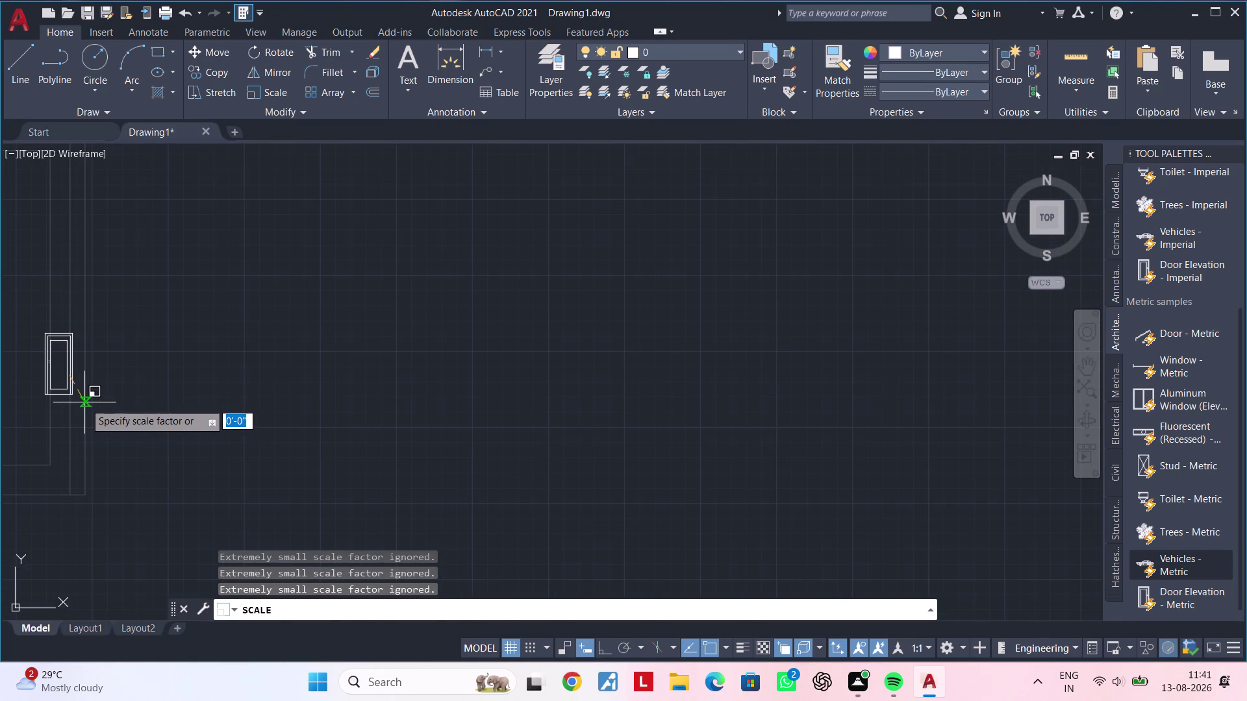
click(84, 403)
scroll(down, 3)
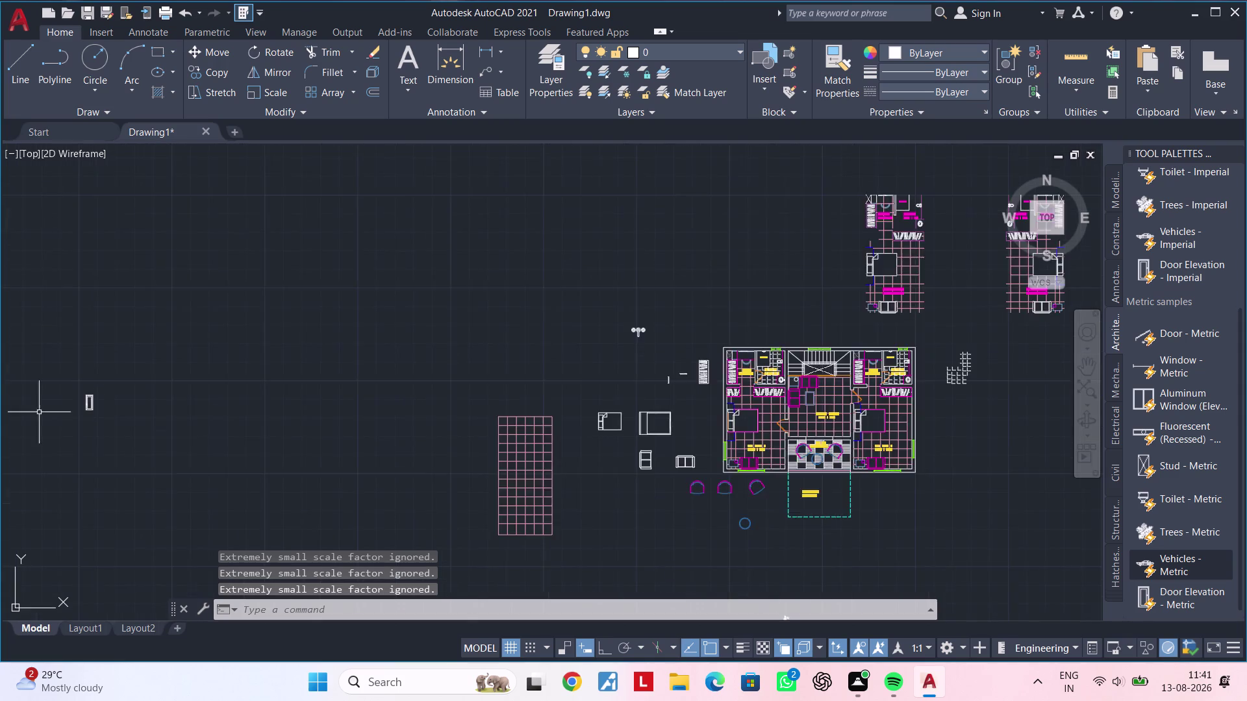
scroll(up, 3)
Window-select the whole door block and explode it with X.
drag(259, 475, 265, 476)
drag(285, 473, 256, 461)
click(186, 436)
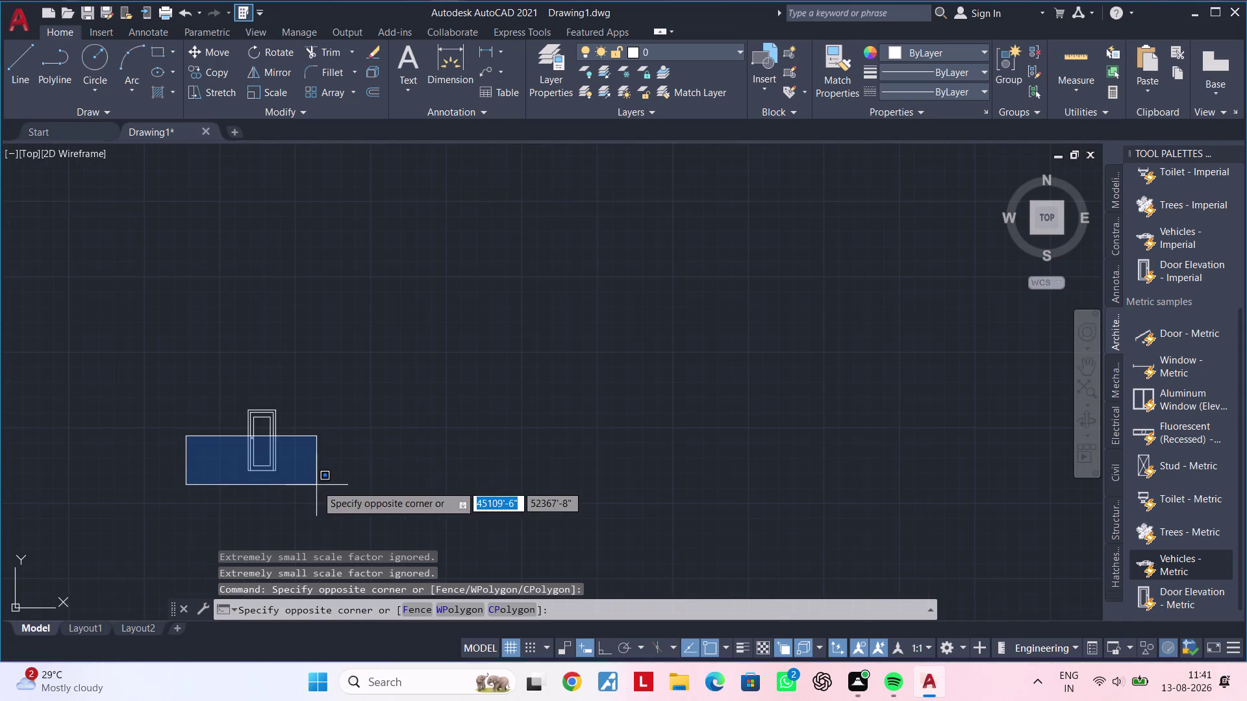
double_click(324, 485)
drag(318, 481, 242, 444)
click(183, 421)
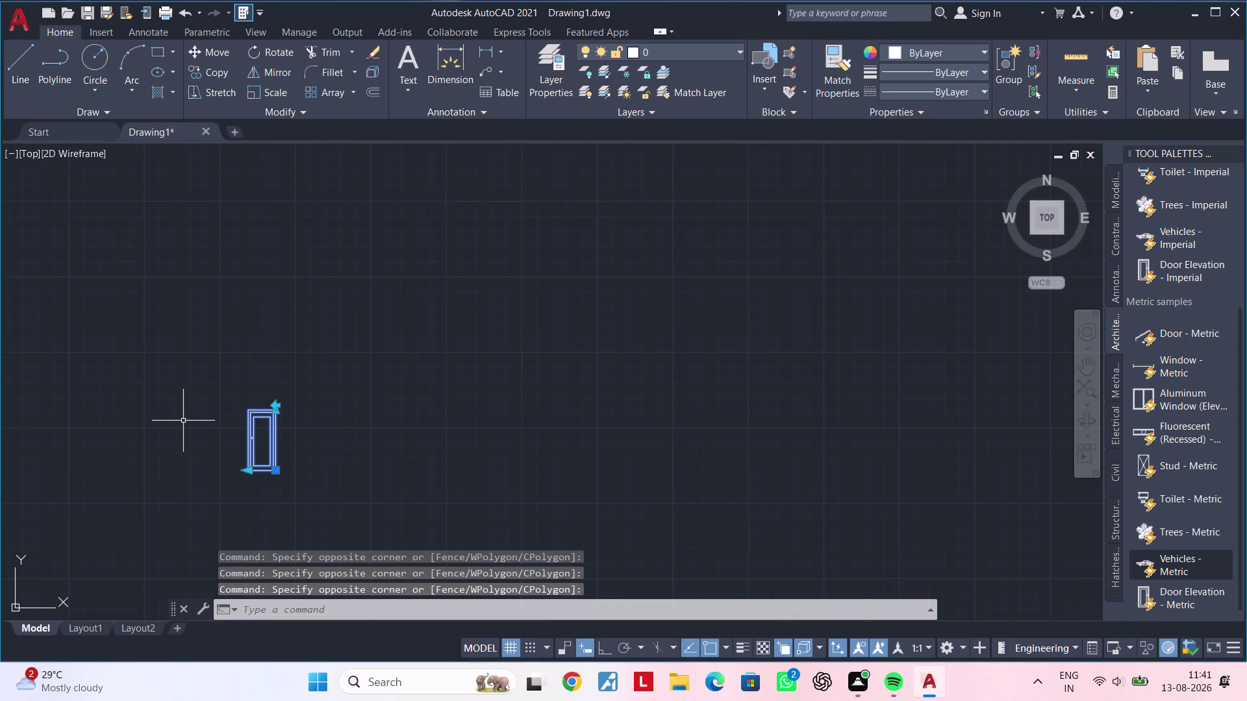
text(x)
key(space)
Crossing-select the door's lower lines and STRETCH them downward to lengthen the door.
scroll(up, 3)
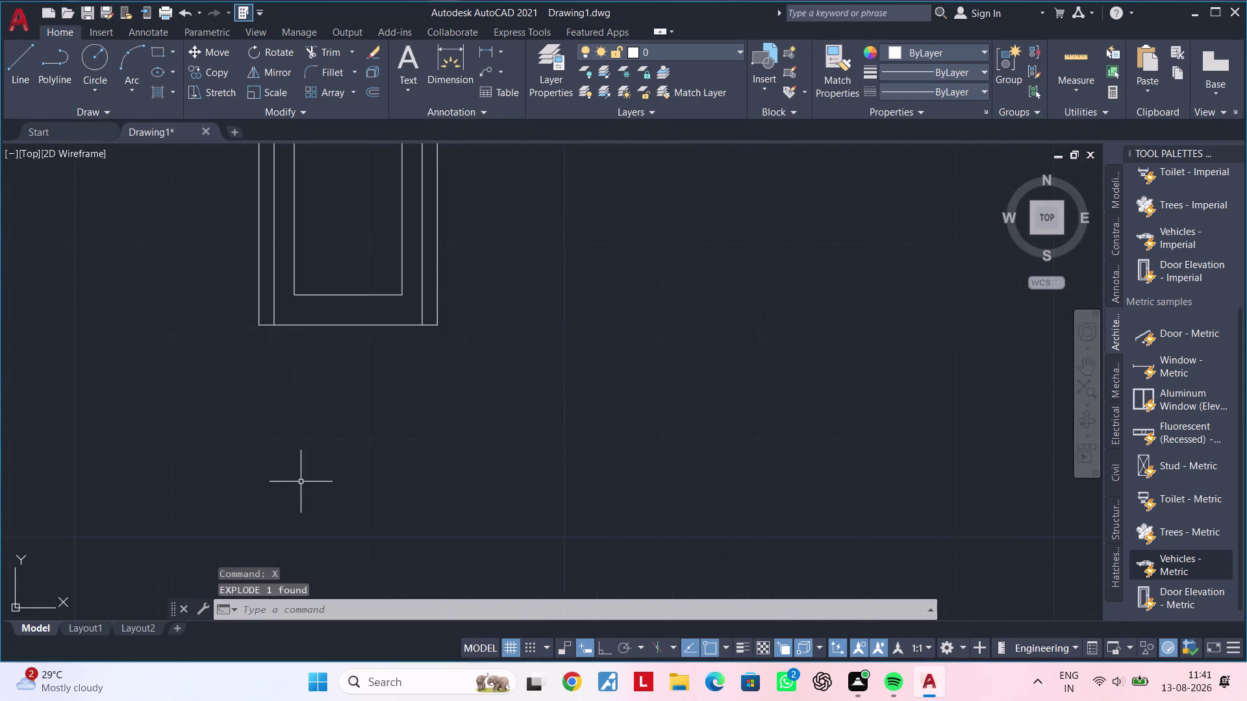
scroll(down, 3)
scroll(up, 3)
drag(391, 425, 363, 412)
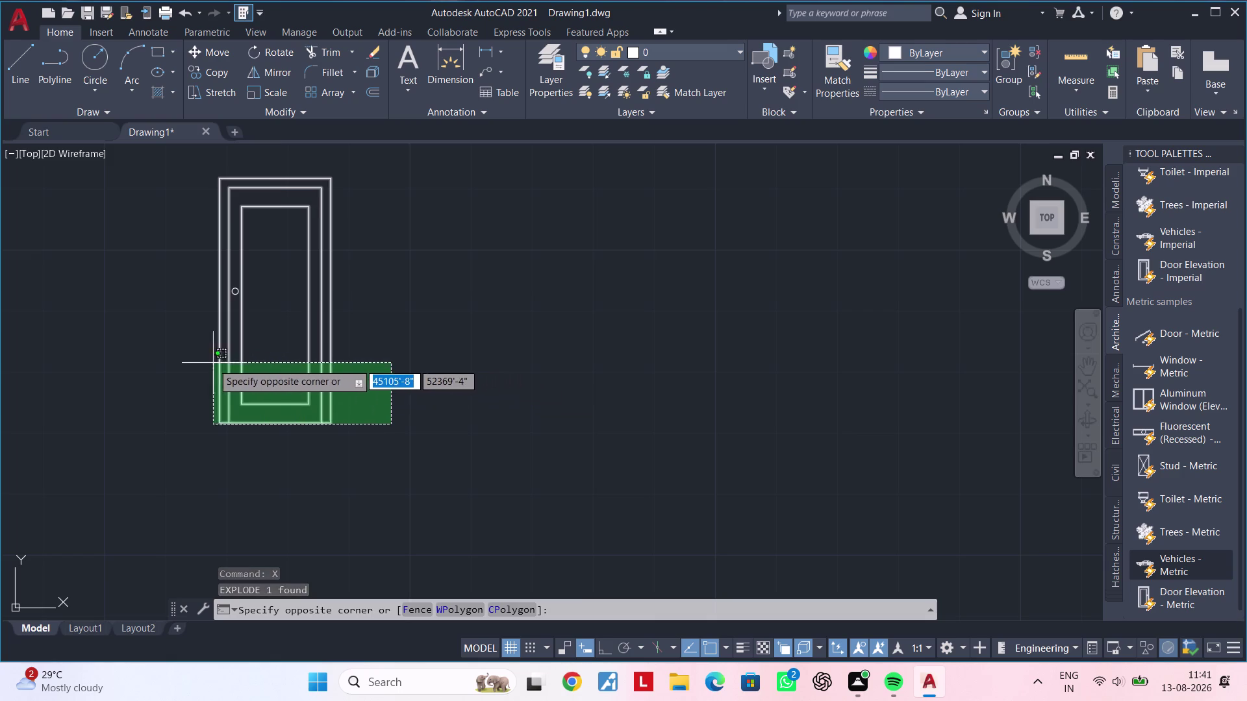
click(210, 362)
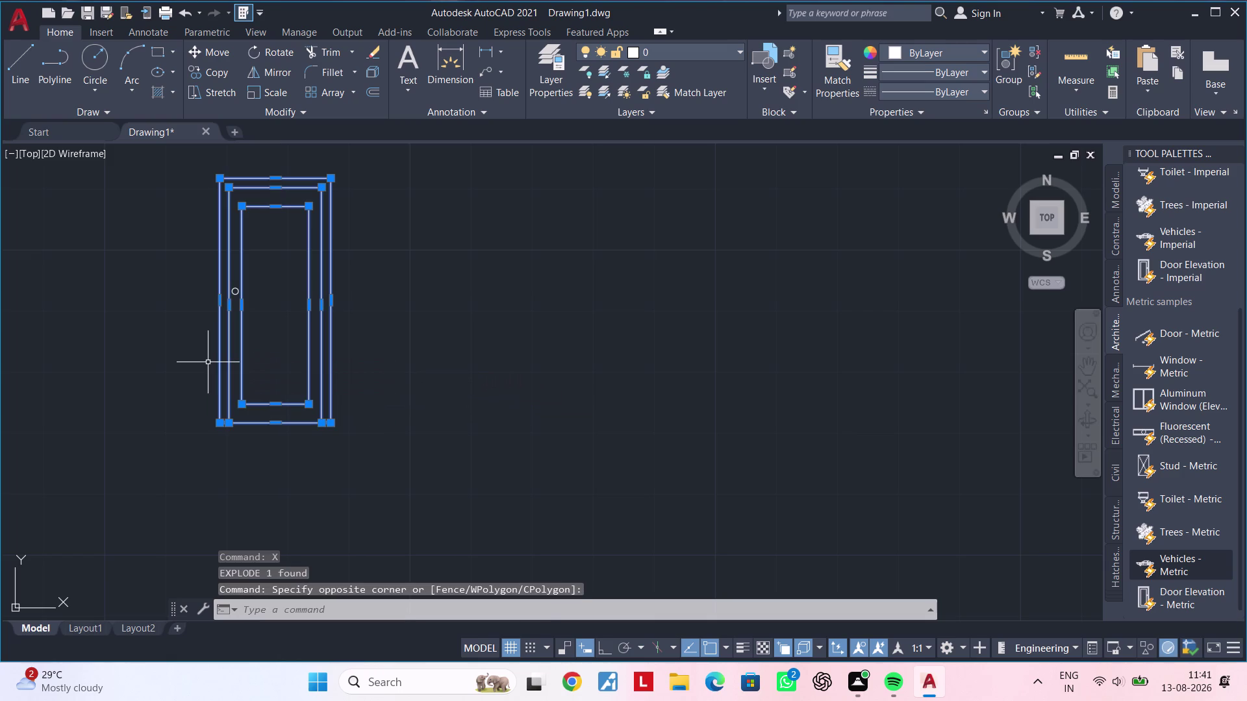
text(s)
key(space)
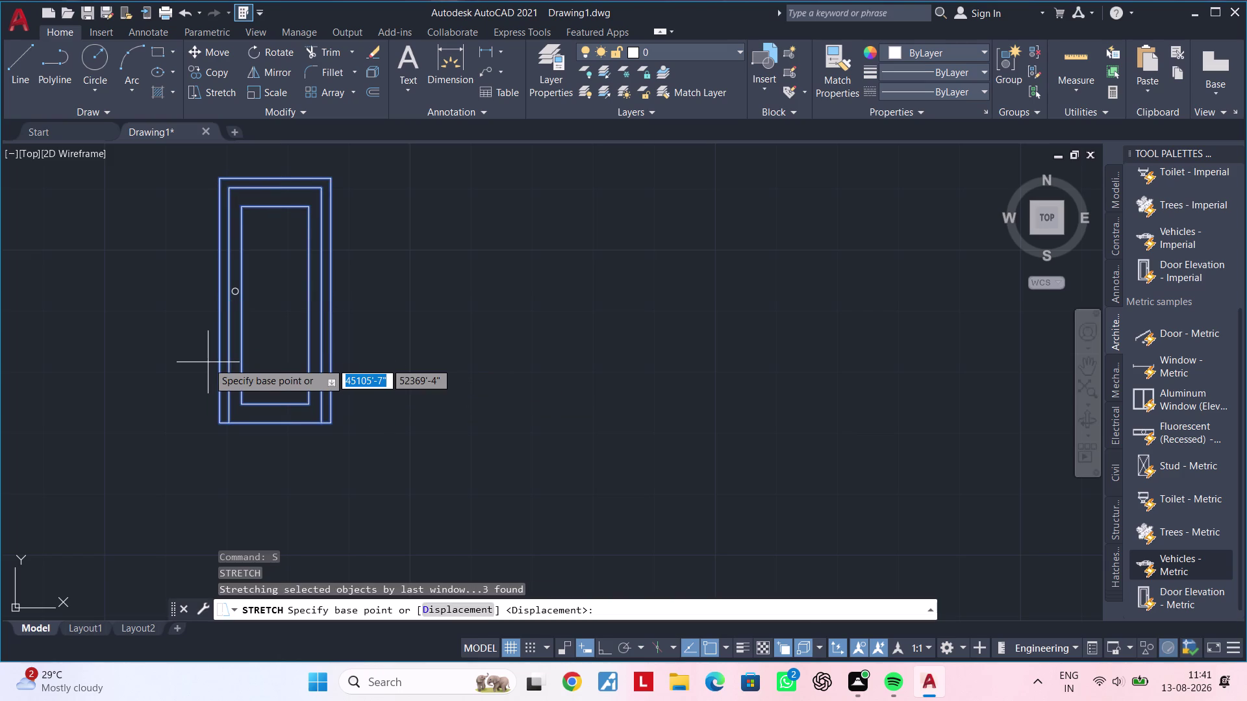
double_click(330, 420)
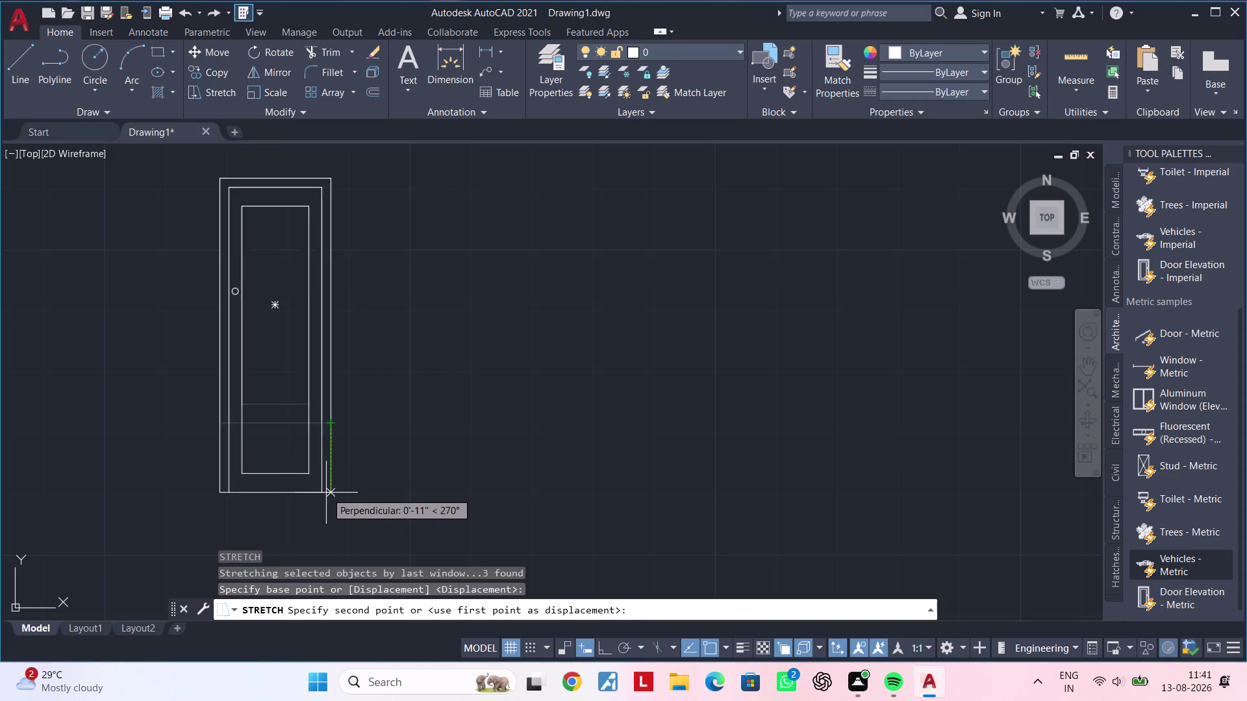
double_click(326, 494)
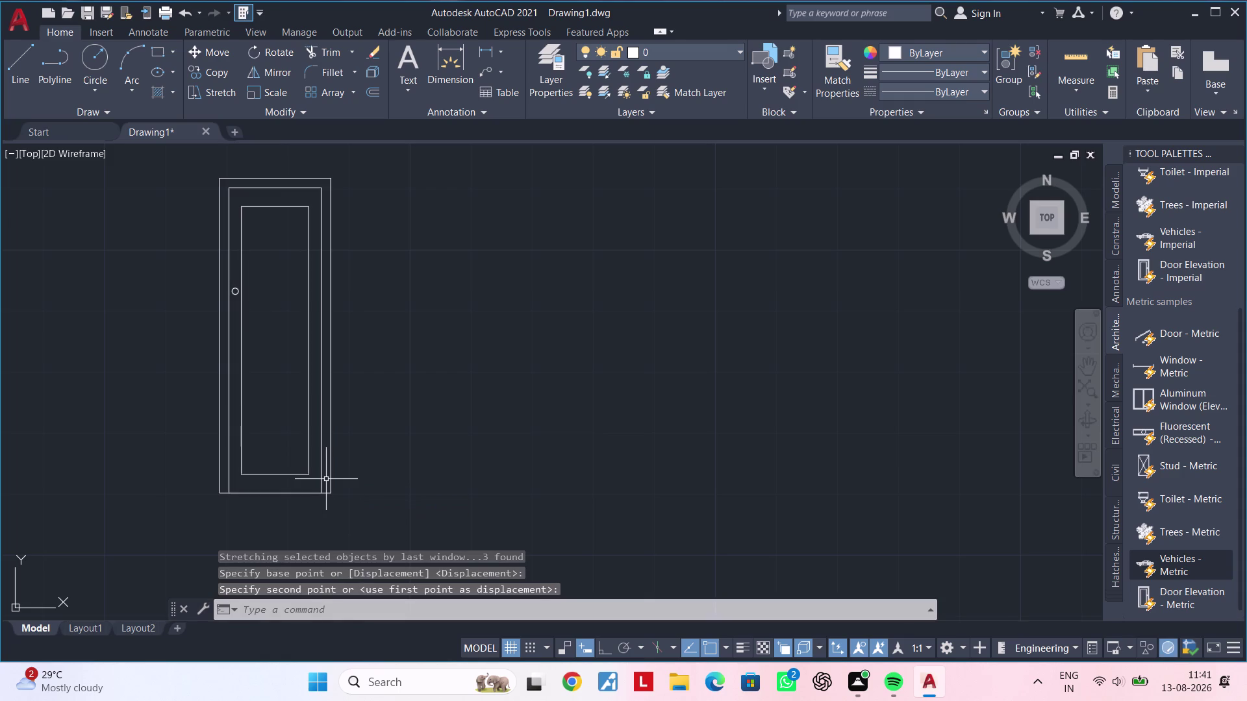
scroll(down, 3)
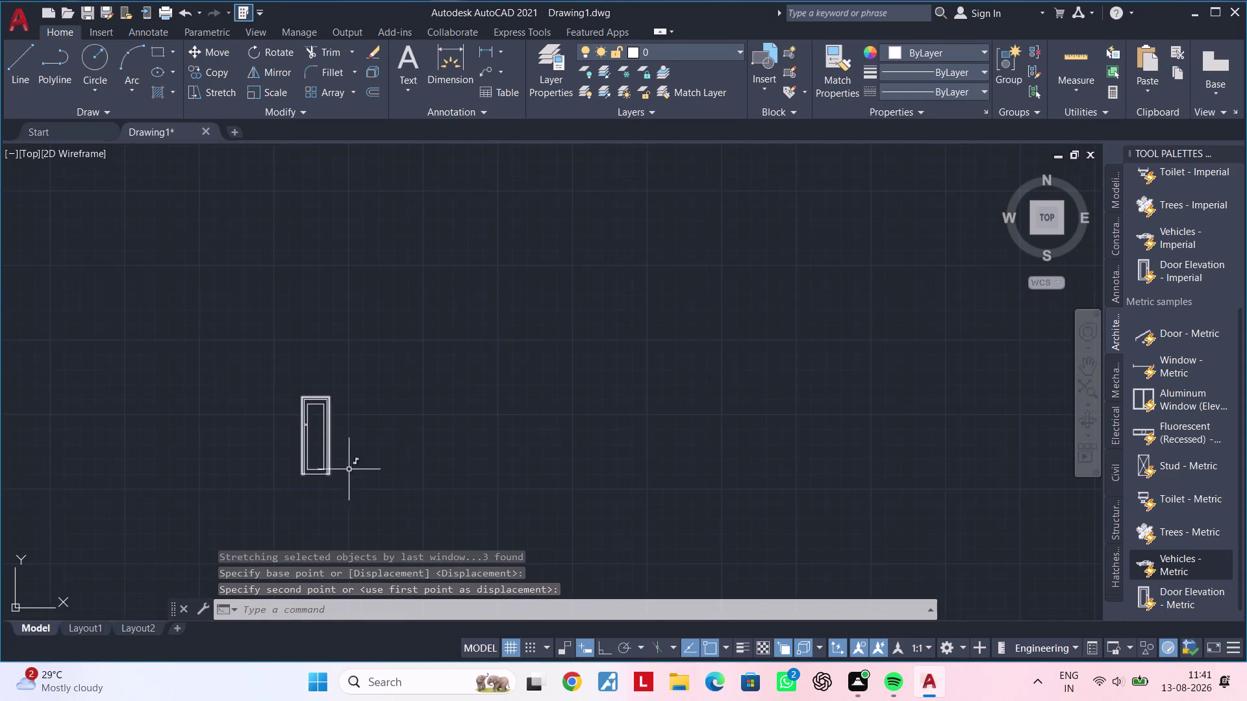
scroll(up, 3)
Zoom out from the door and pan across the floor plan to centre the Sit Out area.
scroll(down, 3)
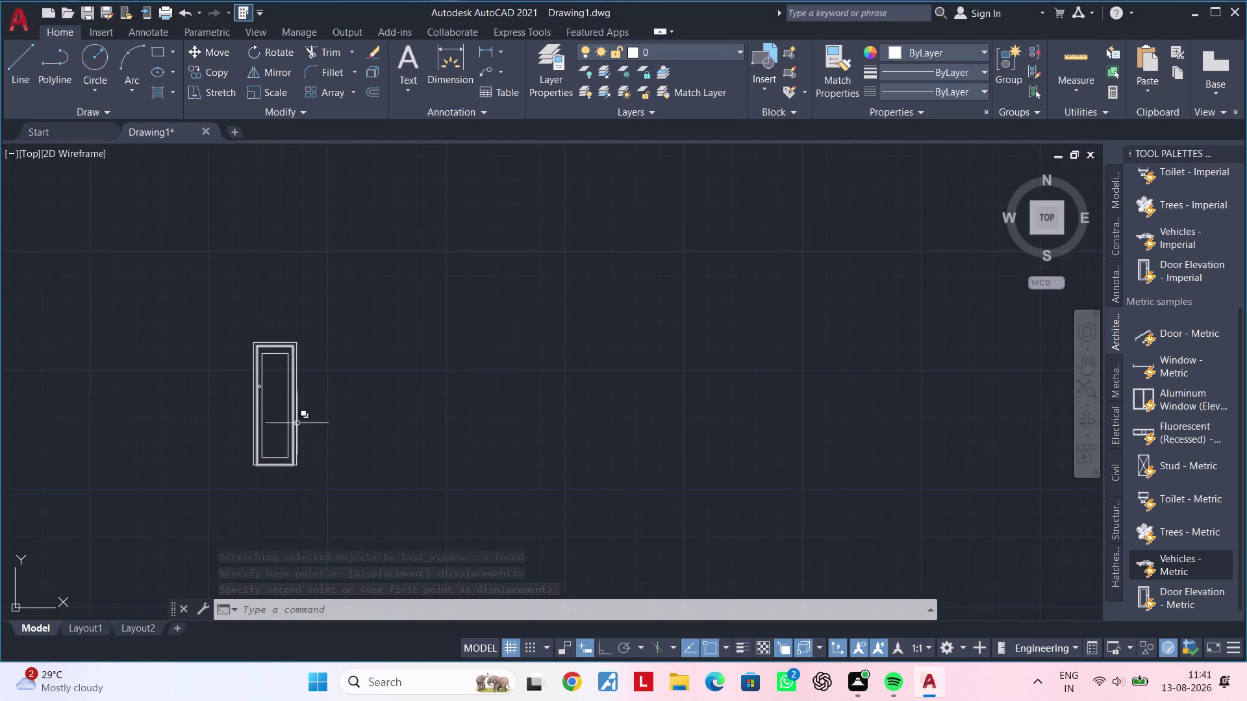
scroll(up, 3)
scroll(down, 3)
scroll(up, 3)
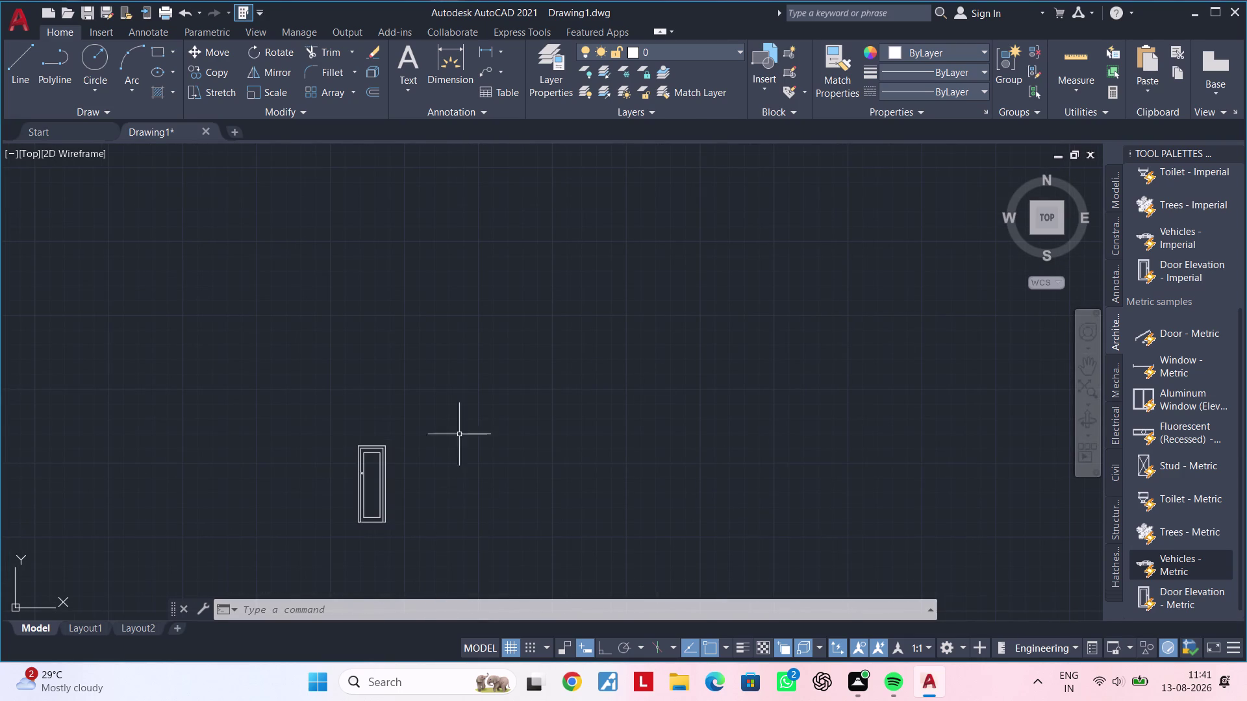
scroll(down, 3)
middle_drag(436, 515, 348, 510)
scroll(down, 3)
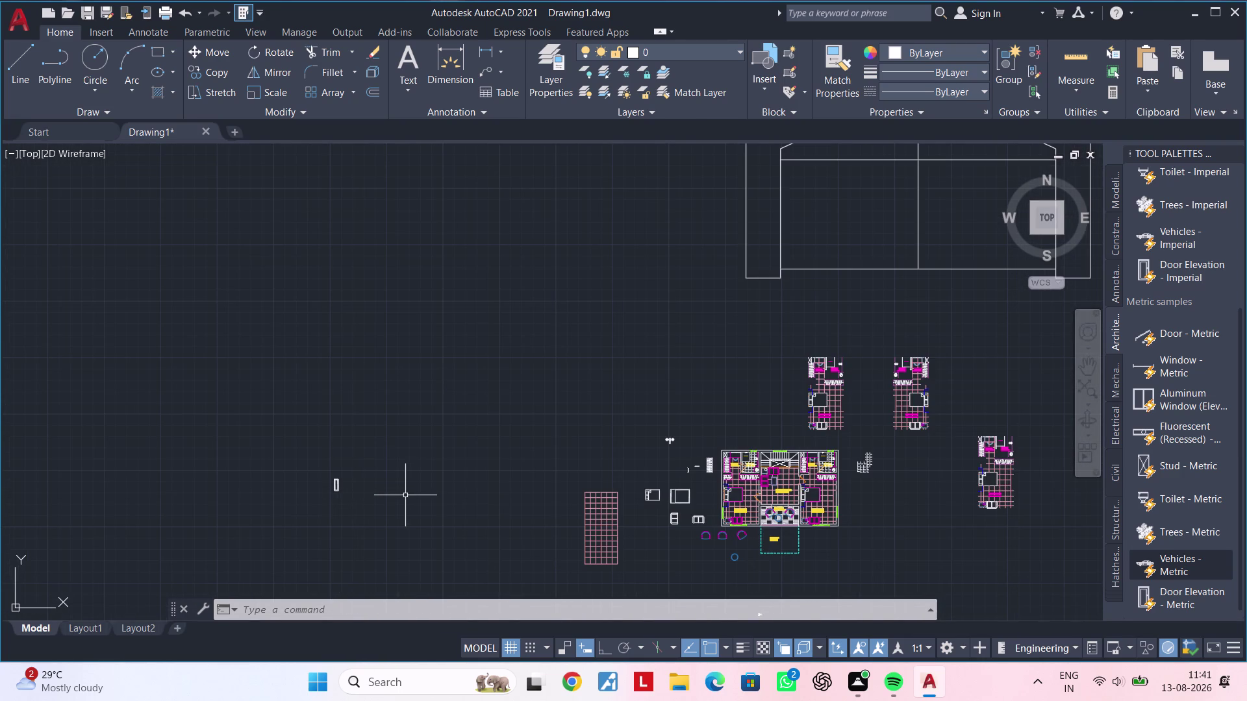
scroll(up, 3)
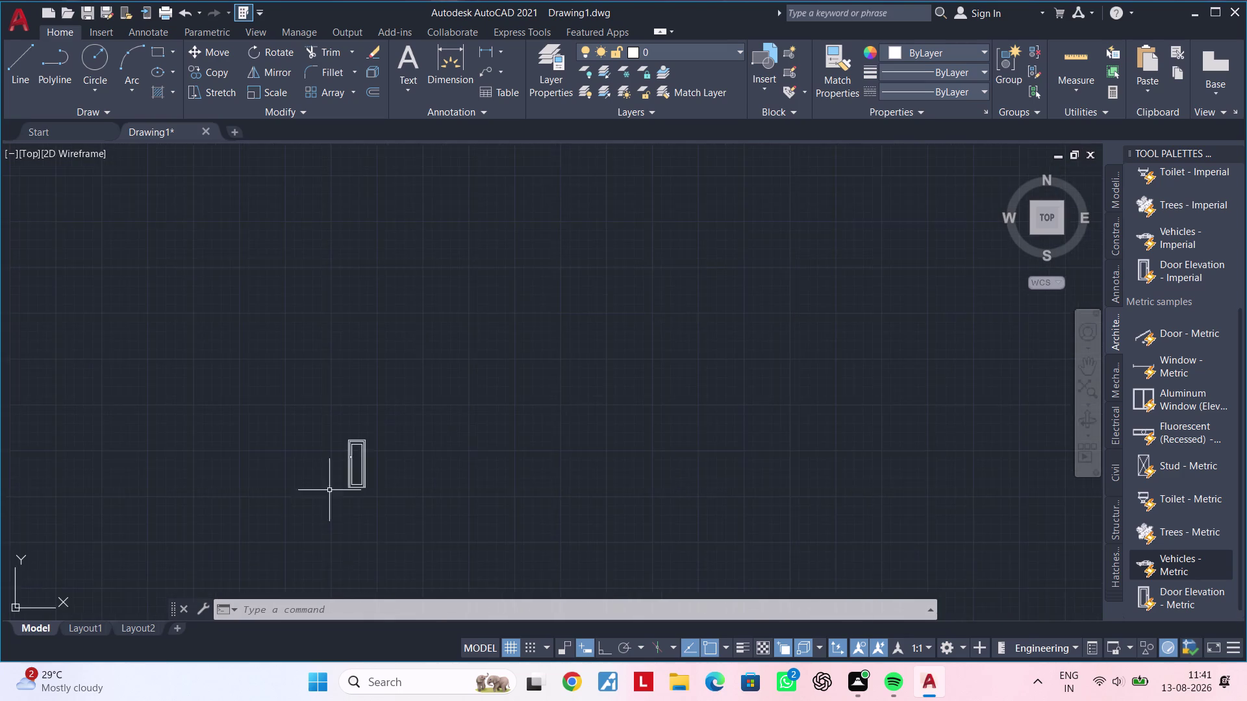
scroll(up, 3)
scroll(up, 3)
scroll(down, 3)
scroll(down, 3)
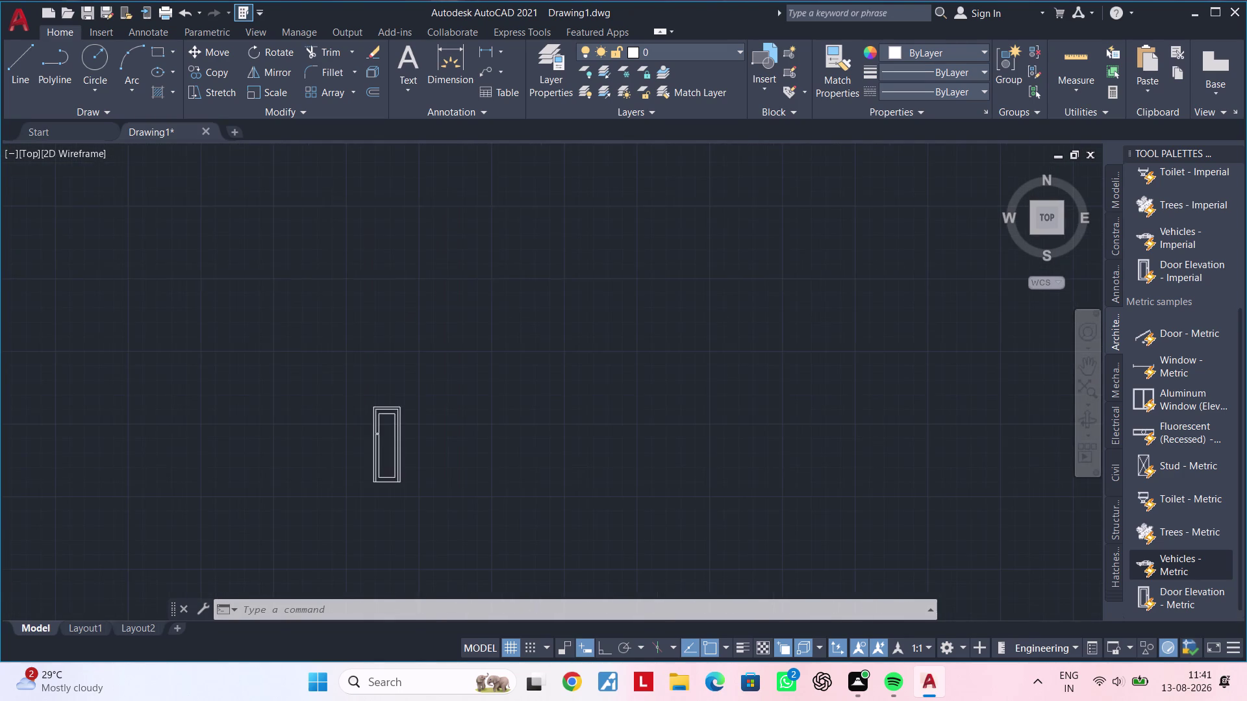
scroll(up, 3)
middle_drag(409, 473, 281, 465)
scroll(down, 3)
middle_drag(446, 465, 310, 436)
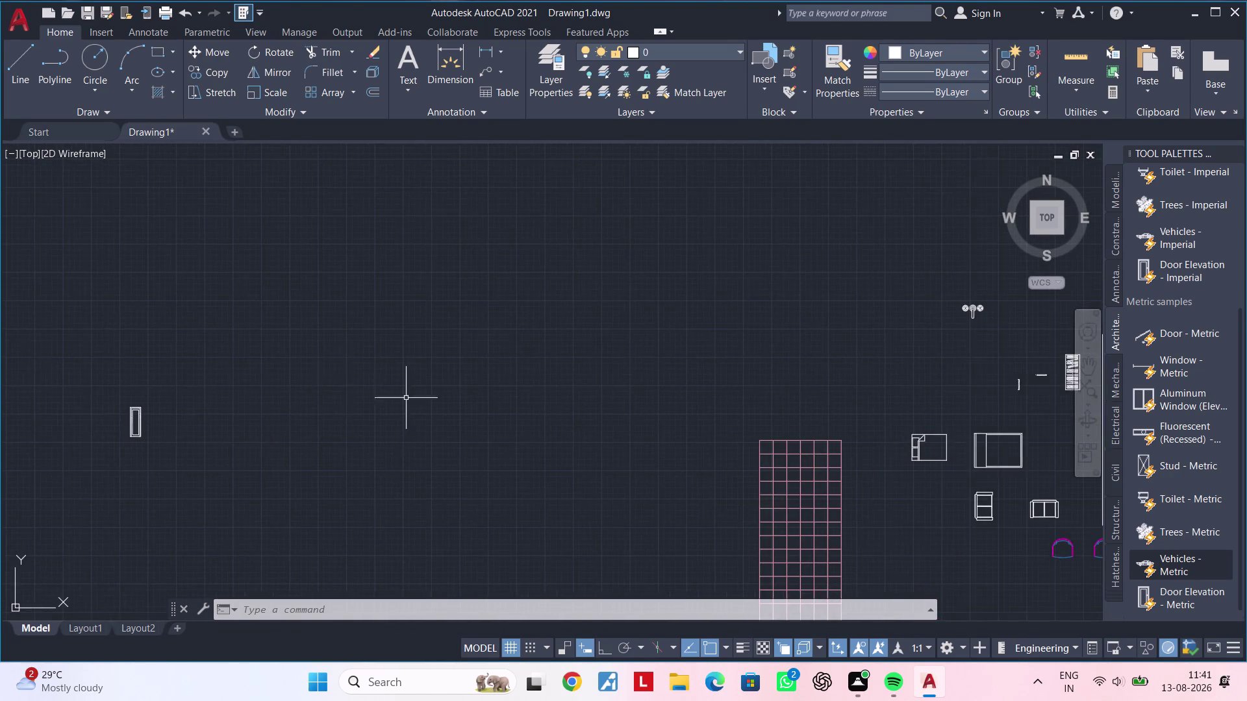
scroll(down, 3)
middle_drag(449, 423, 301, 418)
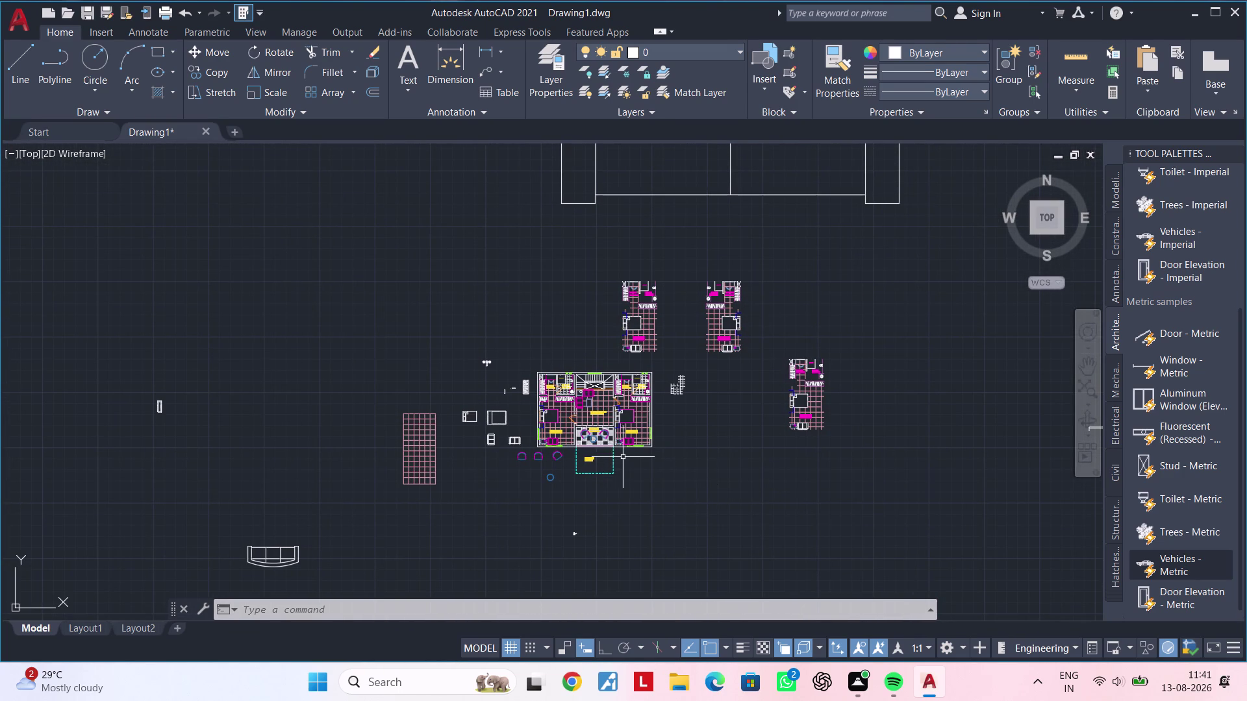
scroll(up, 3)
middle_drag(593, 476, 578, 432)
middle_drag(569, 424, 544, 543)
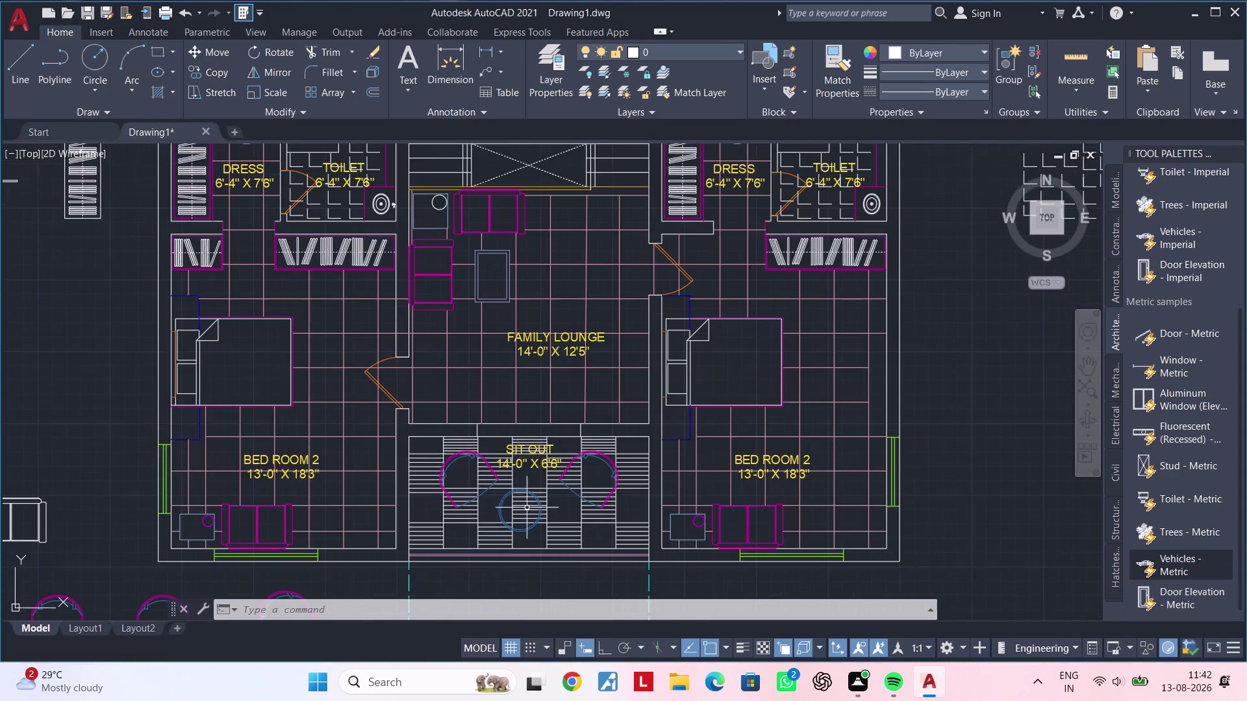
scroll(up, 3)
middle_drag(513, 434, 509, 481)
middle_drag(495, 403, 572, 369)
Draw a vertical divider line across the strip above Sit Out.
key(Escape)
key(Escape)
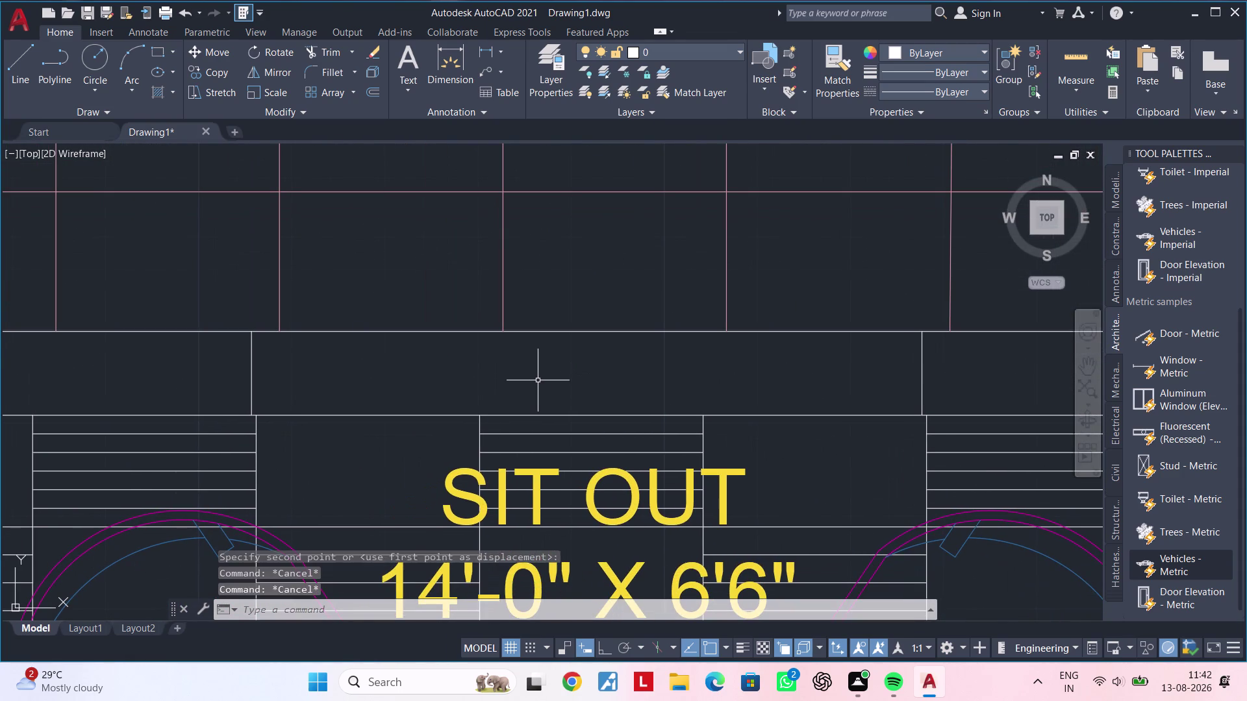
key(Escape)
key(Escape)
key(Escape)
key(Escape)
key(Escape)
key(Escape)
key(Escape)
key(Escape)
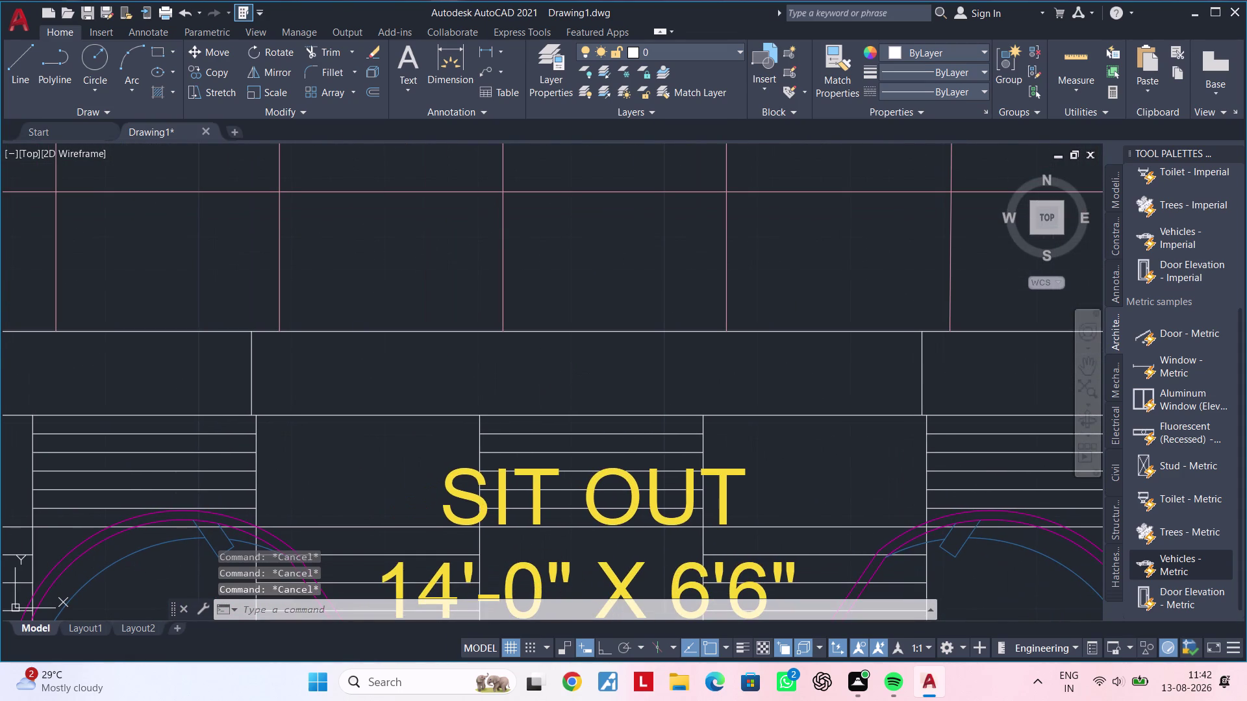
key(Escape)
text(l)
key(space)
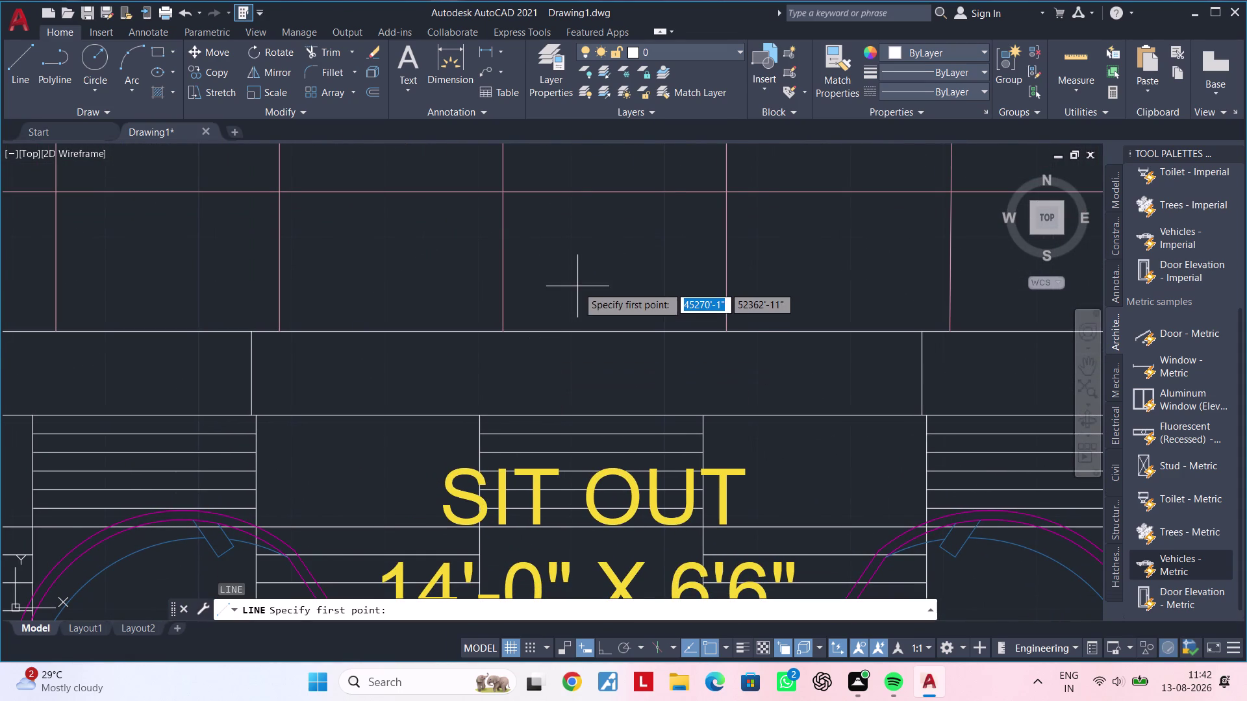
click(590, 334)
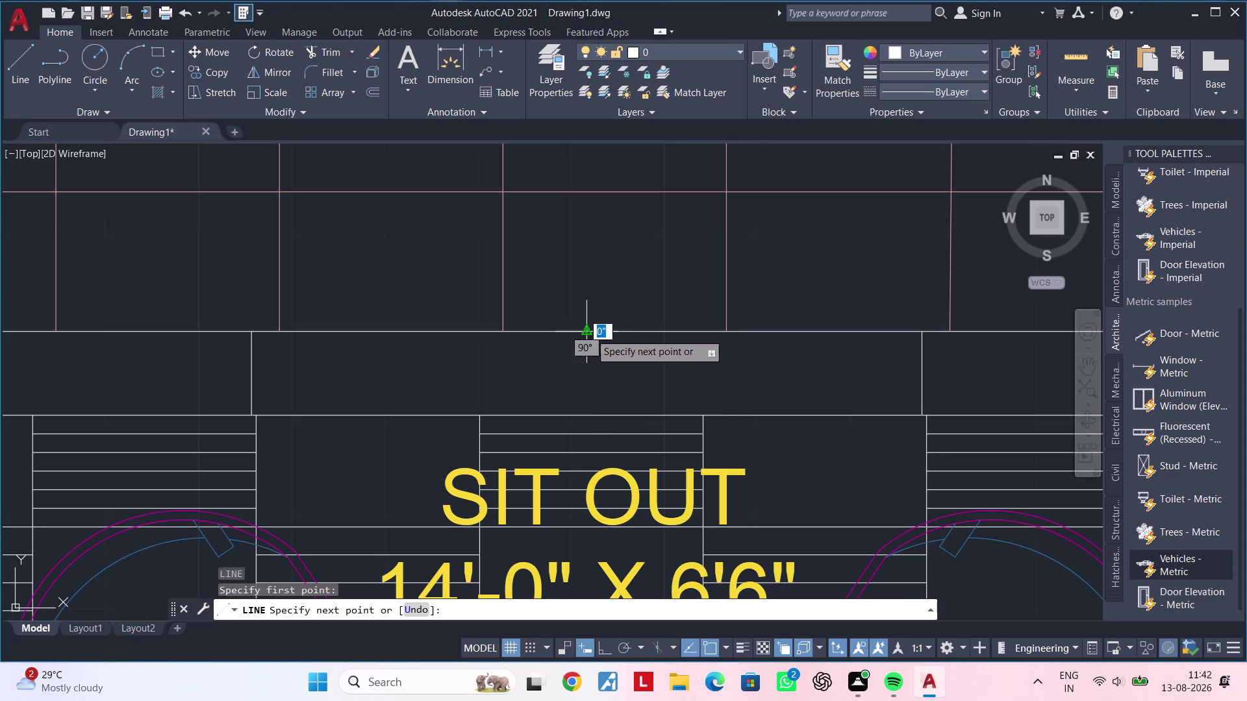
click(588, 416)
key(Escape)
Draw a horizontal line from the strip's left edge to the new divider.
key(Escape)
key(Escape)
key(Escape)
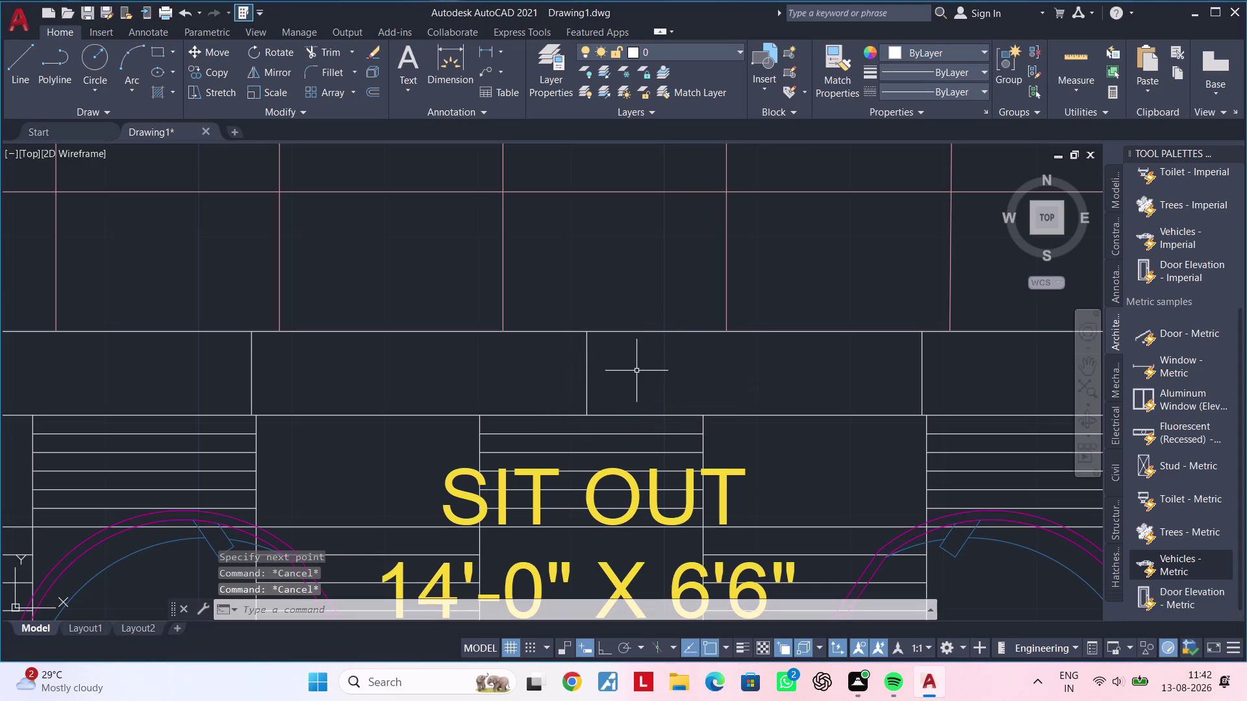
key(Escape)
text(l)
key(space)
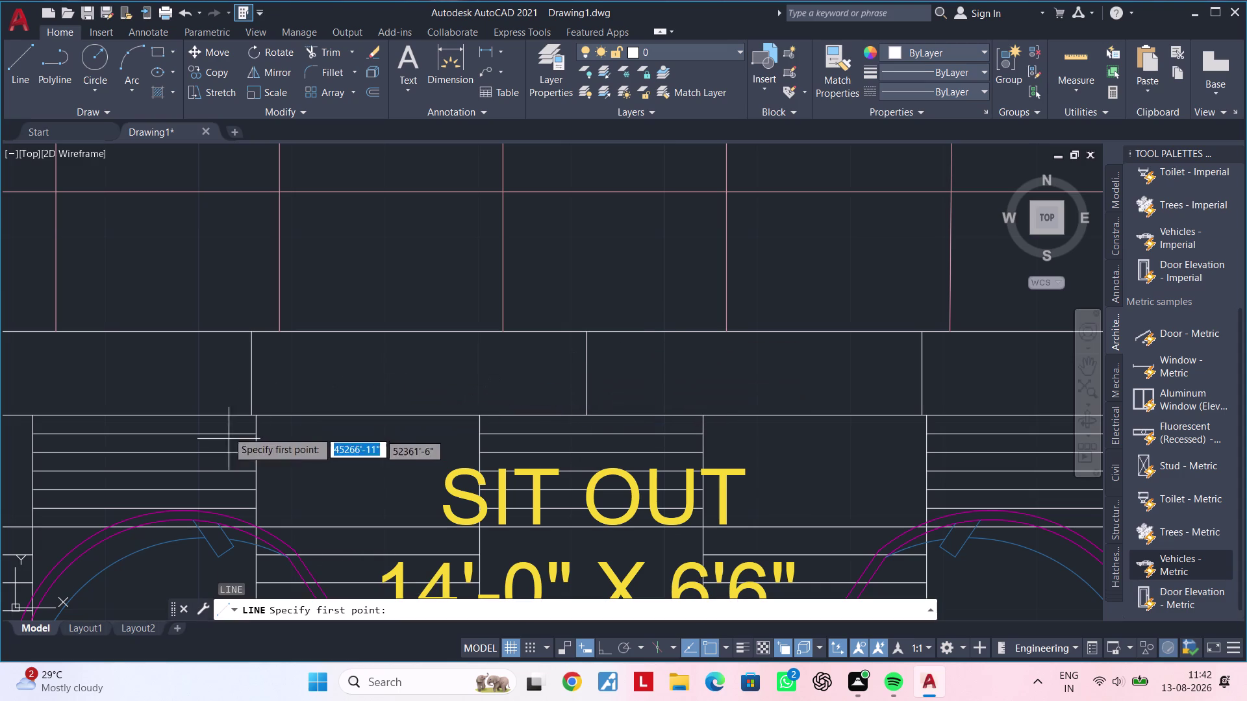
click(249, 376)
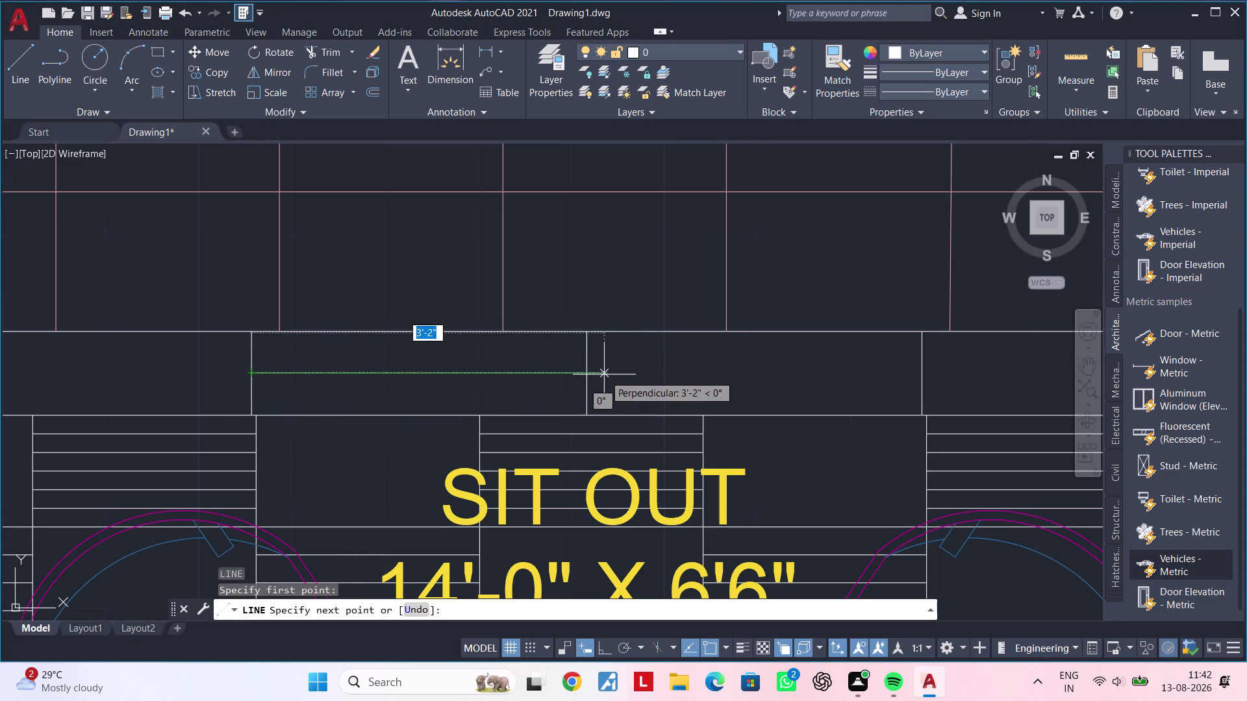
click(589, 374)
key(Escape)
Offset the horizontal strip line 1" to both sides.
key(Escape)
key(Escape)
key(Escape)
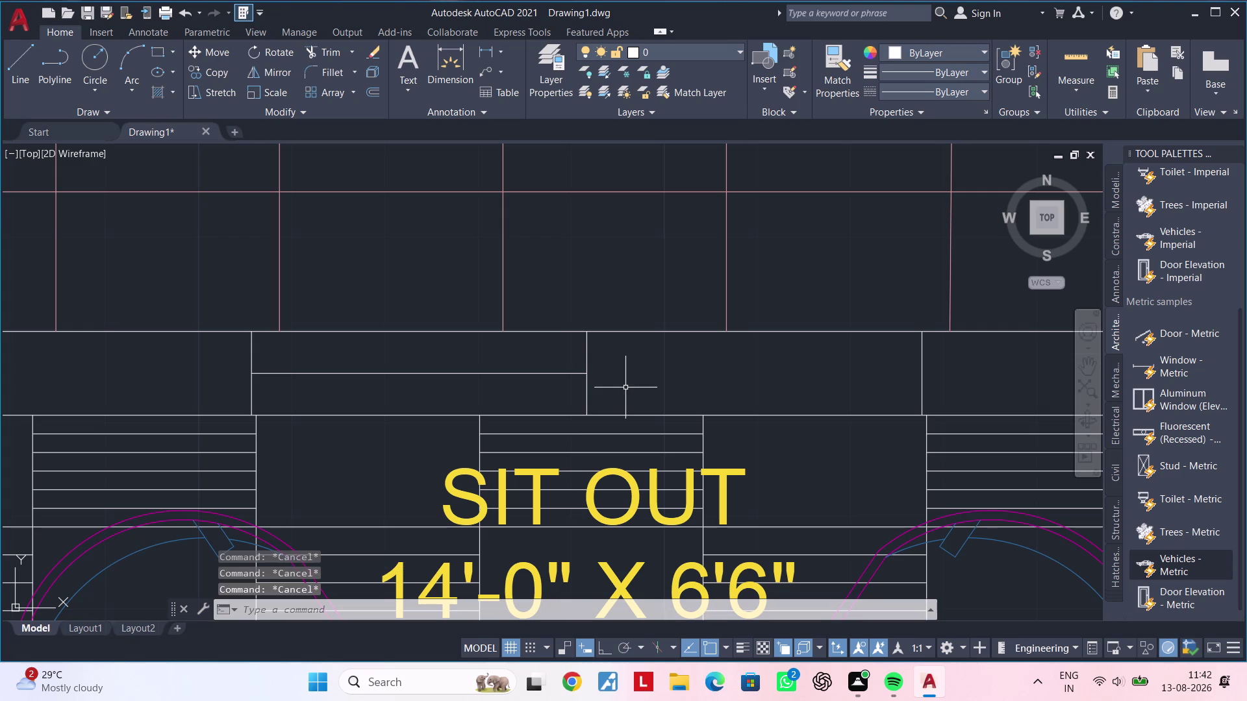
text(of 1")
key(Return)
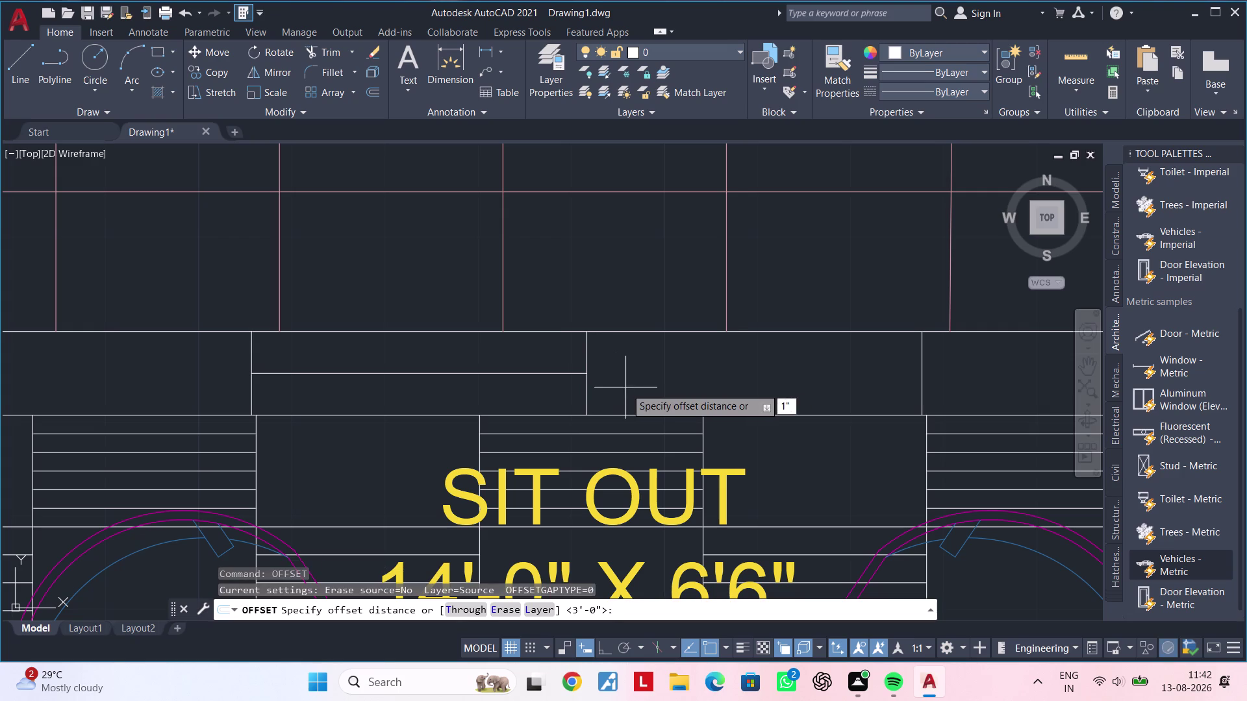
click(539, 373)
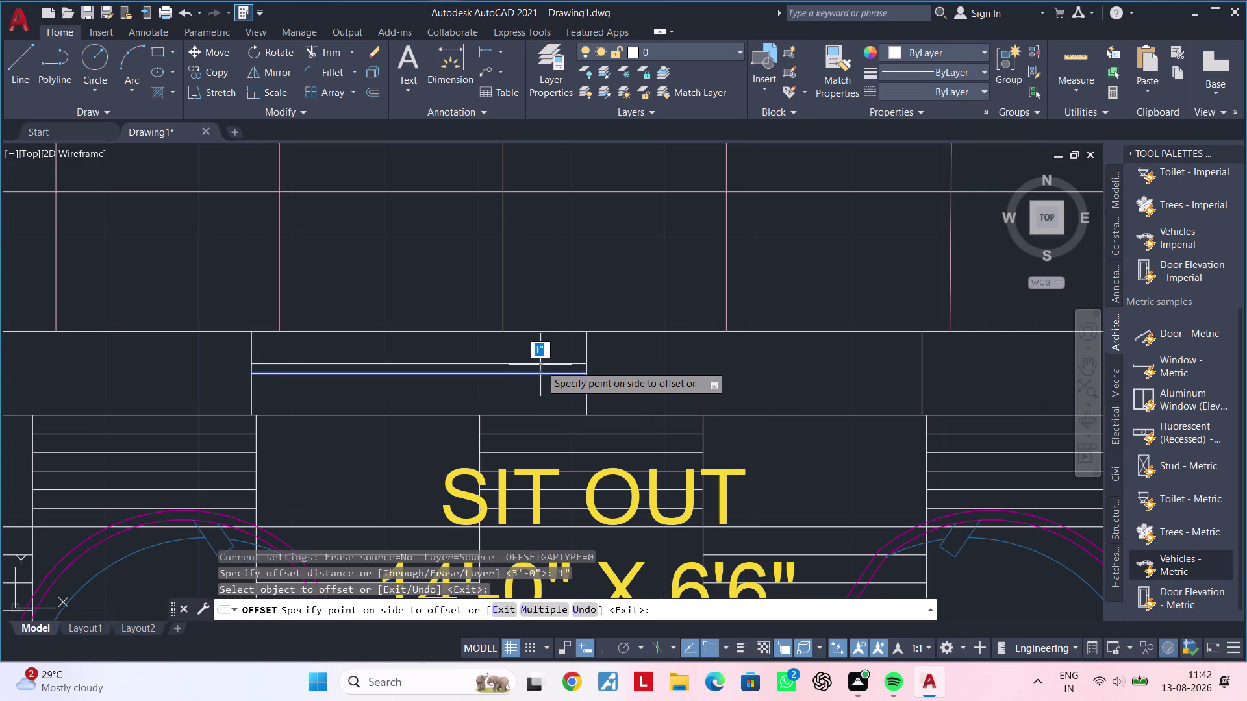
click(541, 365)
click(539, 375)
click(539, 386)
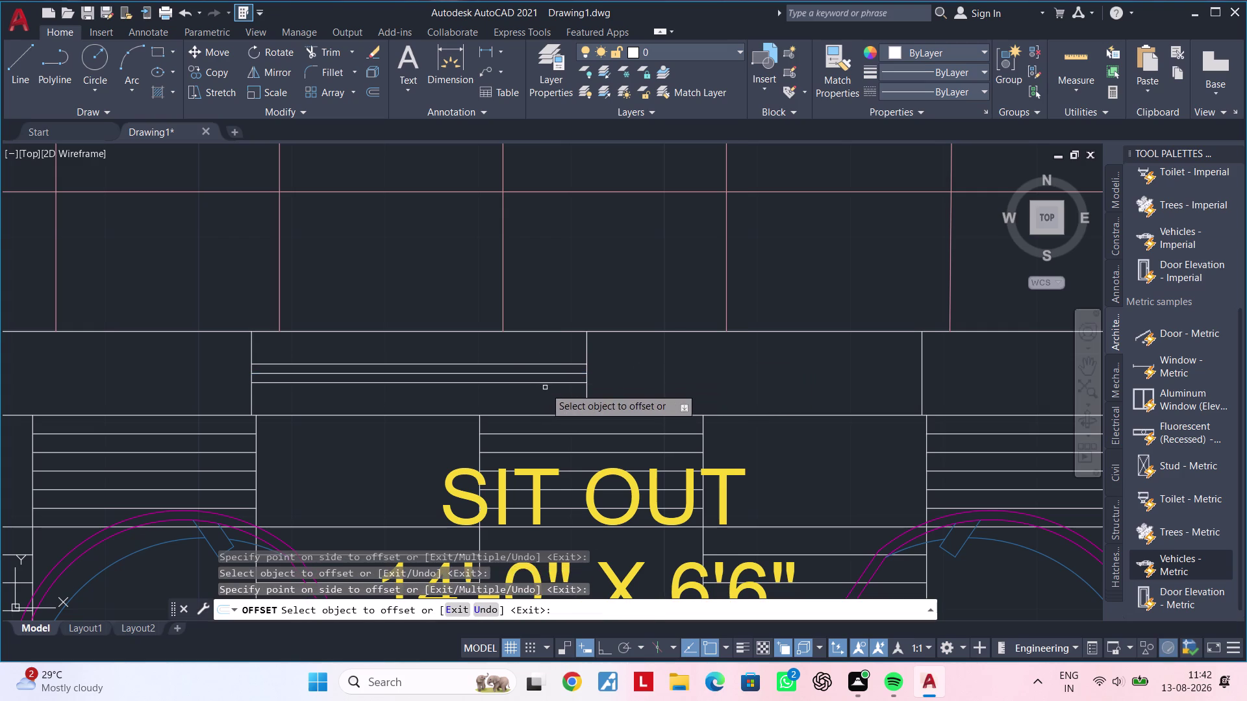
middle_drag(545, 388, 437, 394)
key(Escape)
Draw a line from the existing line's end to the strip's right edge.
key(Escape)
key(Escape)
key(Escape)
text(l)
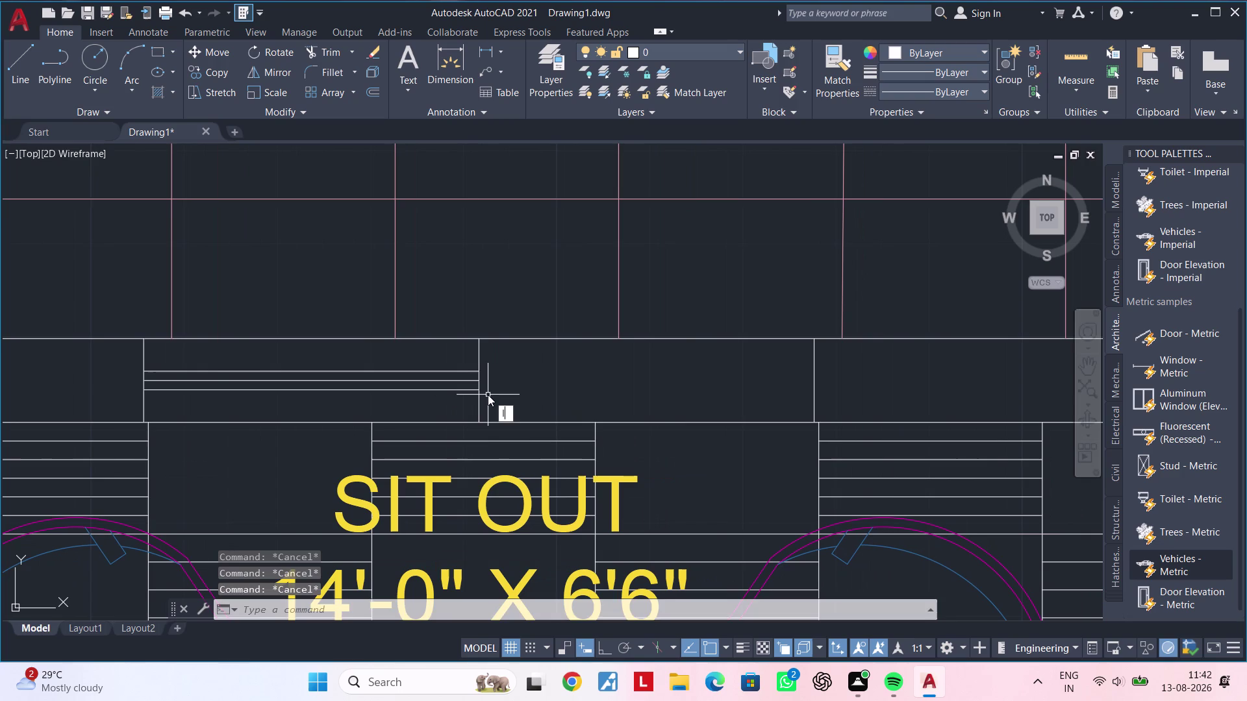
key(space)
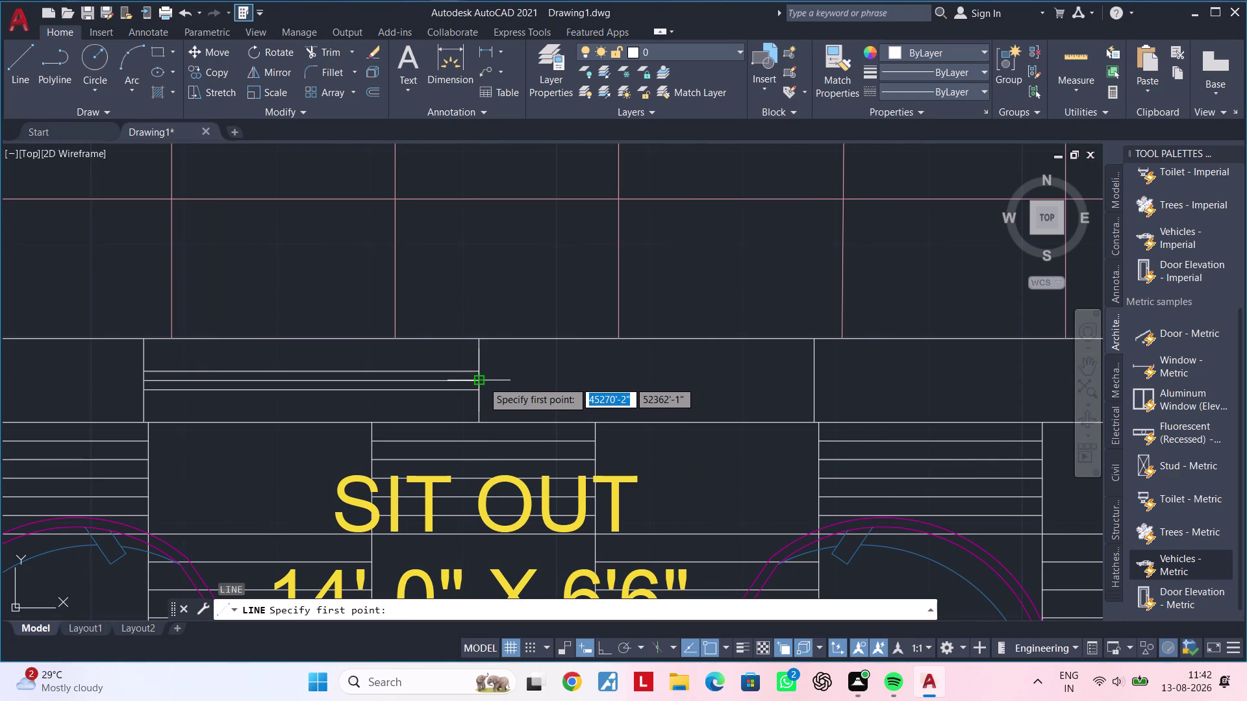
click(482, 393)
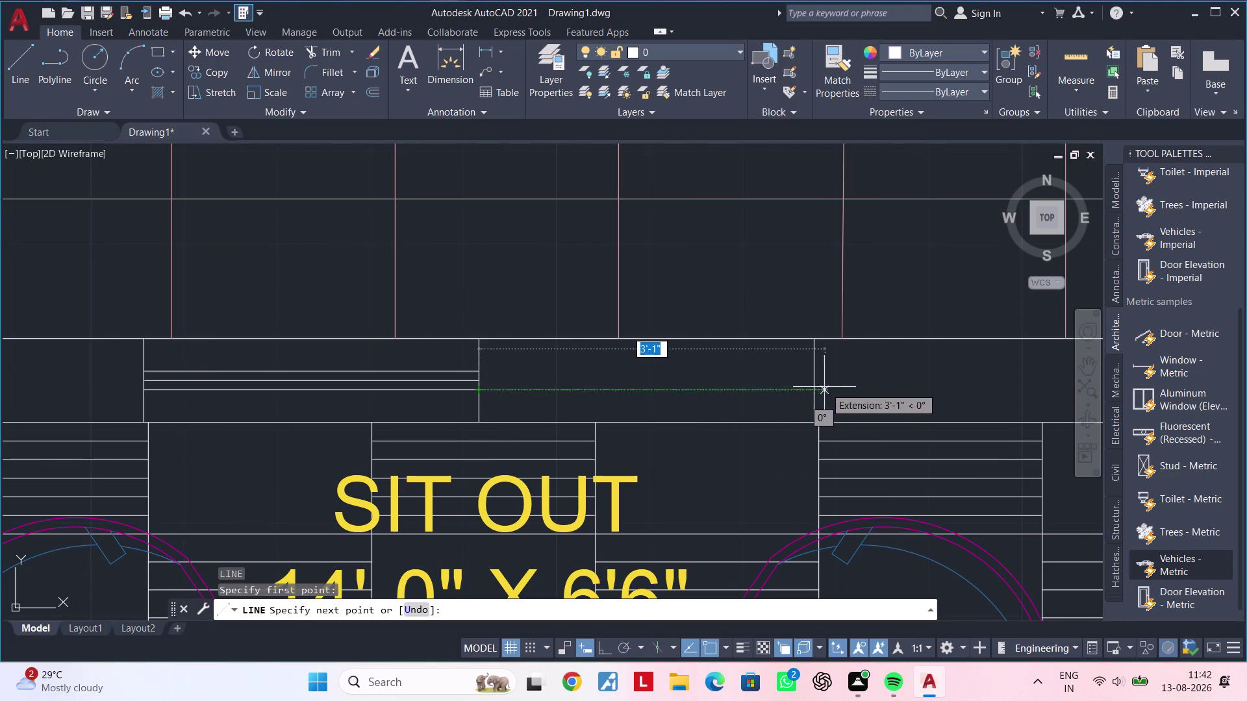
click(815, 388)
key(Escape)
Offset the new right-hand line 1" to both sides.
key(Escape)
middle_drag(602, 377, 509, 377)
key(Escape)
key(Escape)
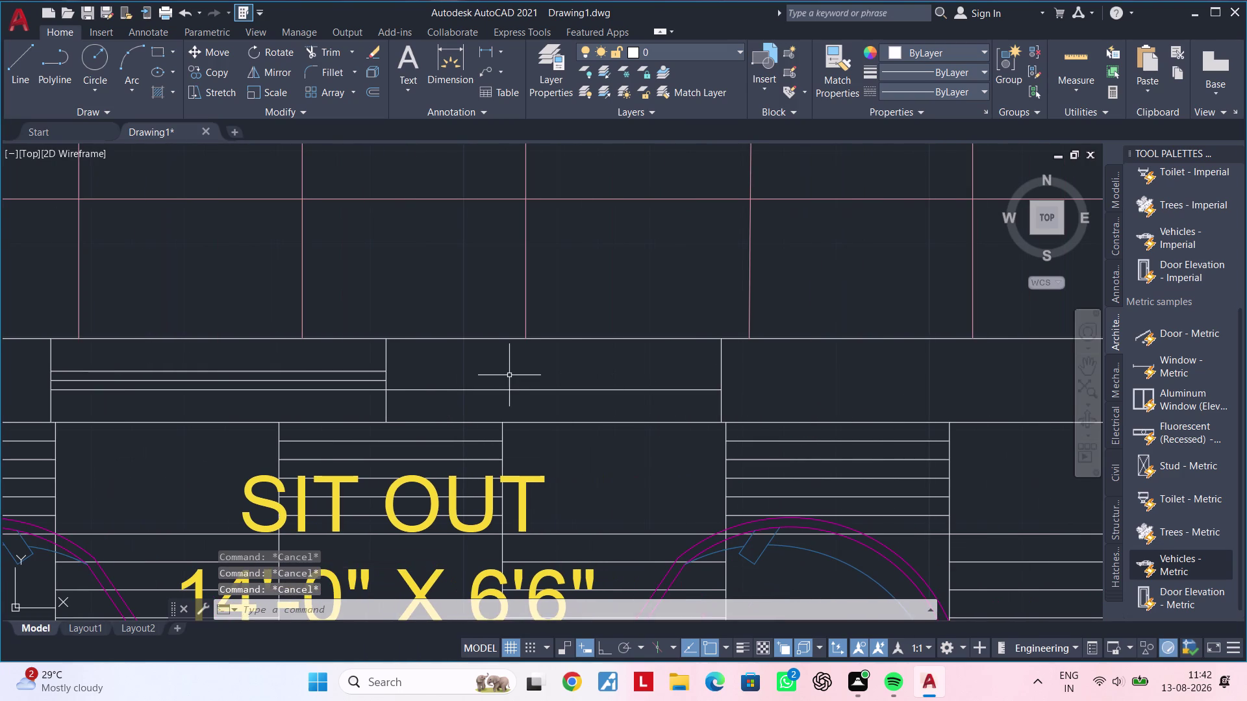
text(of 1")
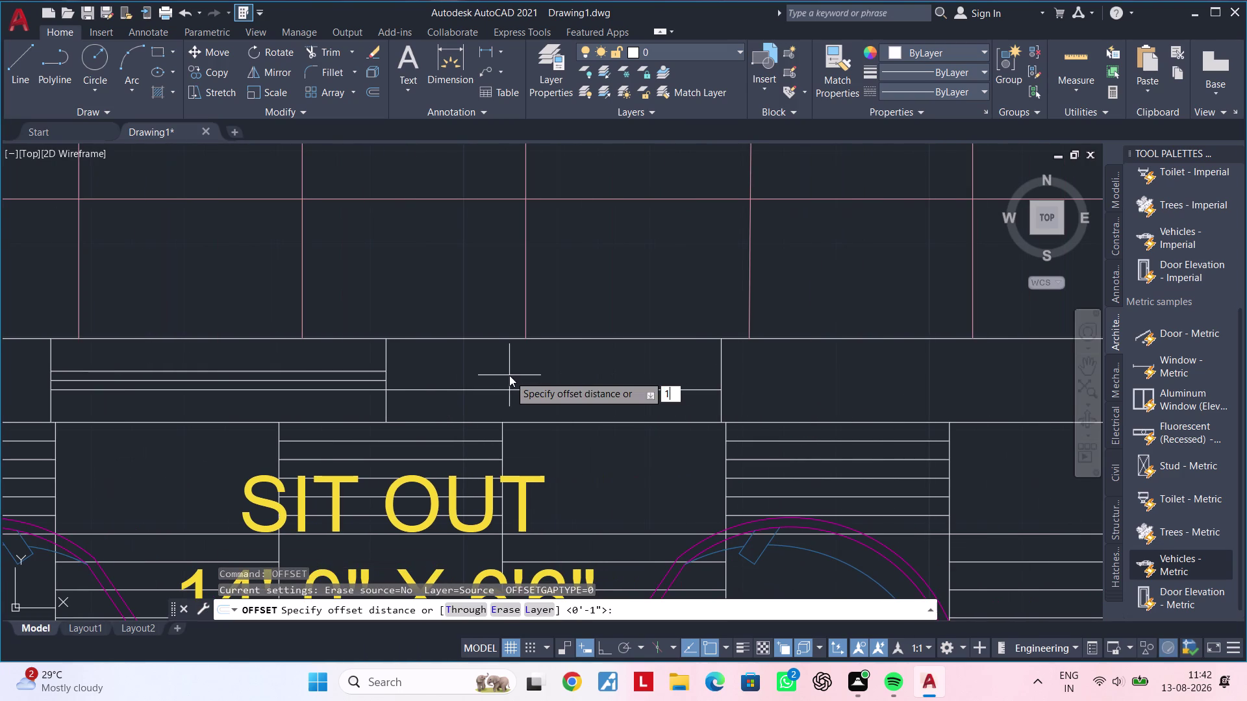
key(Return)
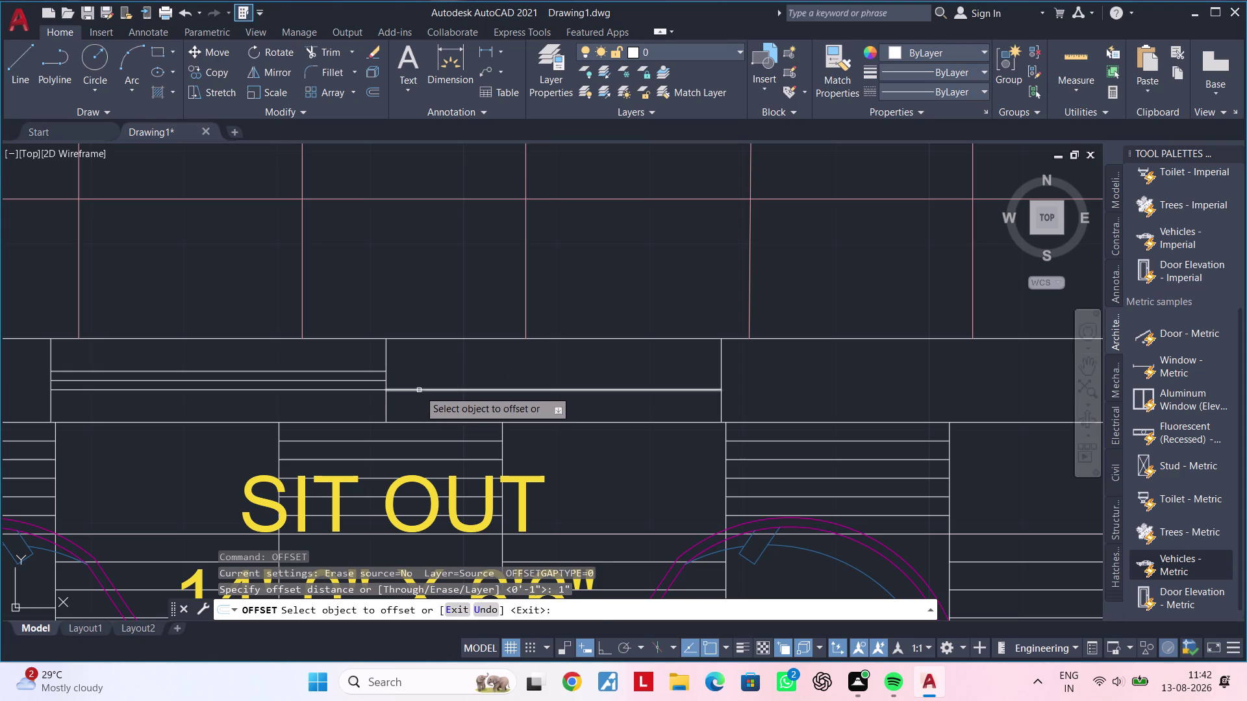
click(419, 390)
click(420, 378)
click(419, 390)
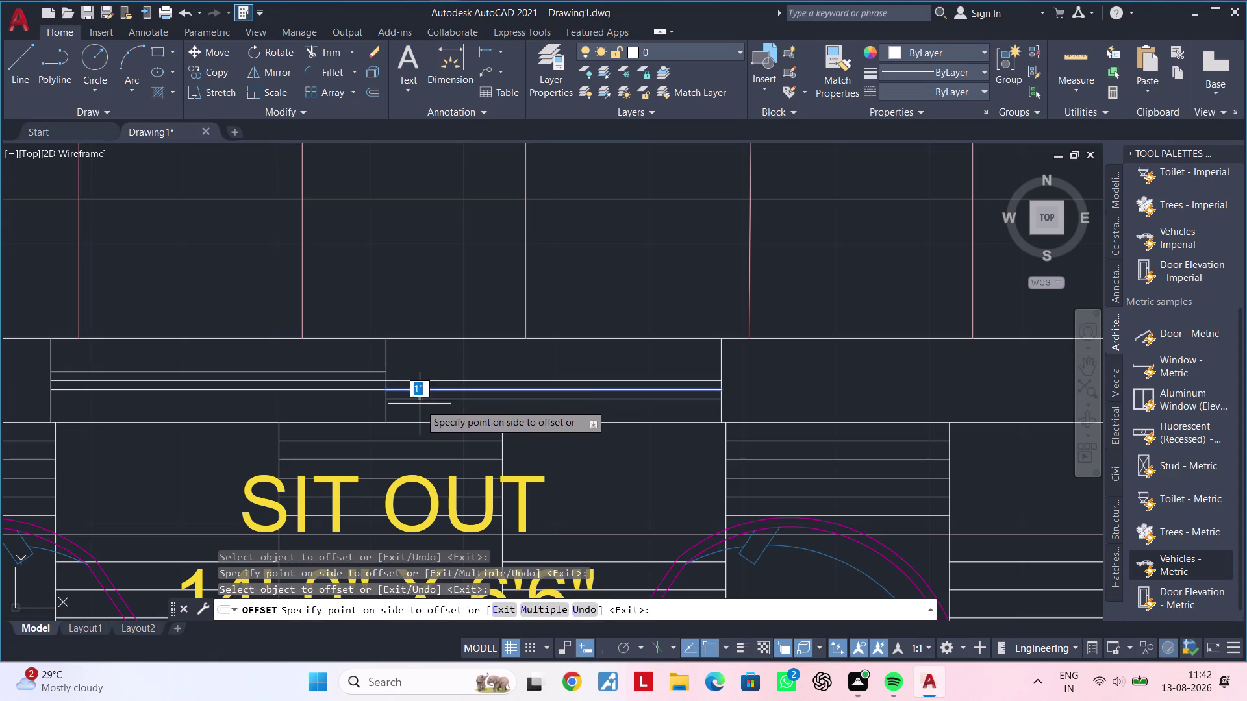
click(420, 404)
key(Escape)
key(Escape)
key(t)
key(r)
key(space)
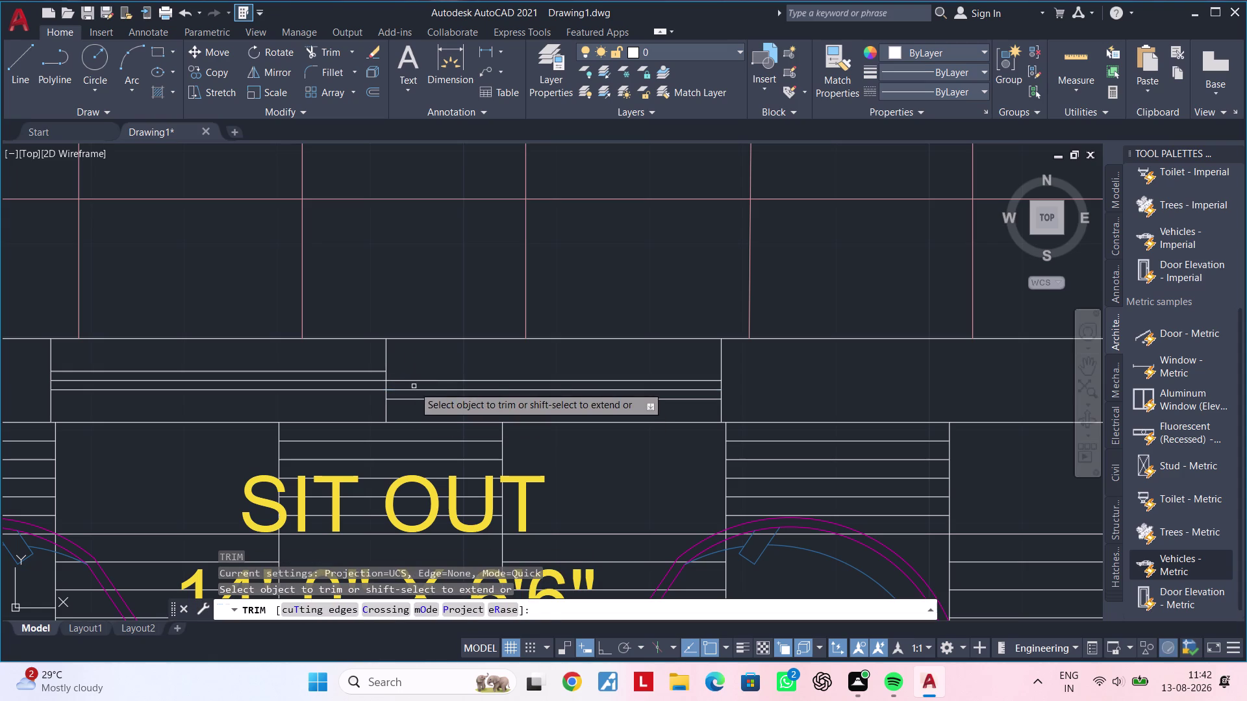
Trim four overlapping line ends so the double line steps within the strip.
click(413, 389)
click(361, 380)
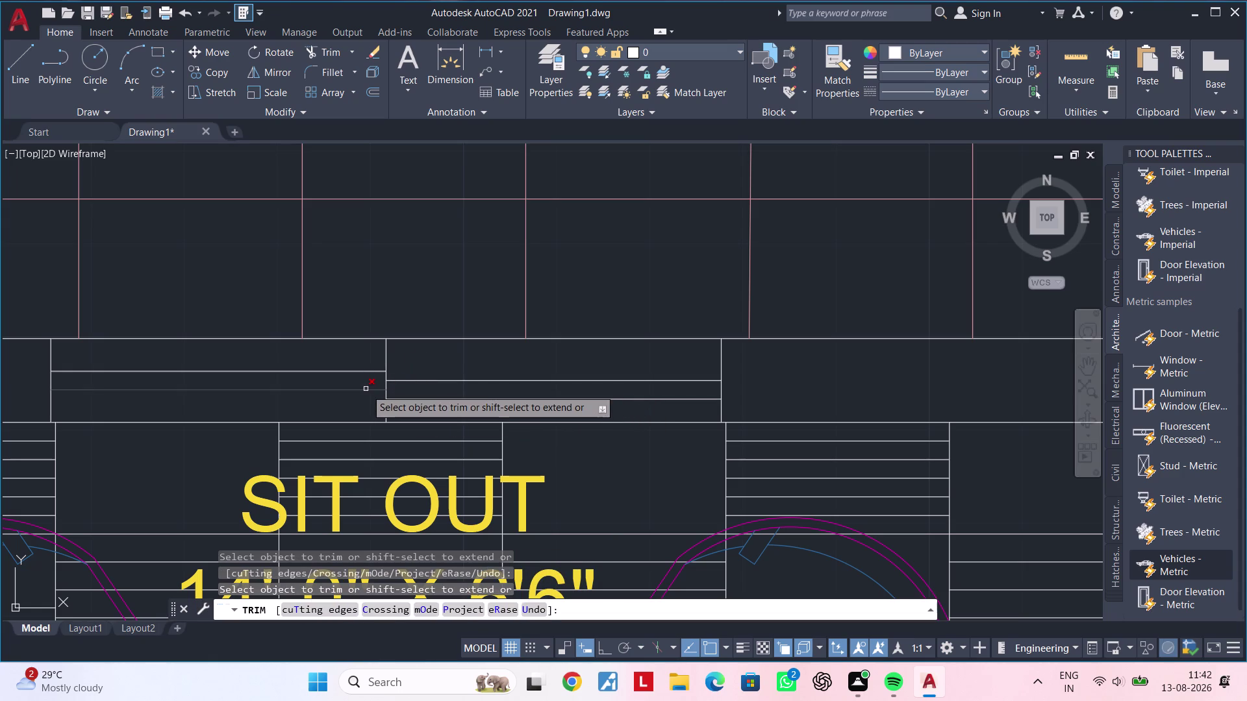
click(387, 359)
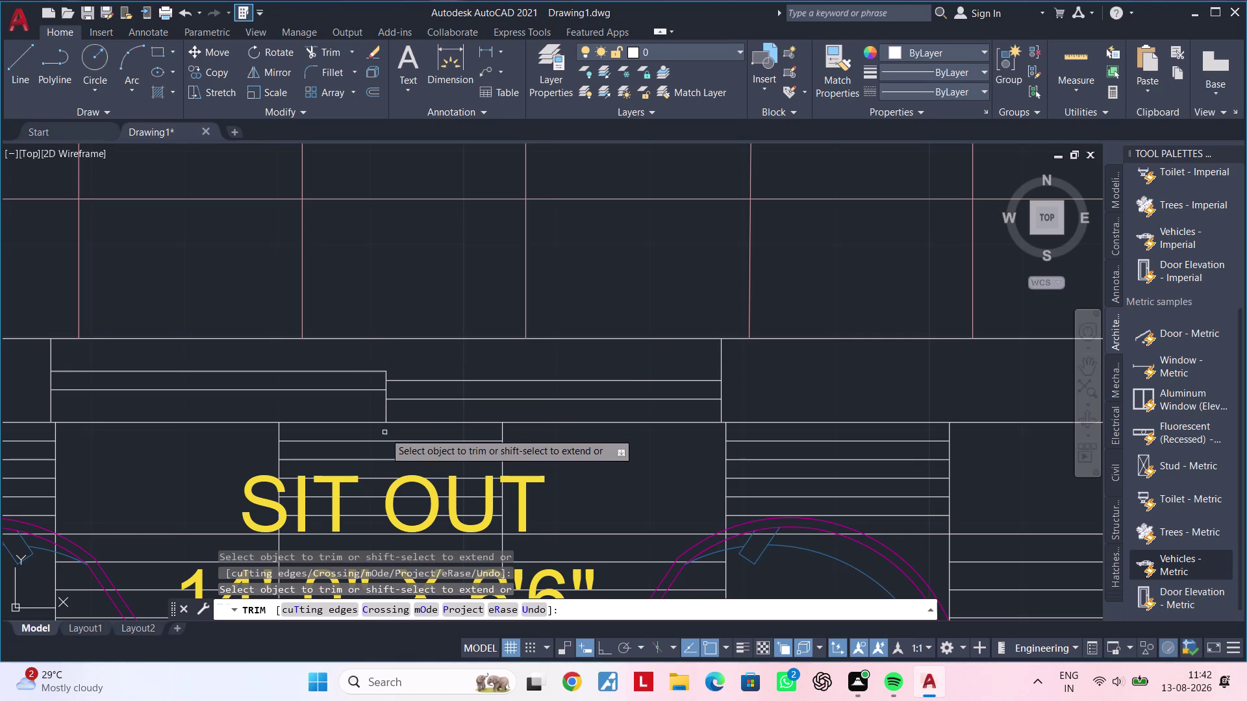
click(386, 412)
scroll(down, 3)
middle_drag(385, 413, 404, 407)
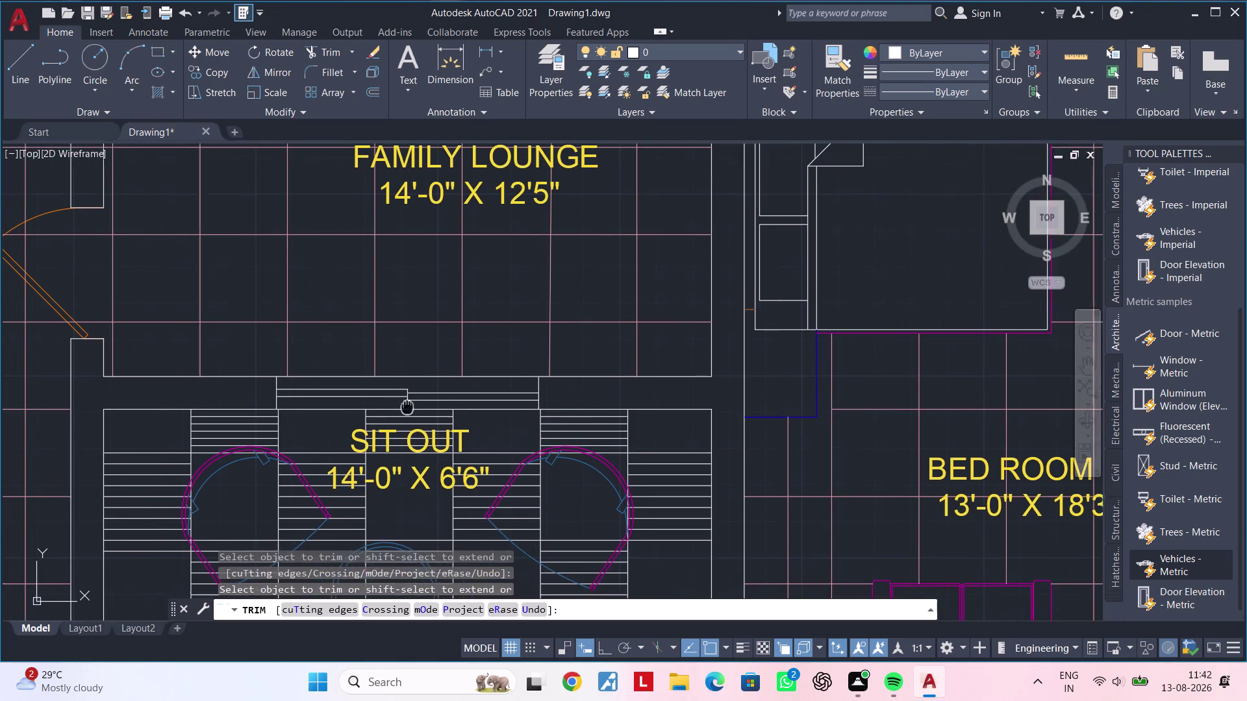
middle_drag(405, 407, 422, 405)
key(Escape)
Pan and zoom across the plan to bring the DRESS and TOILET rooms into view.
key(Escape)
key(Escape)
key(Escape)
key(Escape)
key(Escape)
key(Escape)
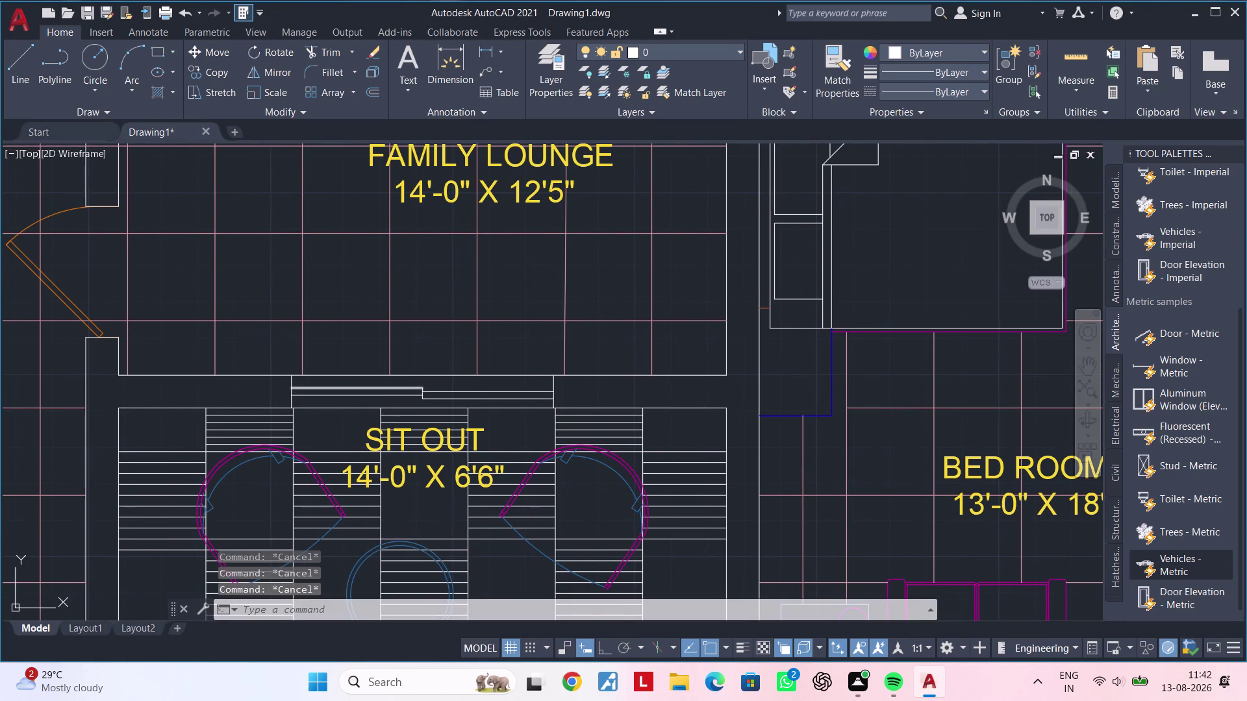
middle_drag(380, 389, 322, 385)
key(Escape)
scroll(up, 3)
middle_drag(325, 386, 324, 371)
key(Escape)
scroll(down, 3)
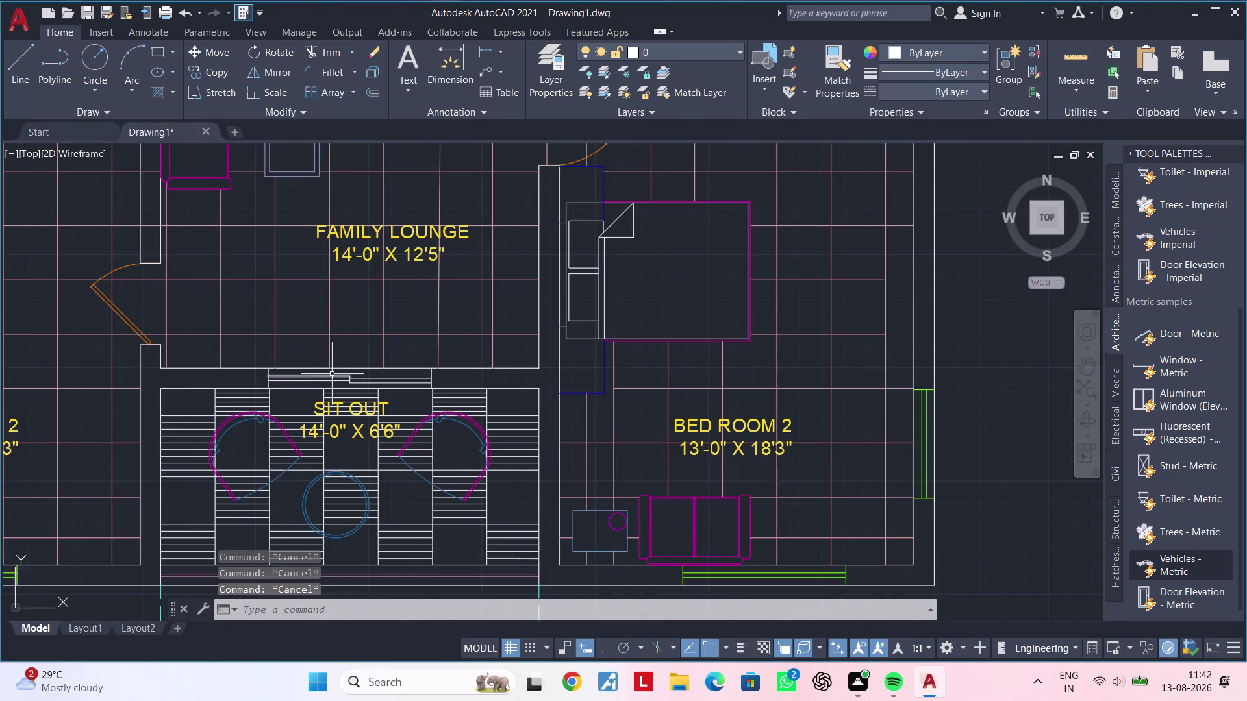
scroll(down, 3)
middle_drag(332, 375, 349, 522)
scroll(up, 3)
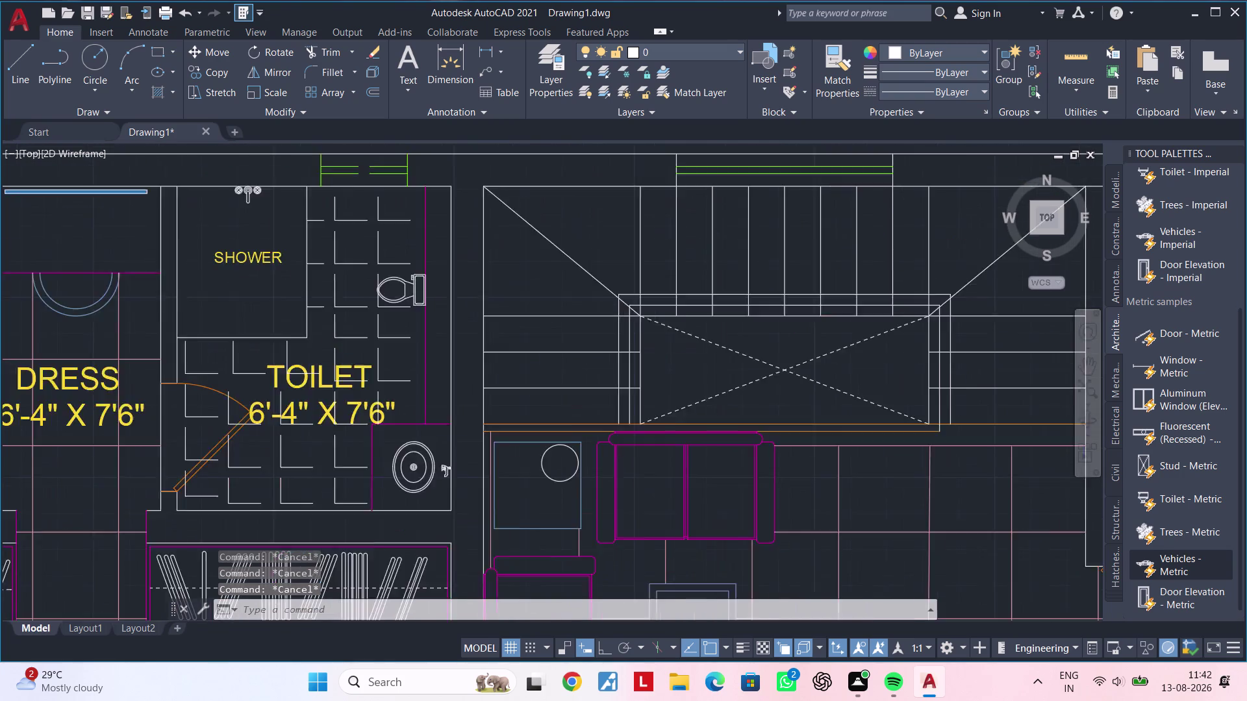
scroll(up, 3)
middle_drag(89, 197, 208, 259)
Run MATCHPROP (MA) and pick the dress room's blue line as the source.
key(n)
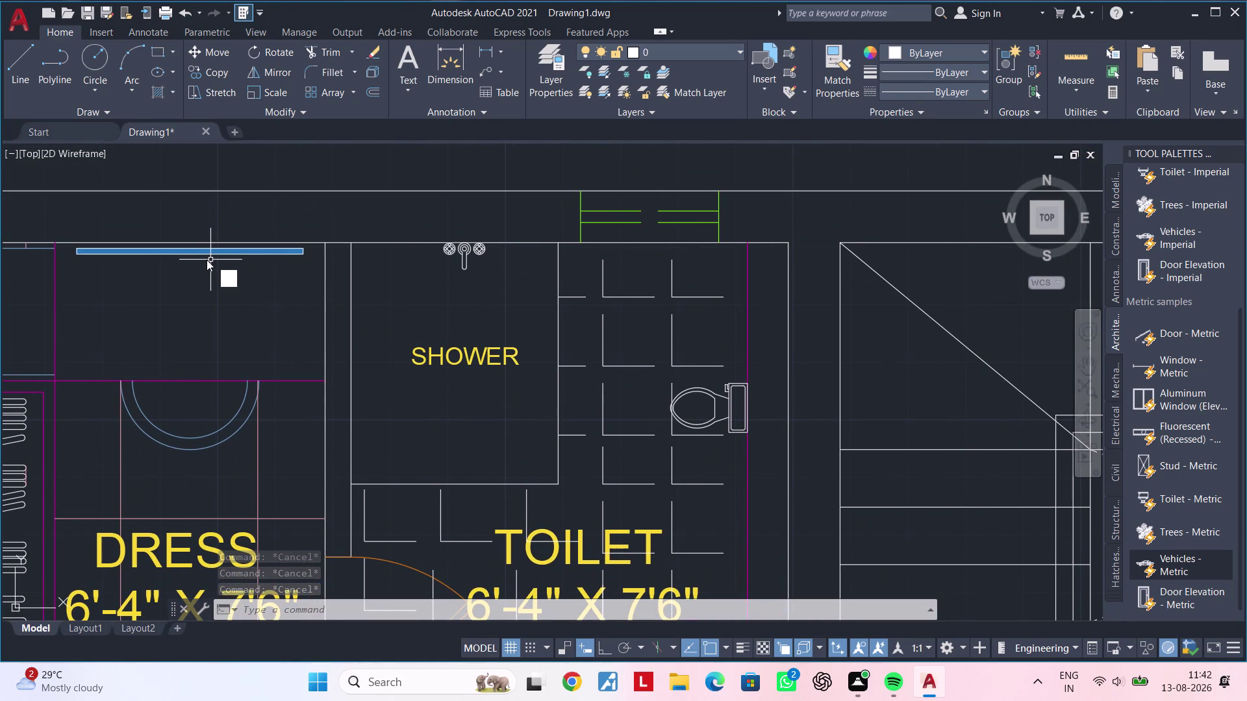
key(Escape)
key(Escape)
key(m)
key(a)
key(space)
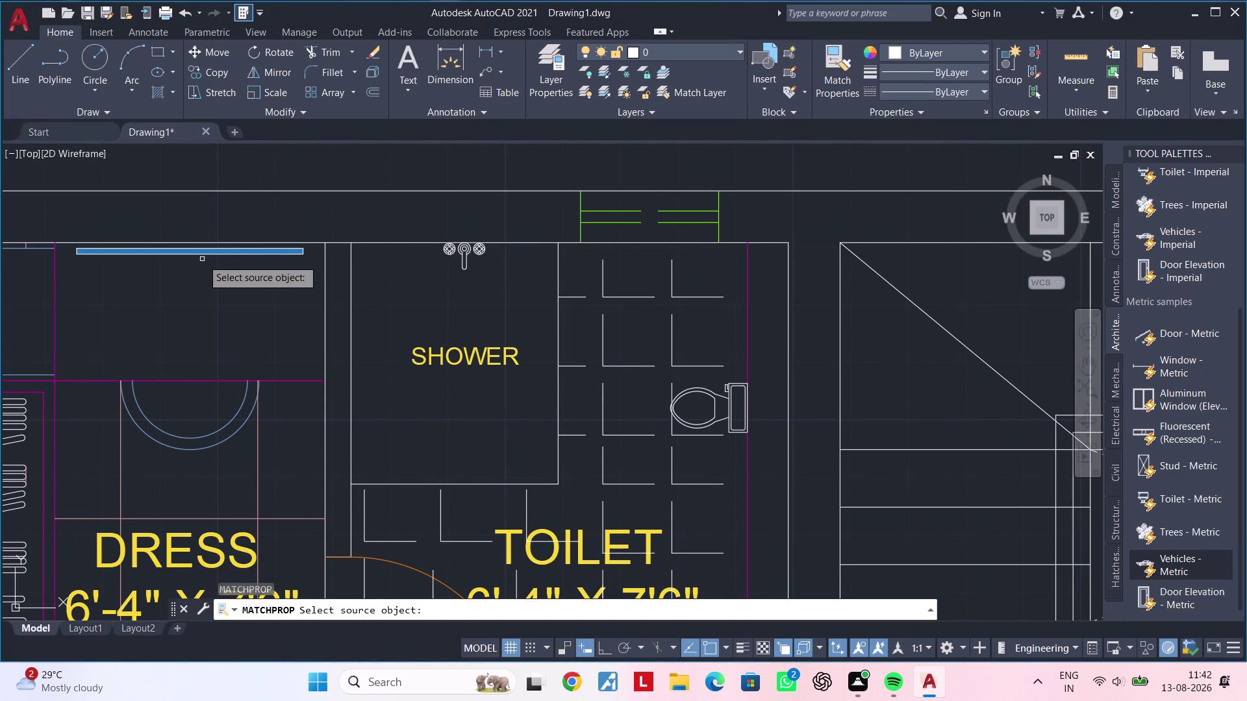
scroll(up, 3)
double_click(204, 245)
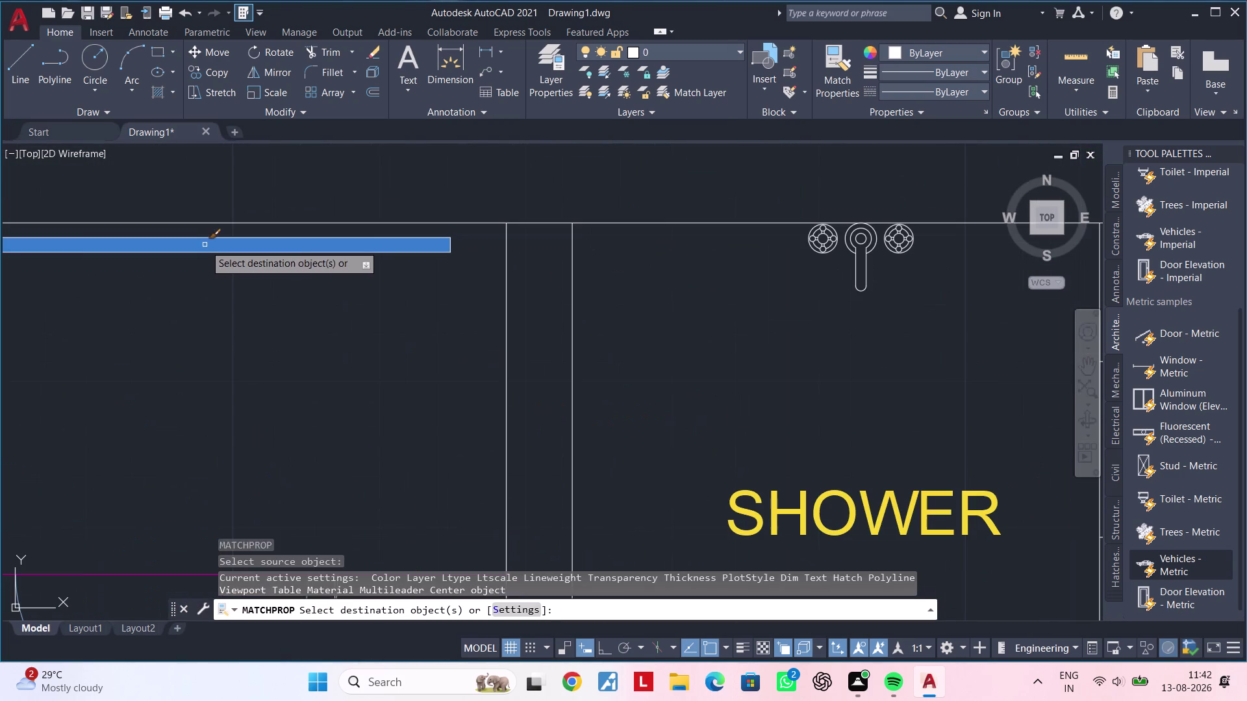
Apply the matched properties to the new stepped strip lines above SIT OUT.
scroll(down, 3)
middle_drag(344, 314, 270, 152)
middle_drag(358, 397, 323, 273)
scroll(down, 3)
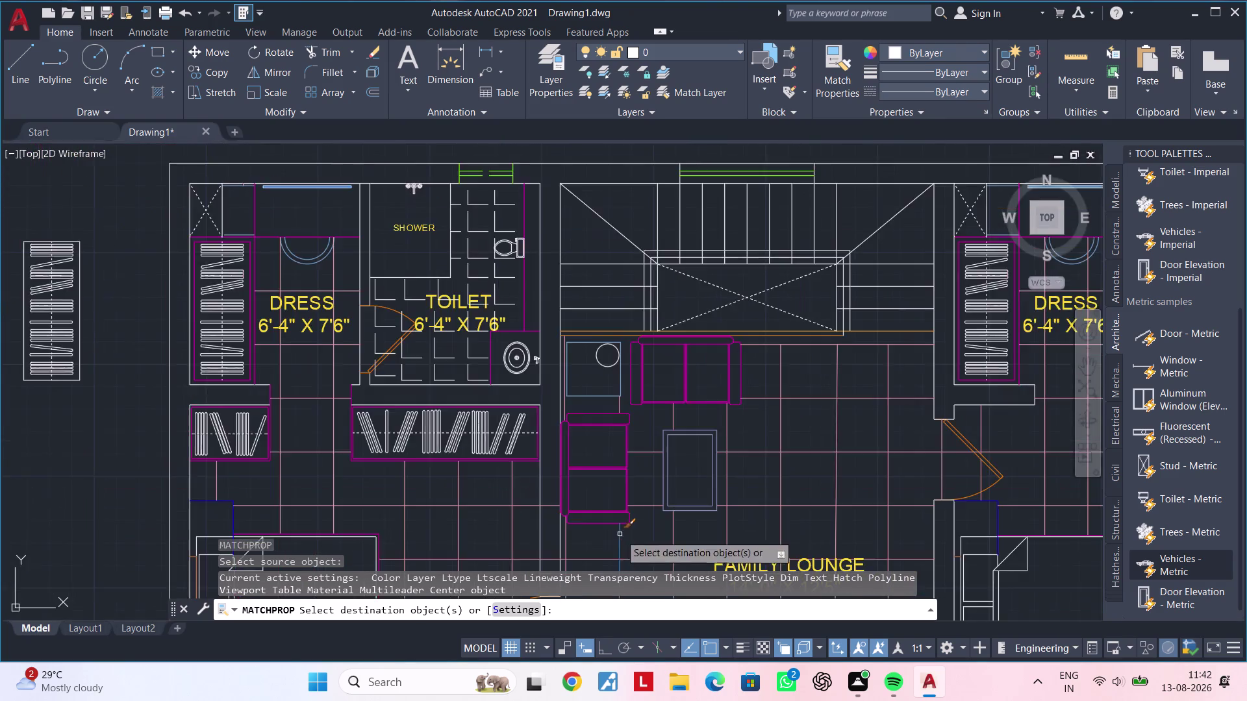
middle_drag(613, 525, 444, 266)
scroll(up, 3)
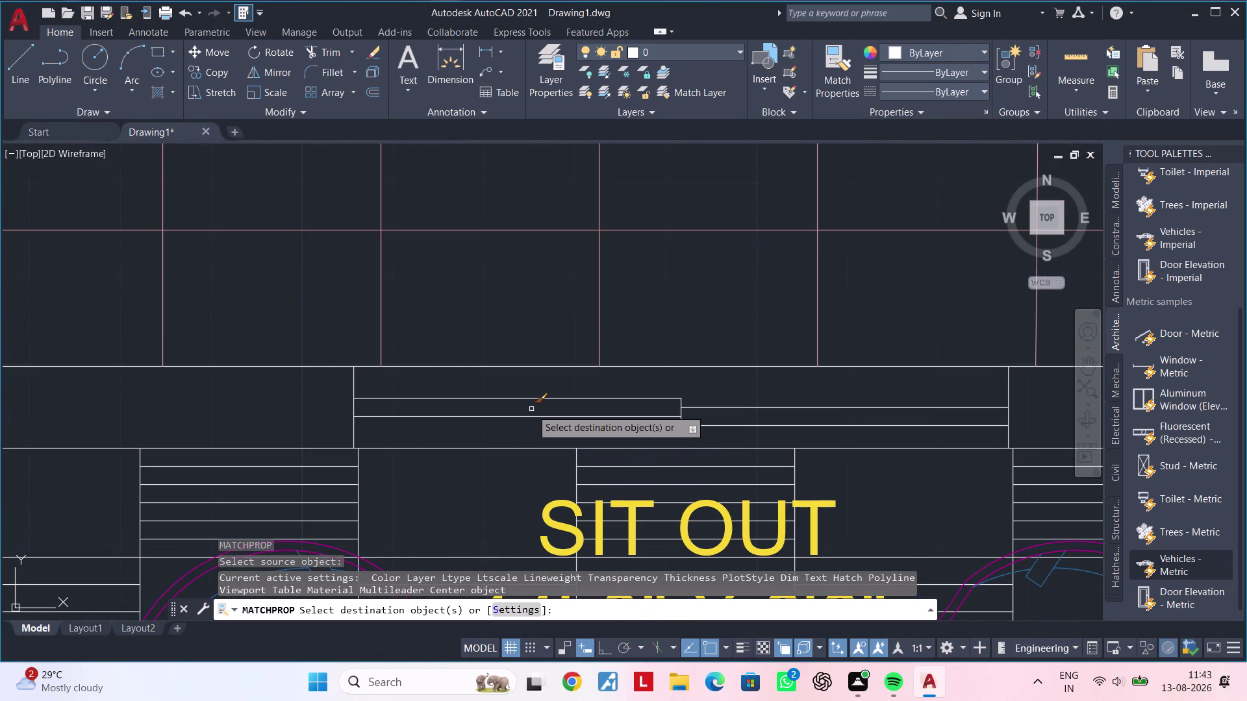
click(532, 409)
click(539, 409)
middle_drag(539, 409, 402, 398)
key(Escape)
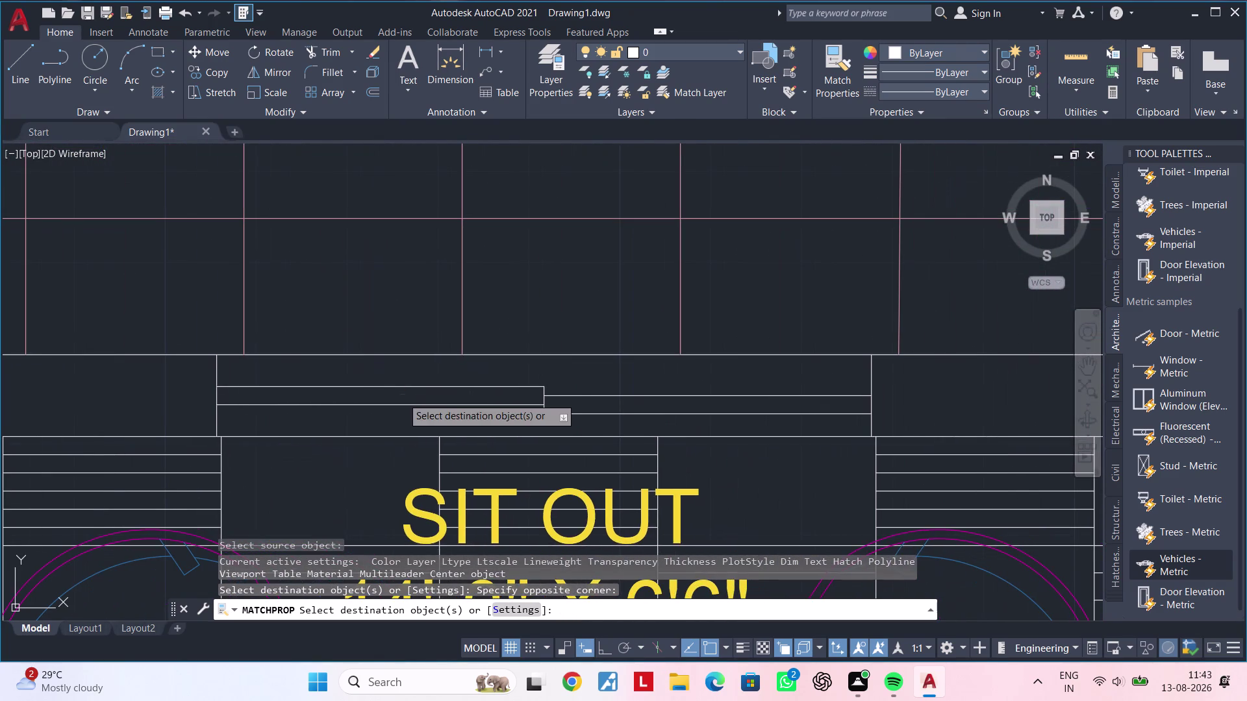
key(Escape)
key(Escape)
key(Escape)
scroll(down, 3)
scroll(up, 3)
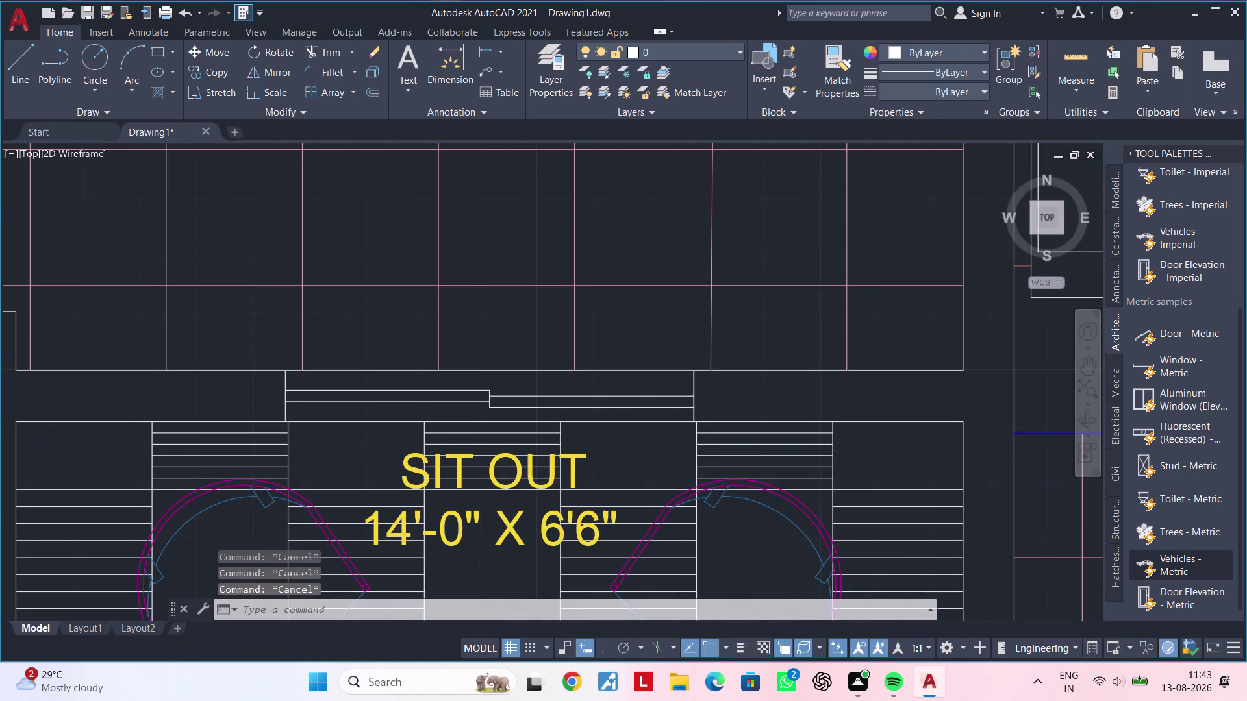
Start a hatch and pick a point inside the narrow strip above SIT OUT.
key(h)
text(ac)
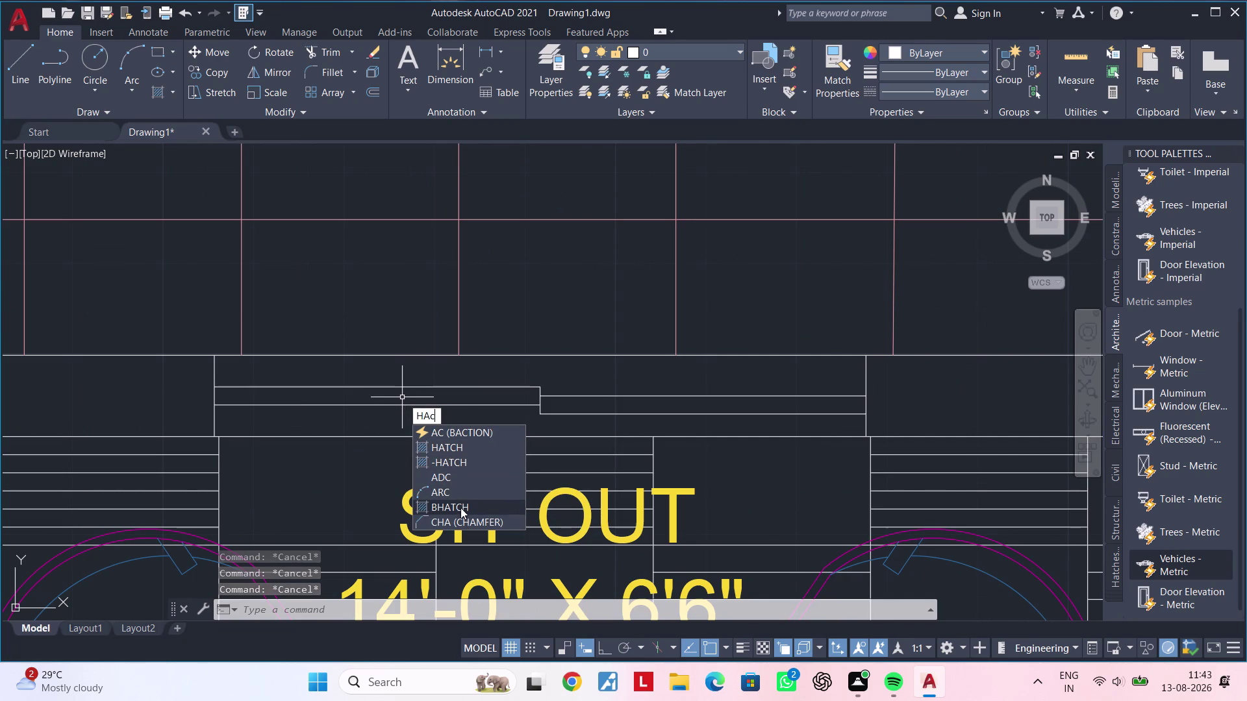
click(475, 511)
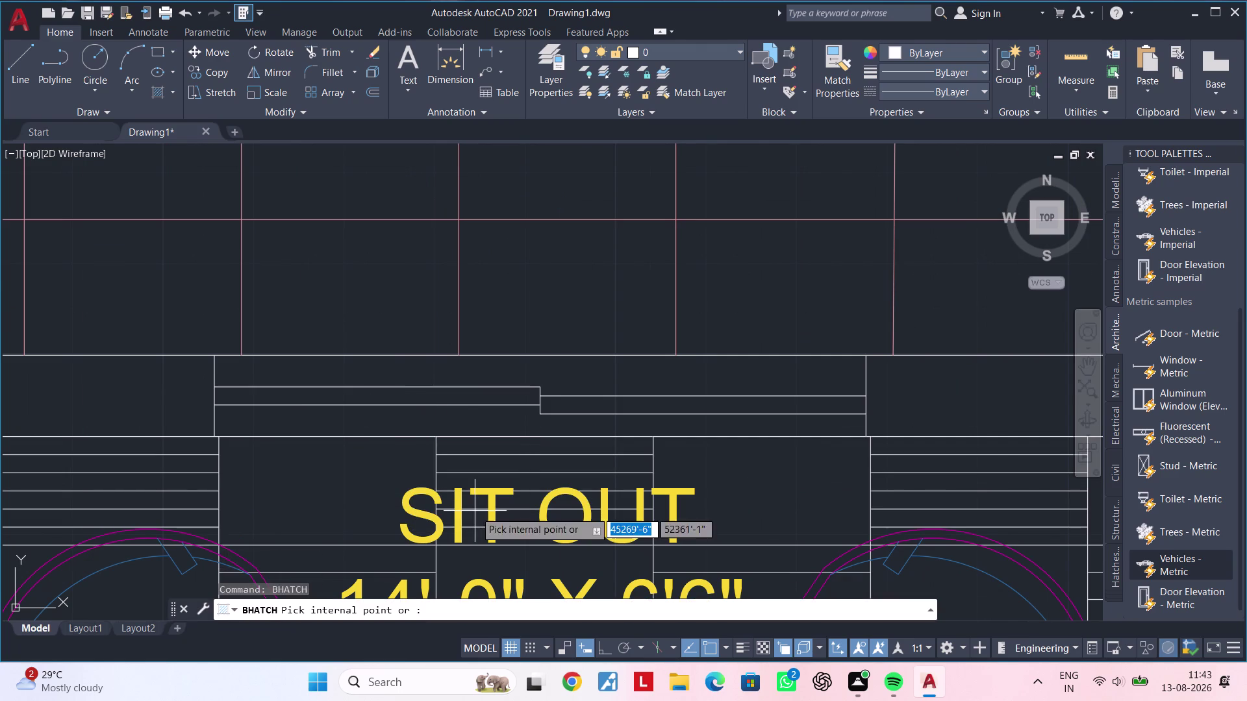
scroll(down, 3)
scroll(up, 3)
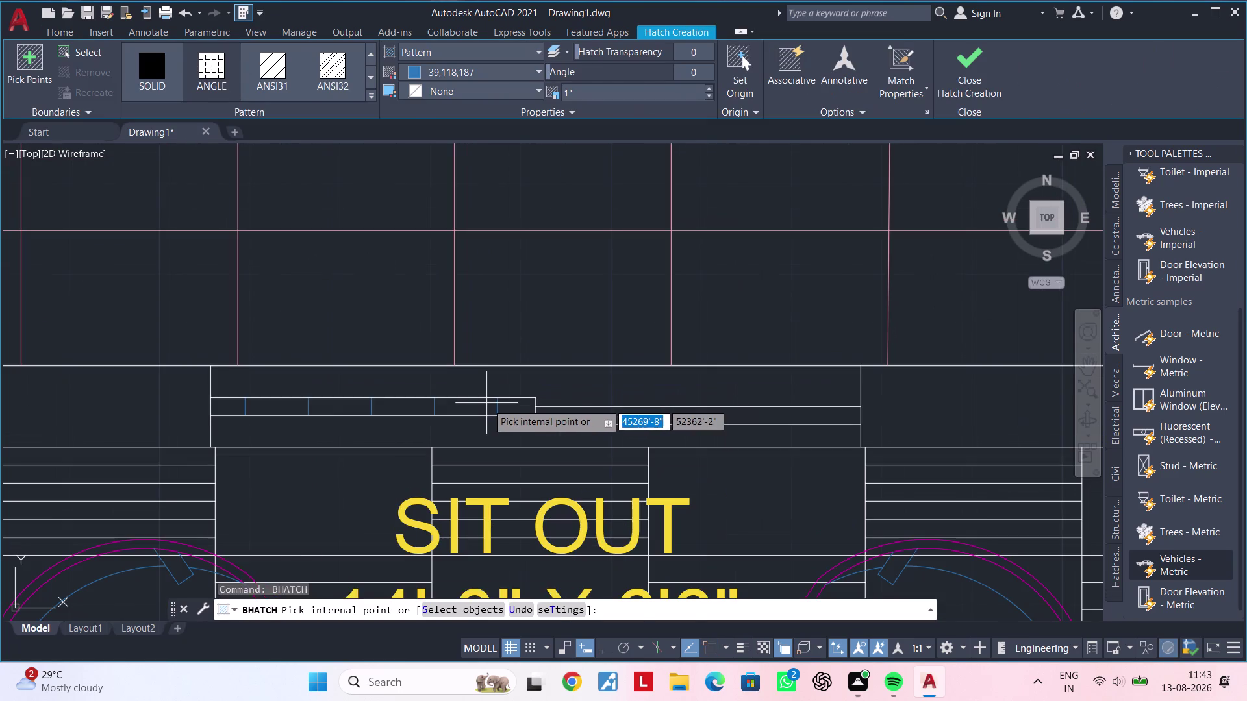
Exit the hatch command on the sit-out strip with Escape.
key(Escape)
key(Escape)
key(Escape)
scroll(down, 3)
middle_drag(457, 405, 391, 405)
key(Escape)
key(Escape)
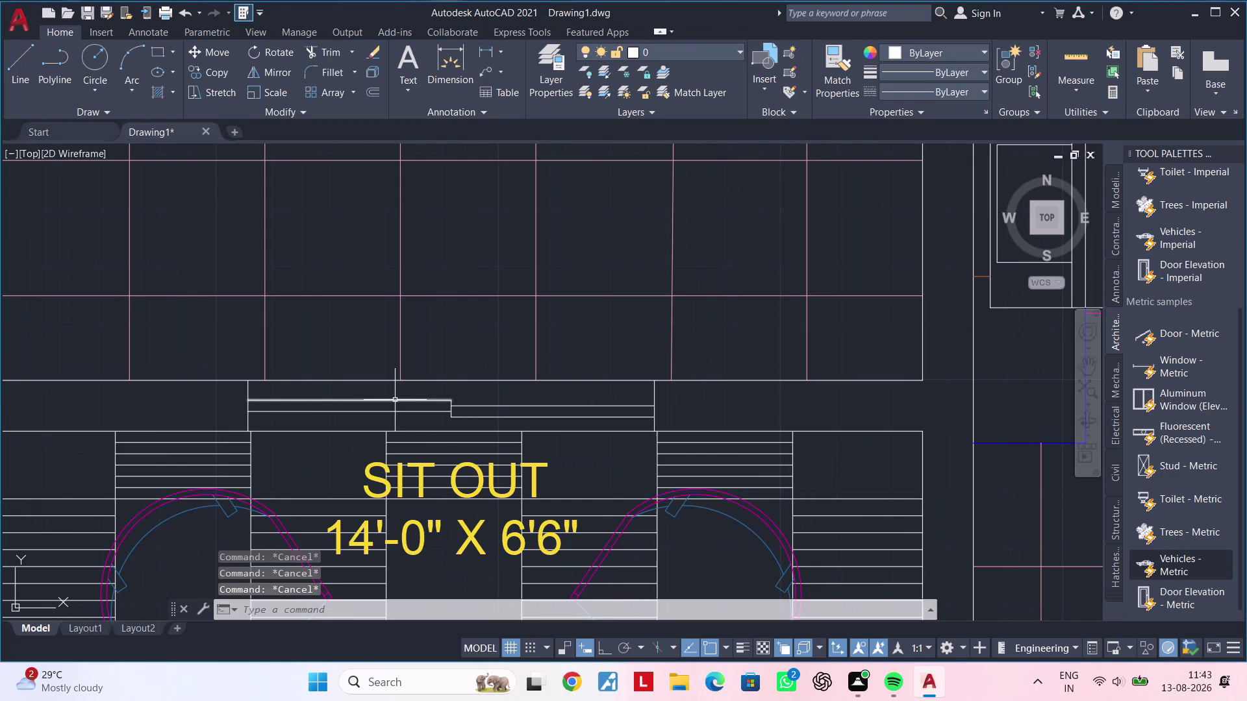
key(Escape)
key(Escape)
Begin editing the toilet's solid-fill hatch with the dress and toilet rooms in view.
scroll(down, 3)
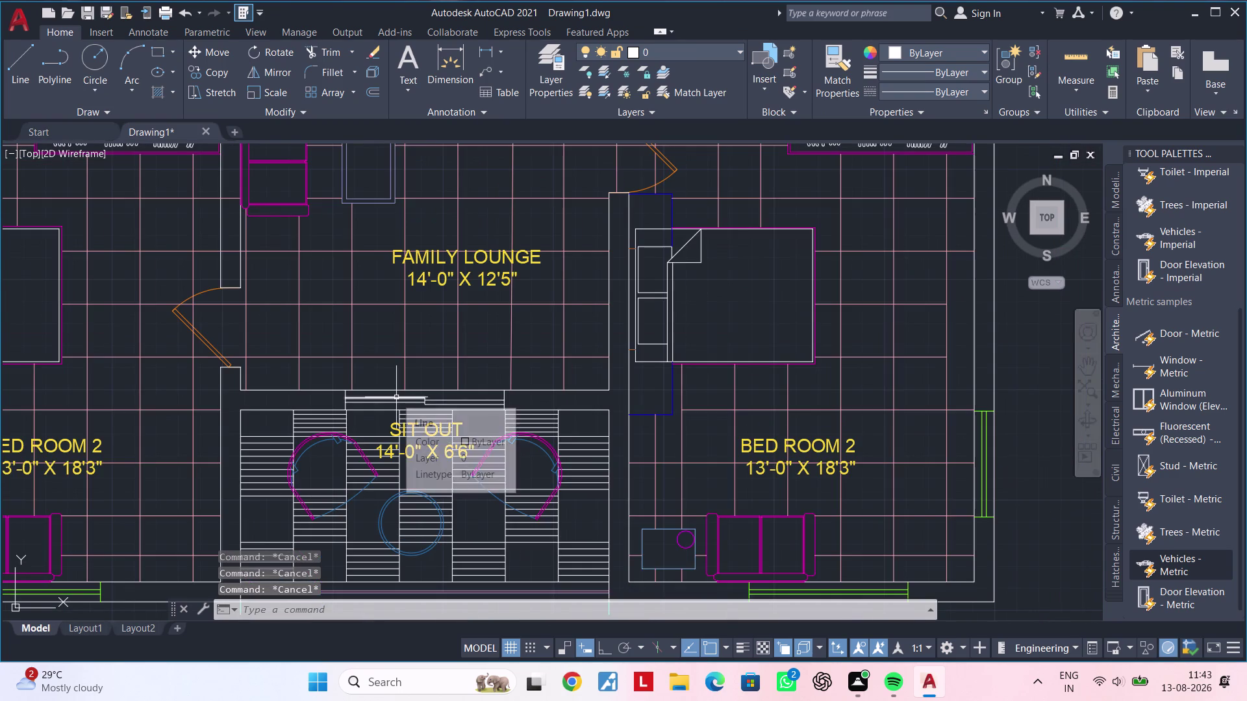
text(ha)
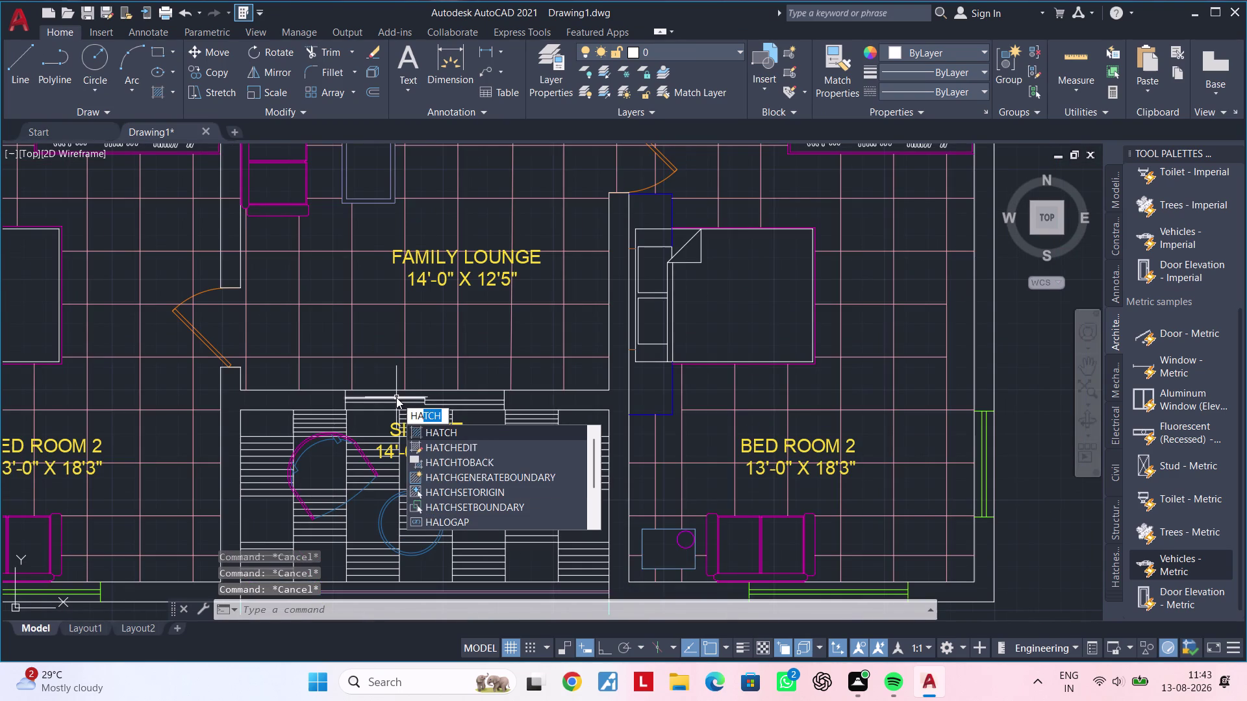
click(448, 445)
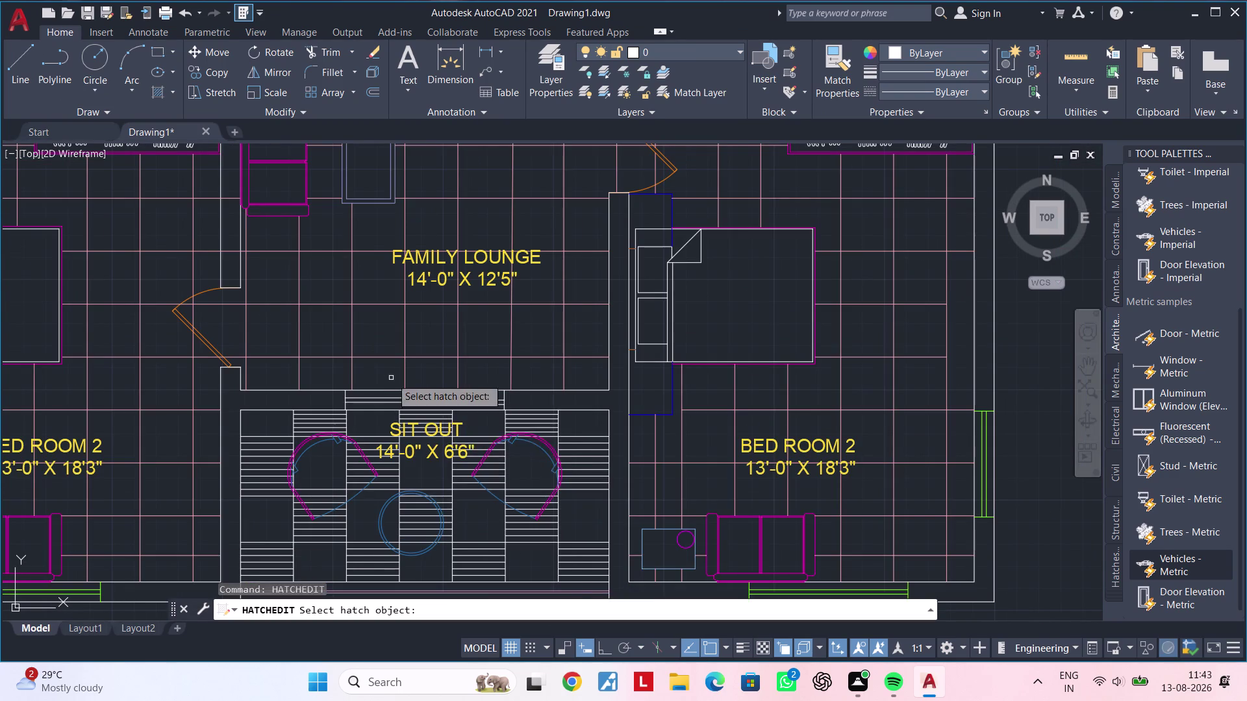
scroll(up, 3)
scroll(down, 3)
middle_drag(308, 295, 463, 460)
scroll(down, 3)
scroll(up, 3)
scroll(up, 3)
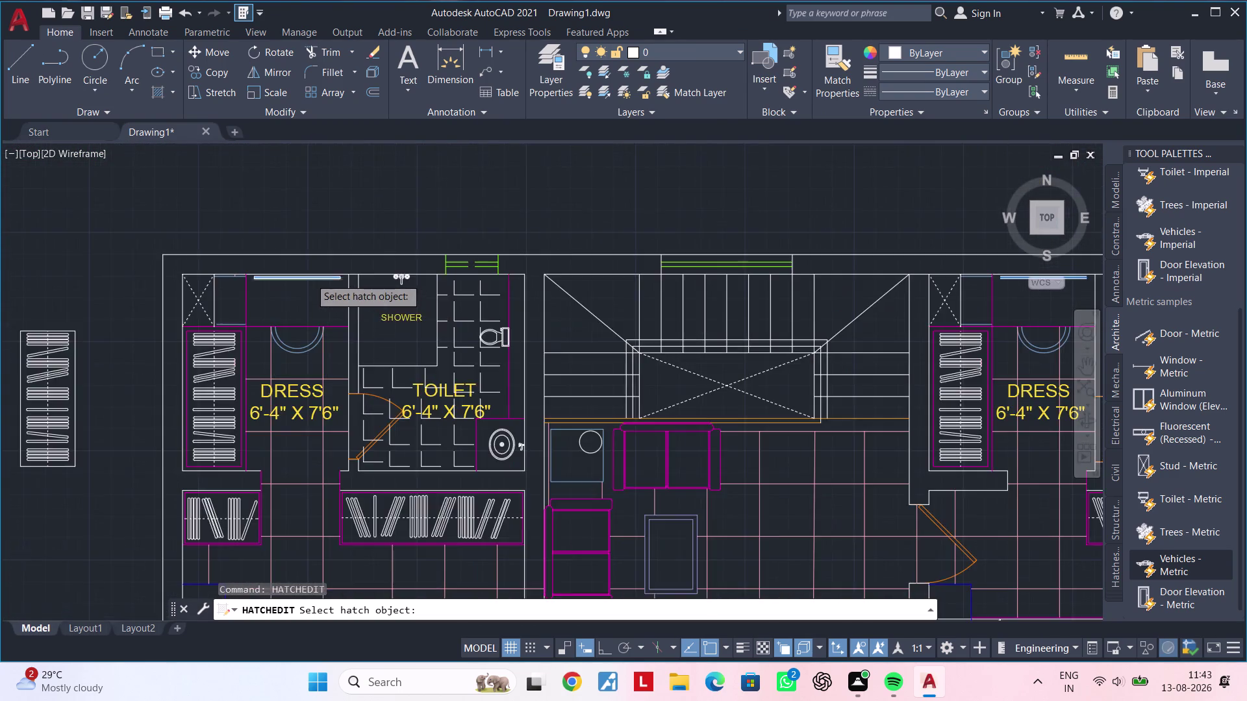
scroll(up, 3)
click(309, 278)
scroll(down, 3)
middle_drag(524, 400, 495, 382)
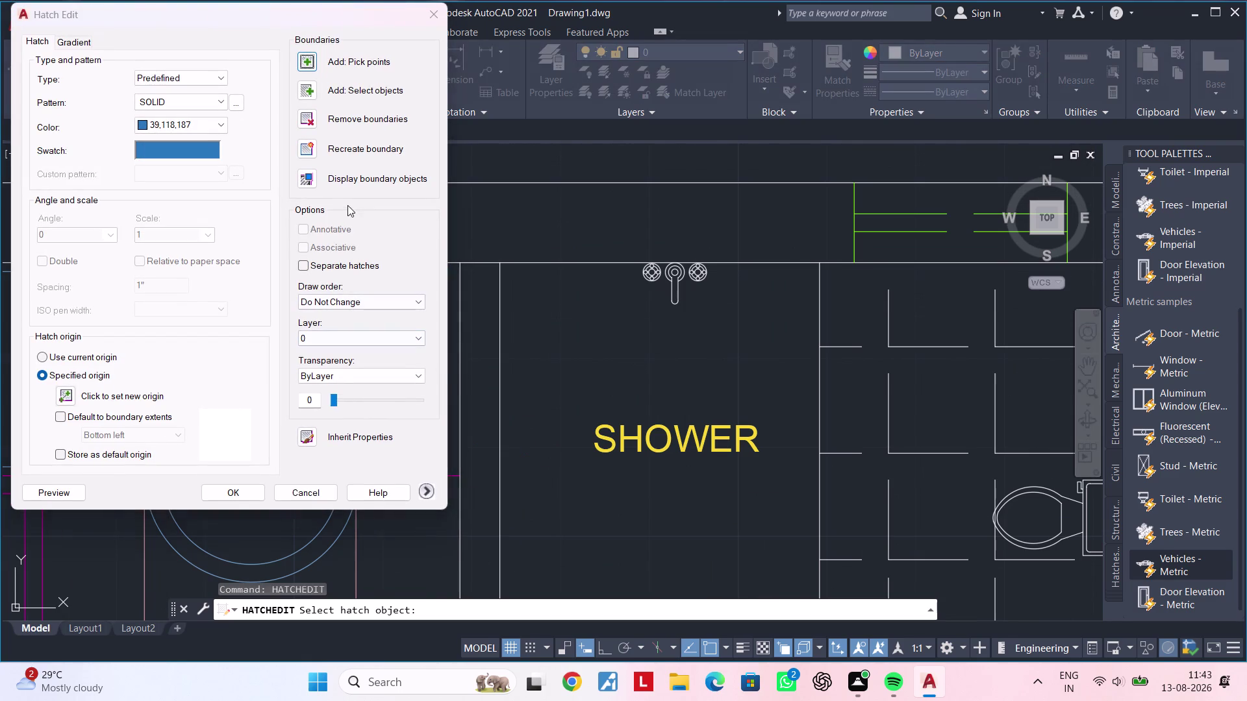
Keep the SOLID pattern in the pattern palette and close Hatch Edit.
click(199, 149)
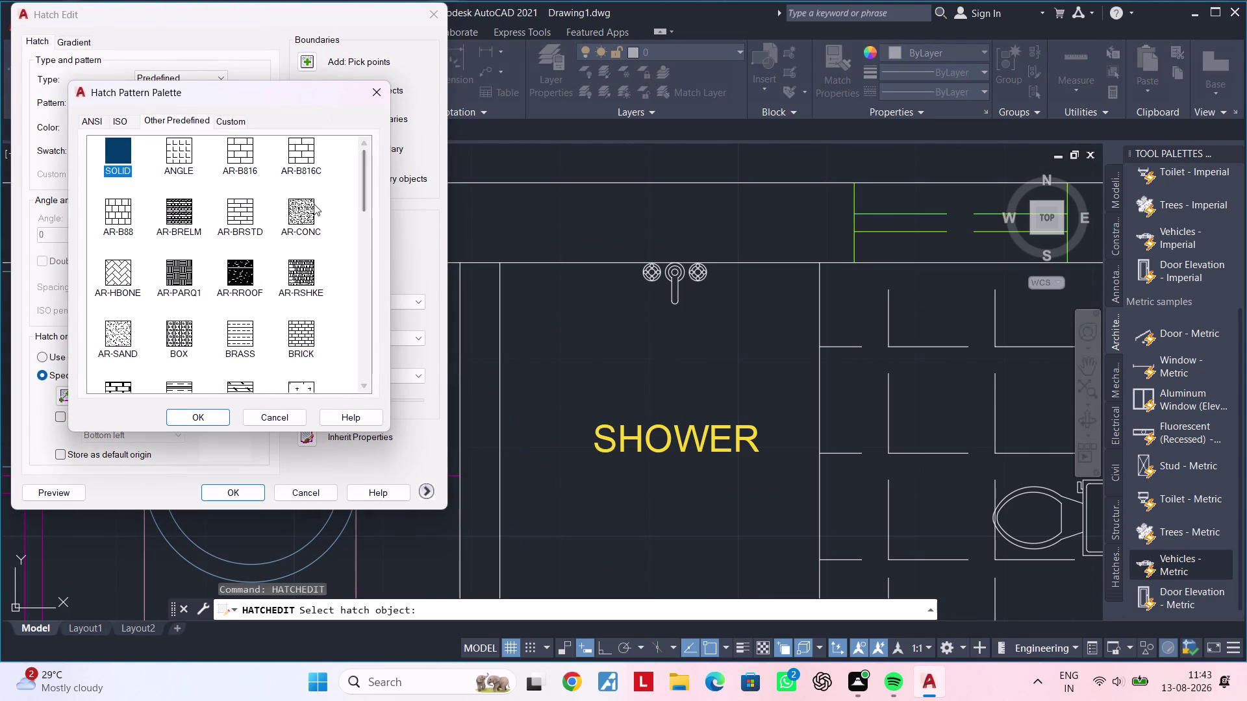
click(117, 144)
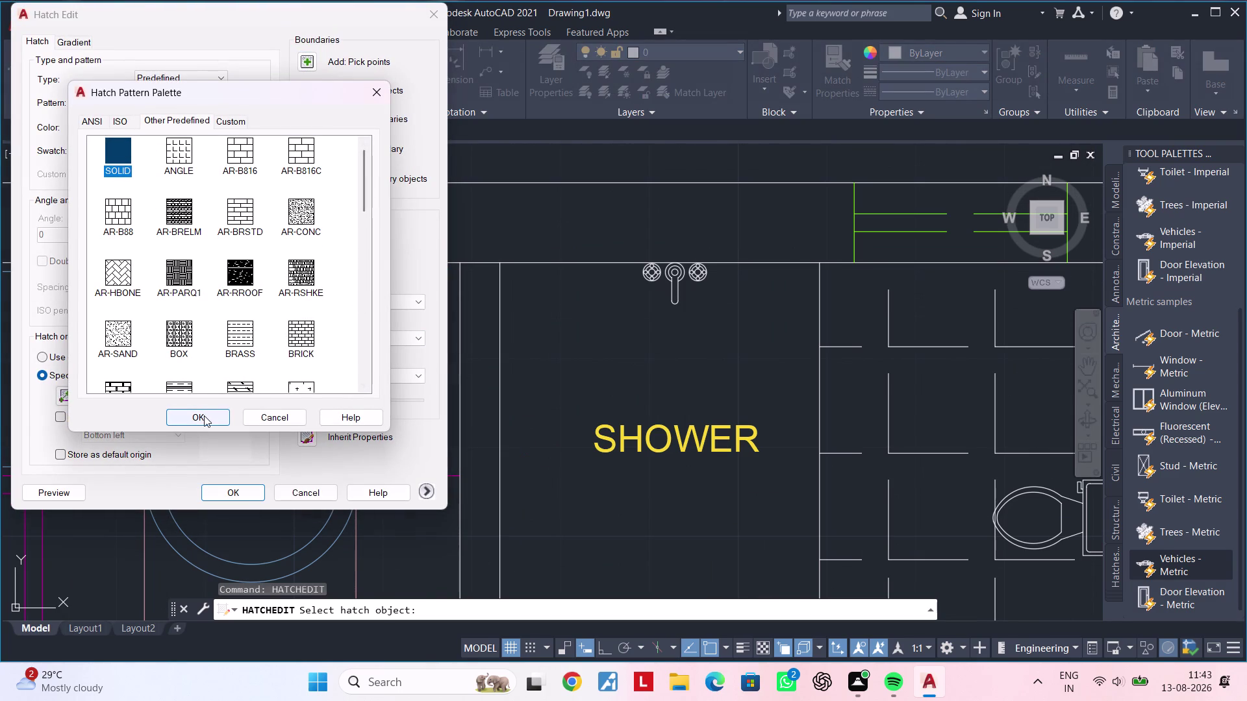
click(204, 415)
click(248, 488)
scroll(down, 3)
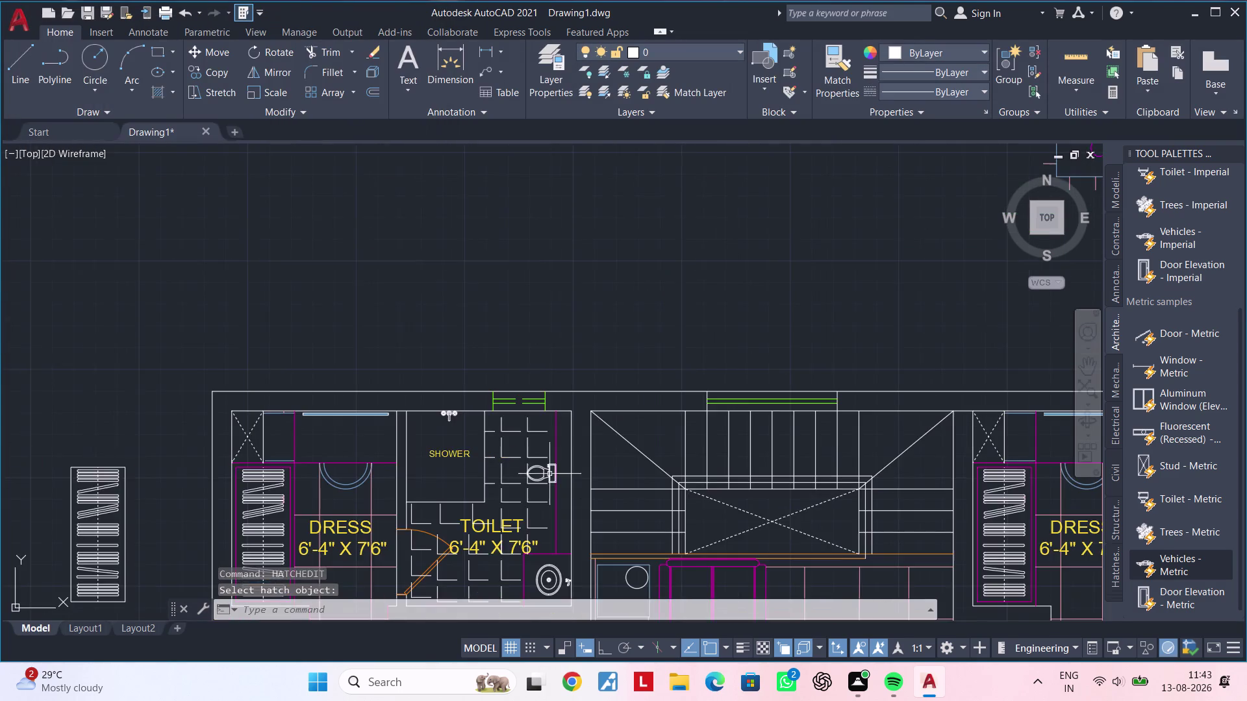
middle_drag(591, 481, 415, 212)
middle_drag(533, 429, 439, 165)
scroll(down, 3)
middle_drag(489, 293, 460, 252)
scroll(up, 3)
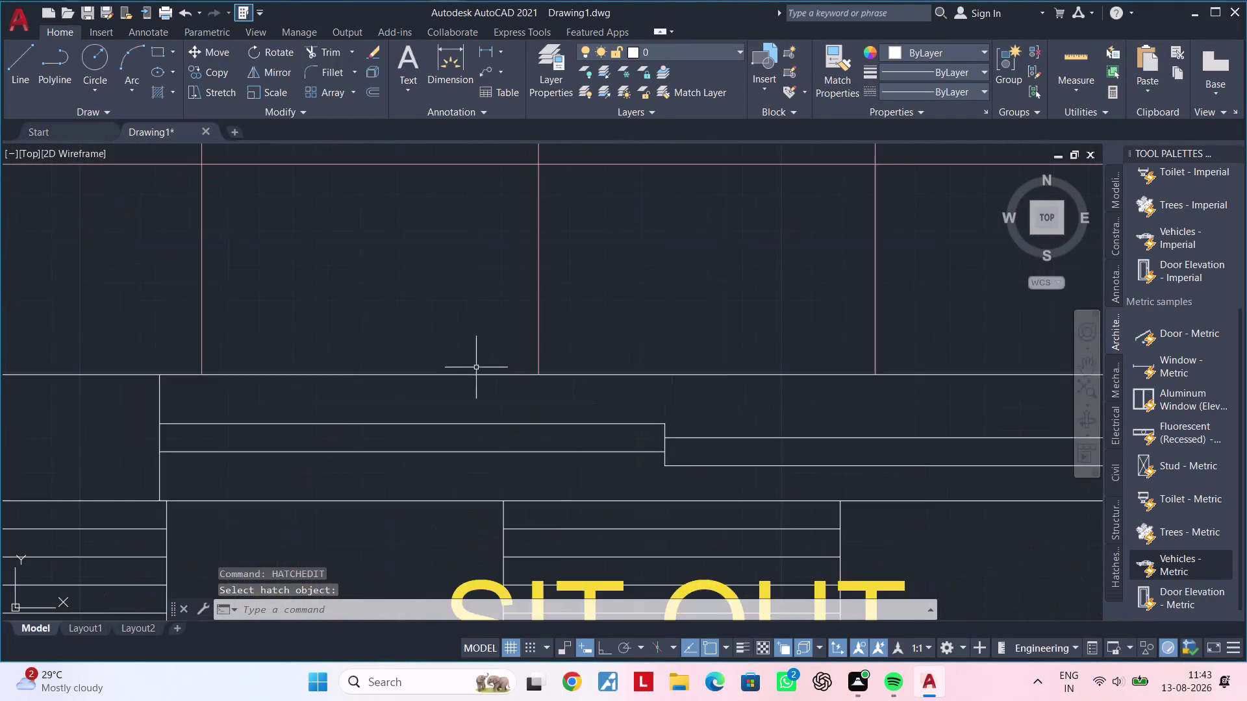
scroll(down, 3)
middle_drag(494, 369, 471, 190)
scroll(up, 3)
click(537, 256)
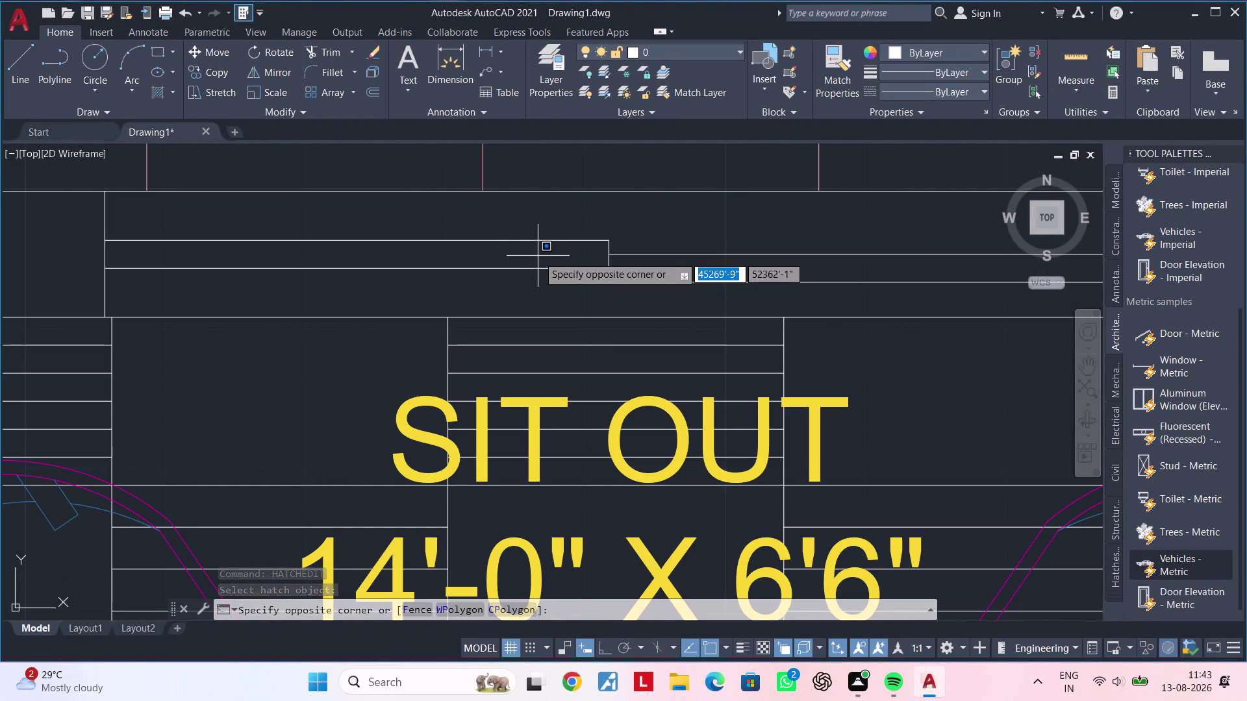
key(Escape)
key(Escape)
key(Escape)
key(h)
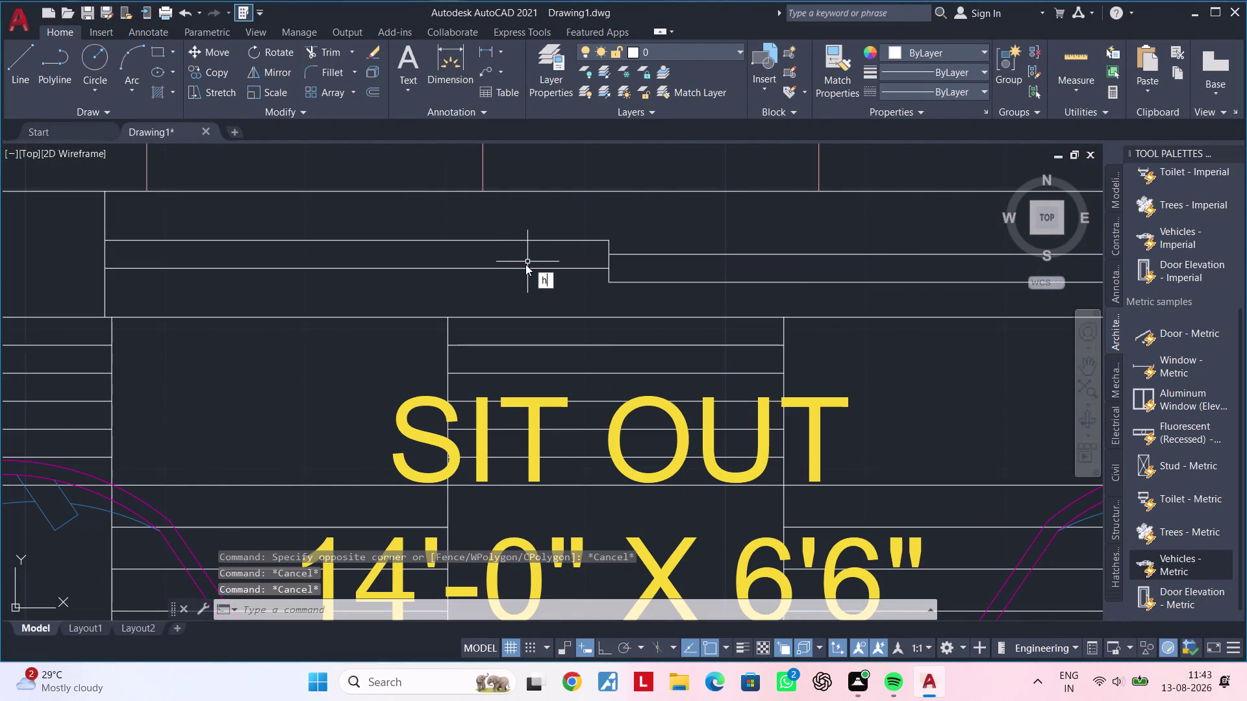
key(space)
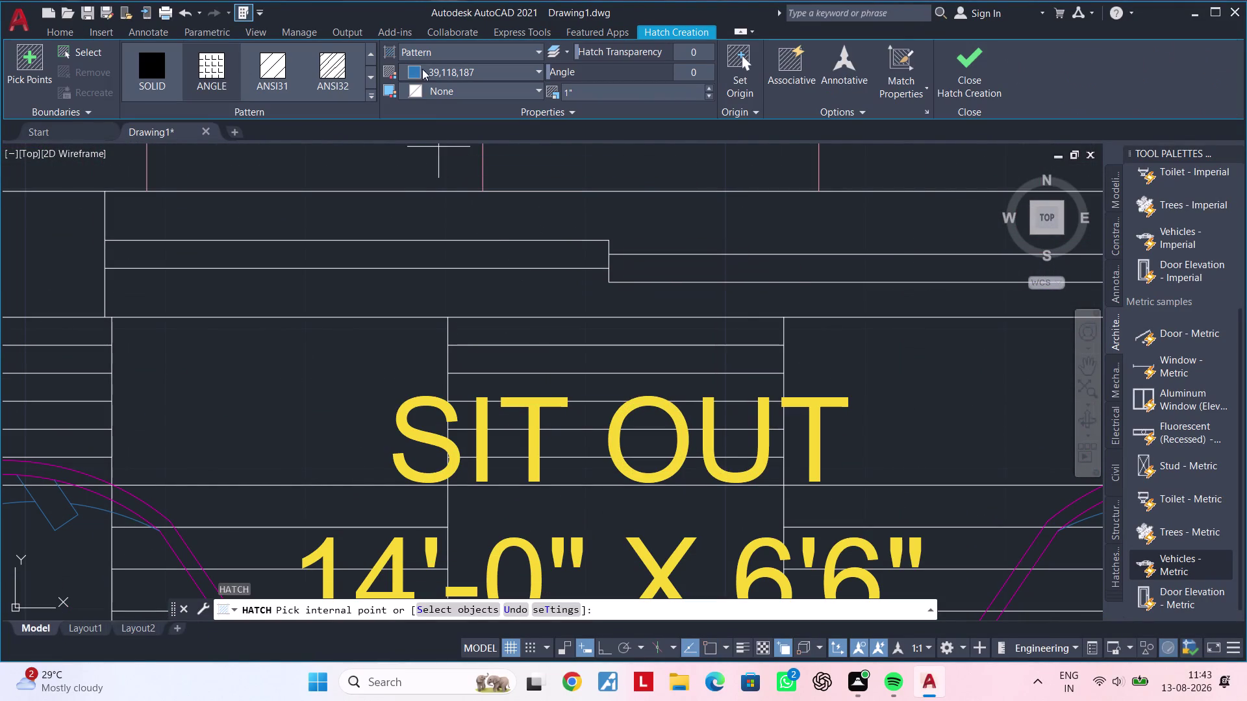
click(161, 56)
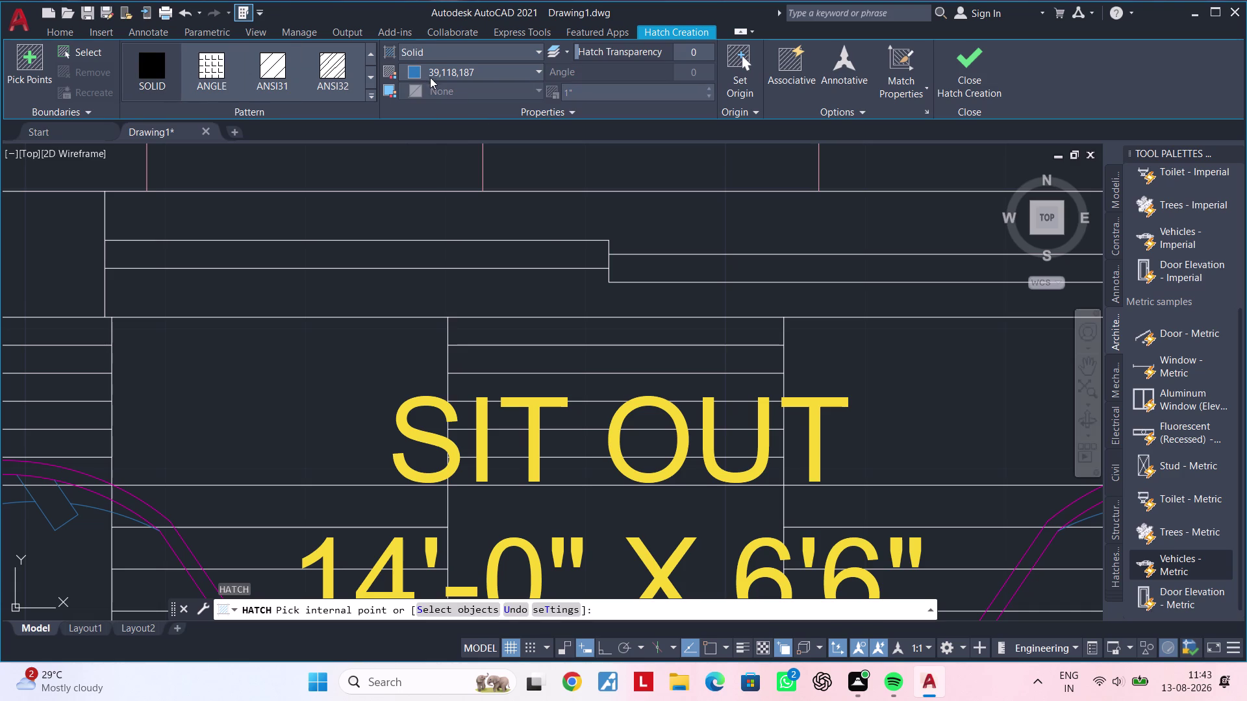
click(430, 72)
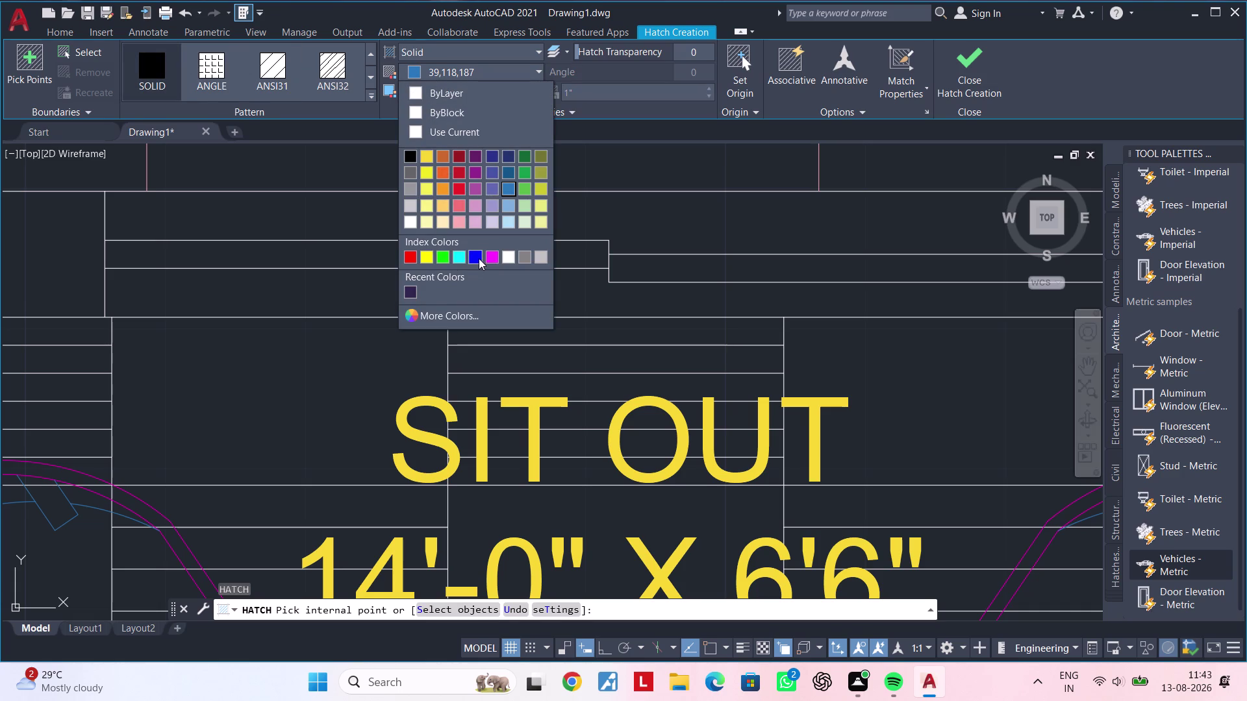
click(415, 68)
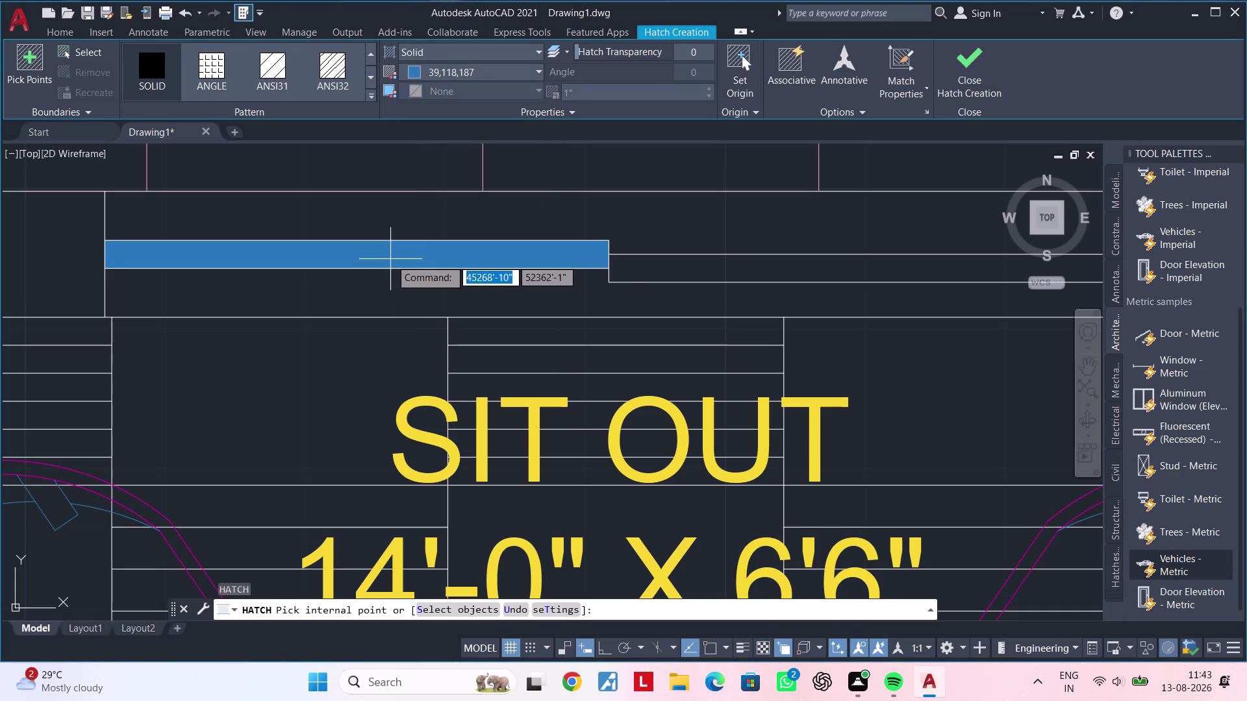
click(390, 259)
click(657, 273)
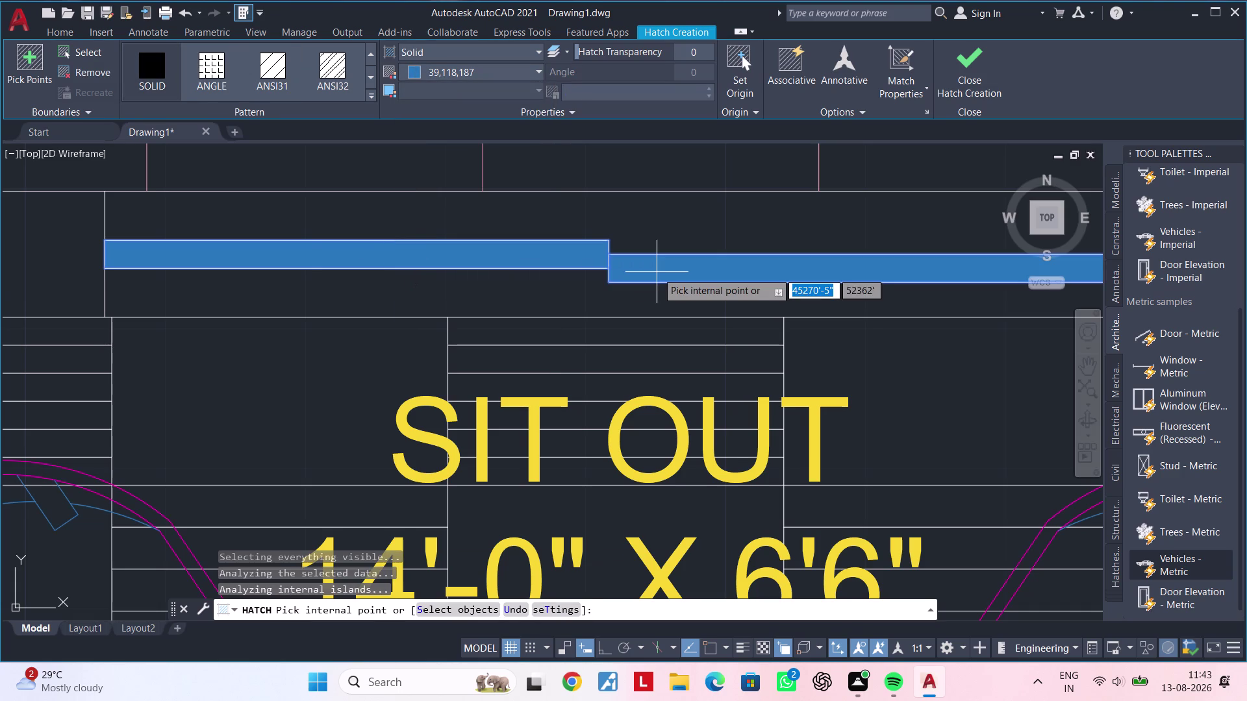
scroll(down, 3)
middle_drag(664, 273, 459, 261)
key(Escape)
key(Escape)
key(Escape)
scroll(down, 3)
scroll(down, 3)
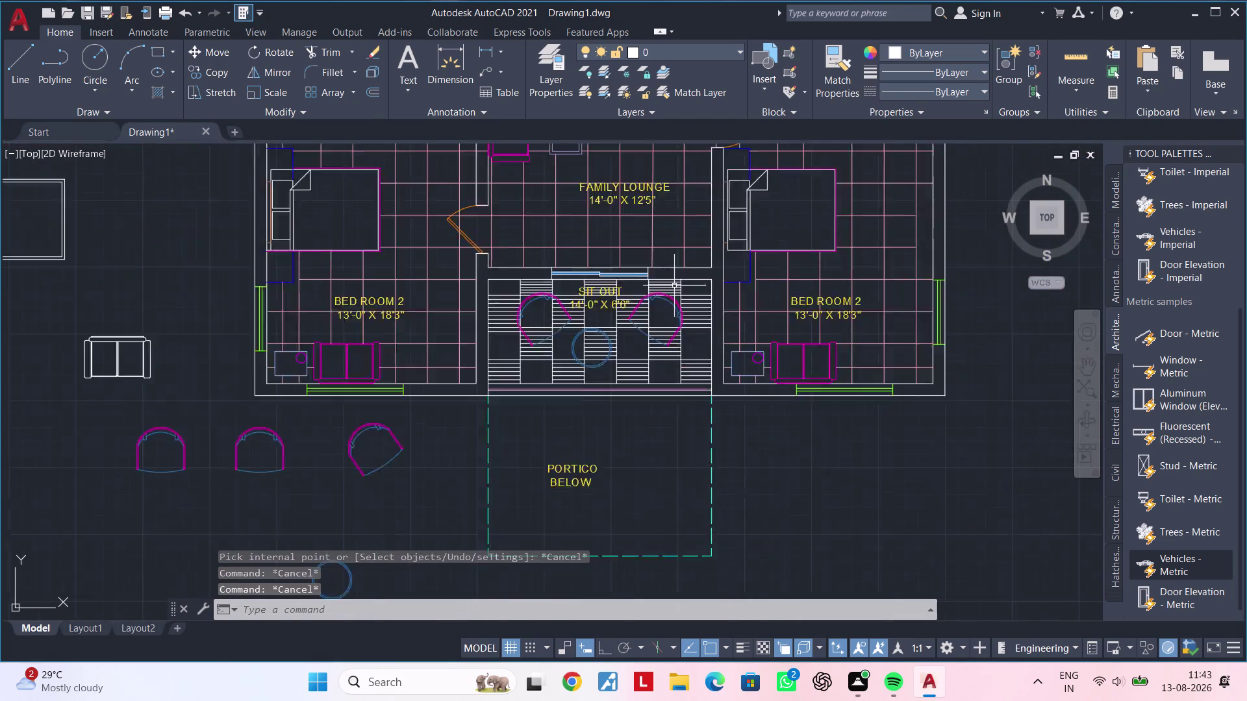
scroll(down, 3)
middle_drag(674, 288, 602, 337)
middle_drag(478, 211, 449, 360)
middle_drag(494, 348, 460, 175)
key(Escape)
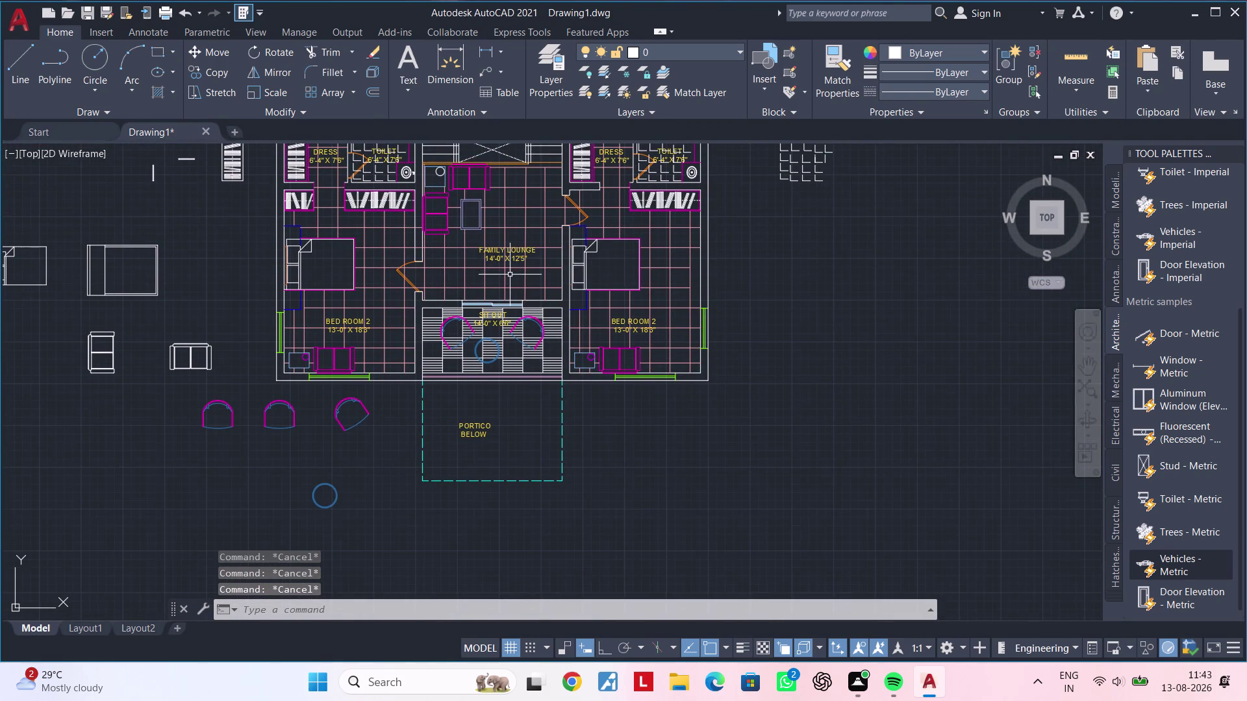
key(Escape)
key(Escape)
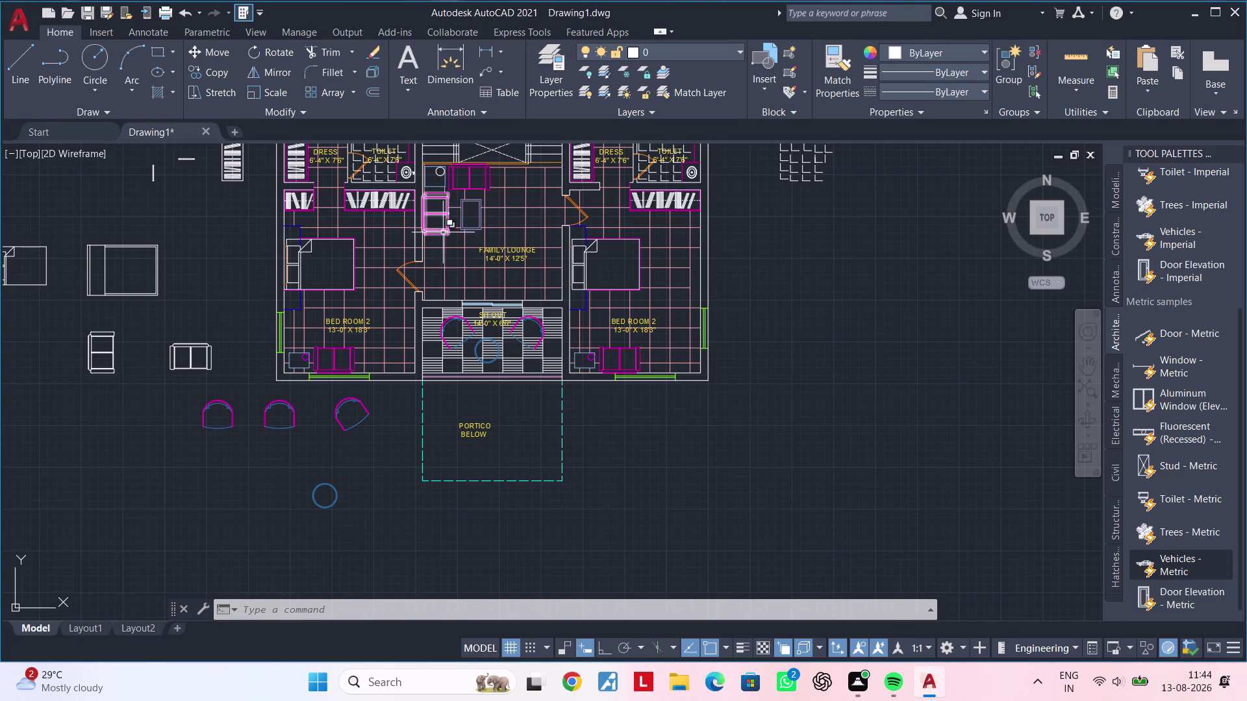
scroll(up, 3)
middle_drag(436, 255, 412, 306)
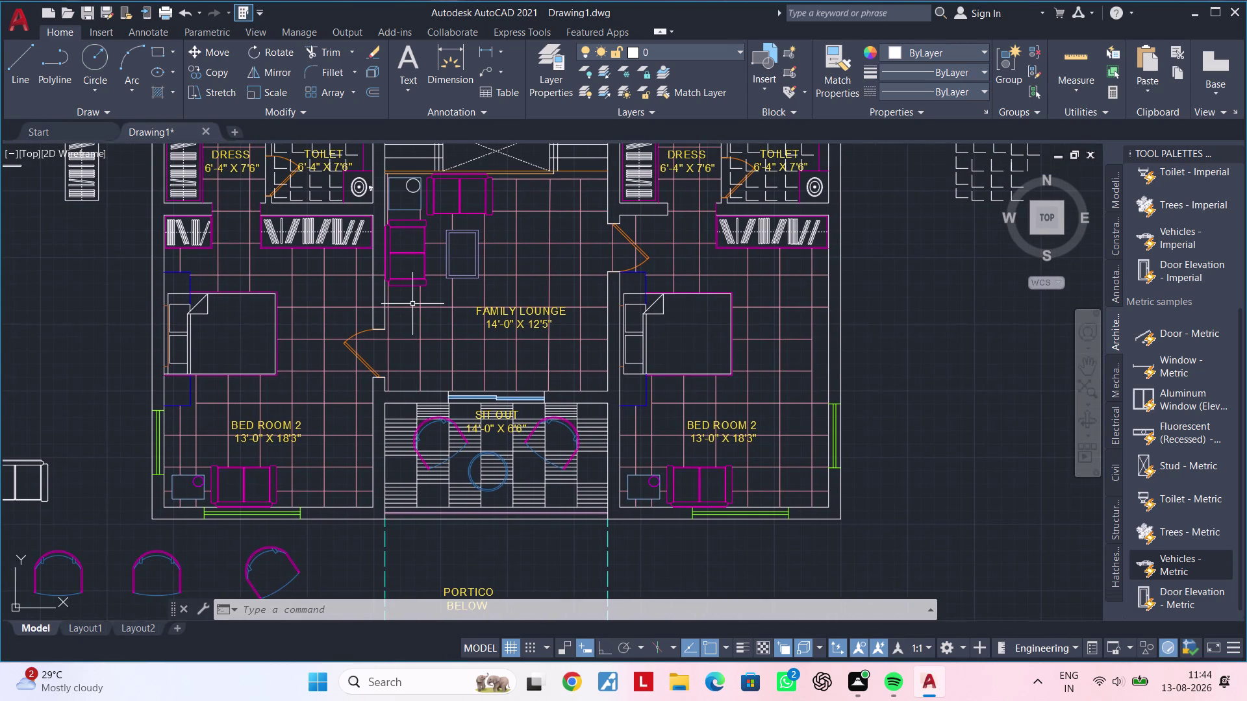
scroll(up, 3)
scroll(down, 3)
middle_drag(412, 303, 329, 303)
middle_drag(380, 309, 313, 323)
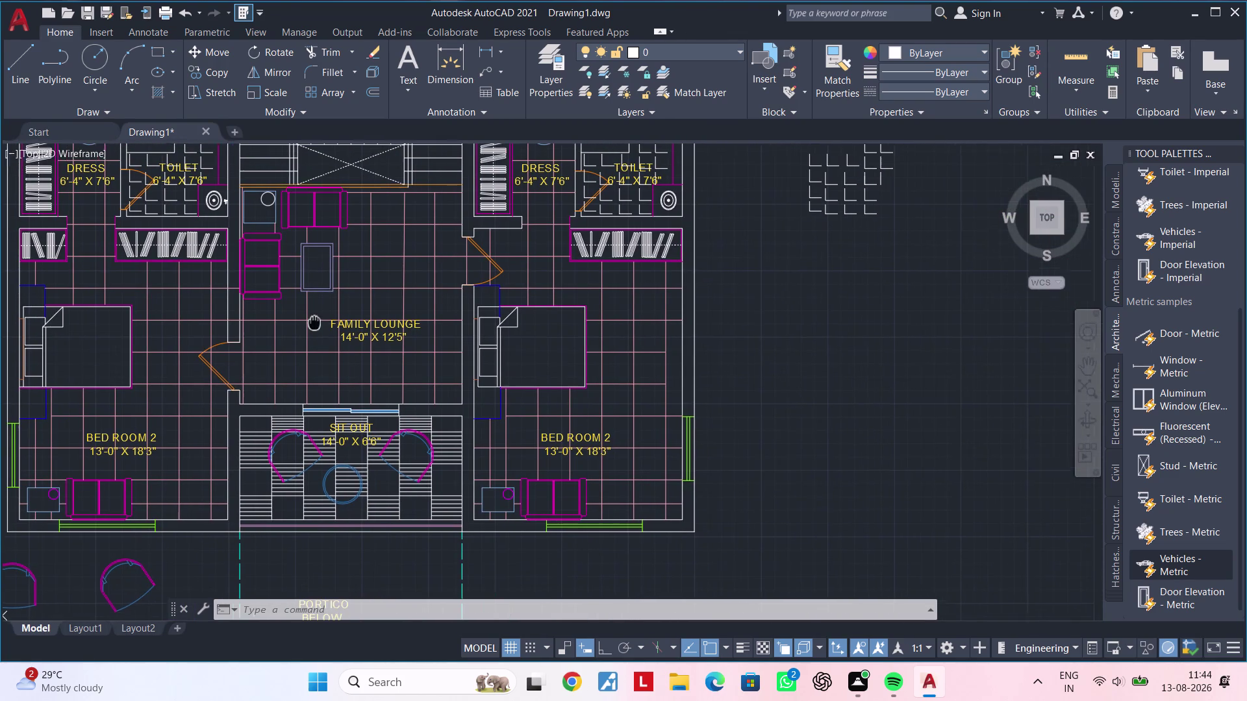
middle_drag(313, 323, 313, 322)
scroll(up, 3)
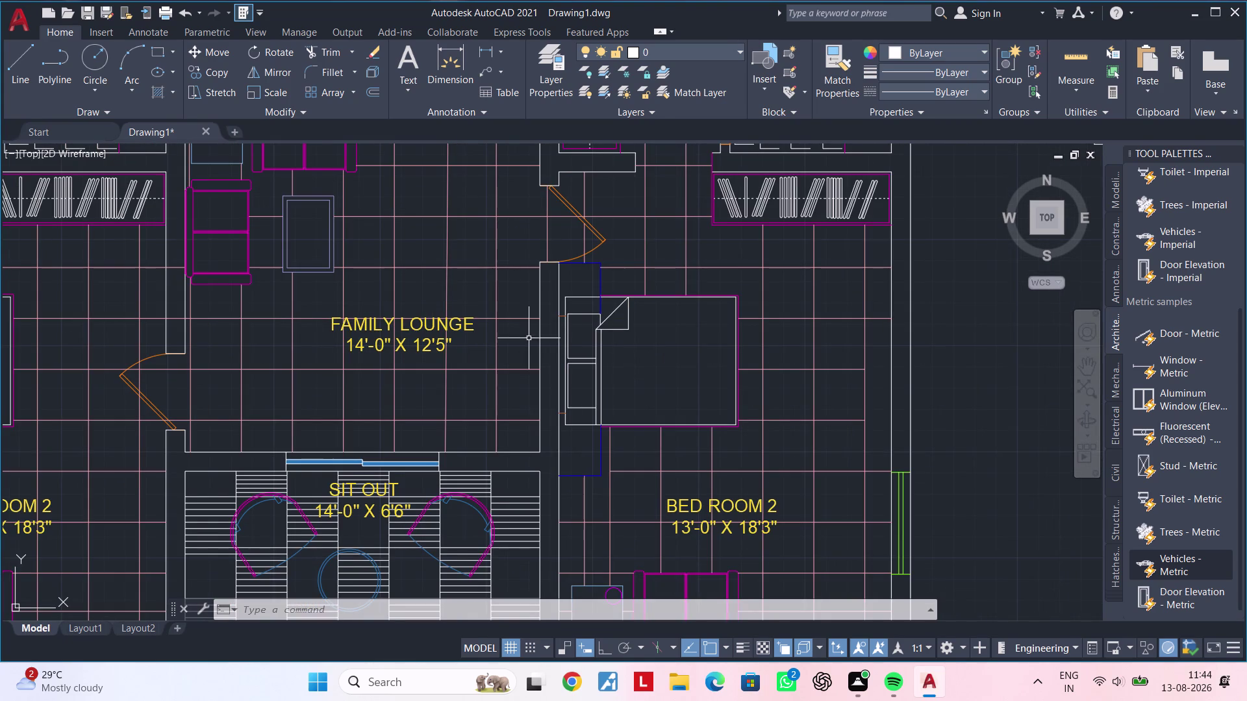
middle_drag(535, 336, 491, 324)
middle_drag(480, 325, 479, 296)
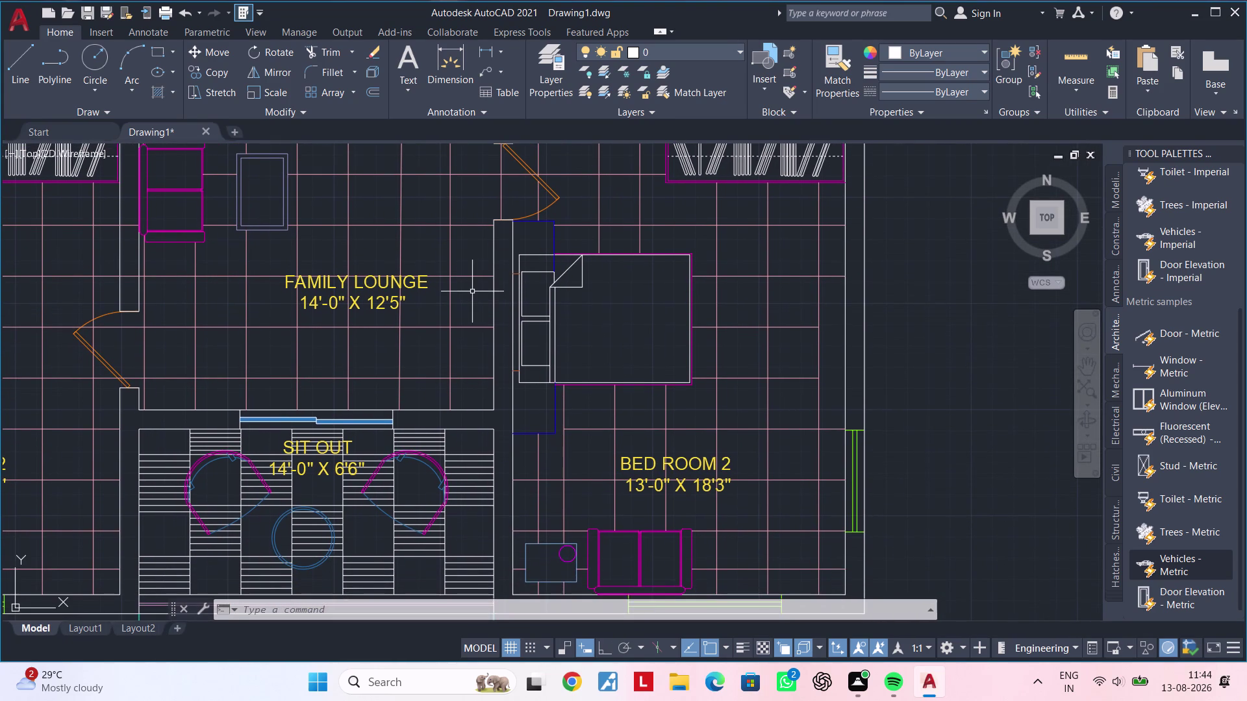
middle_drag(472, 291, 471, 318)
Attempt trimming the lounge's vertical wall lines with fence drags, then cancel.
key(Escape)
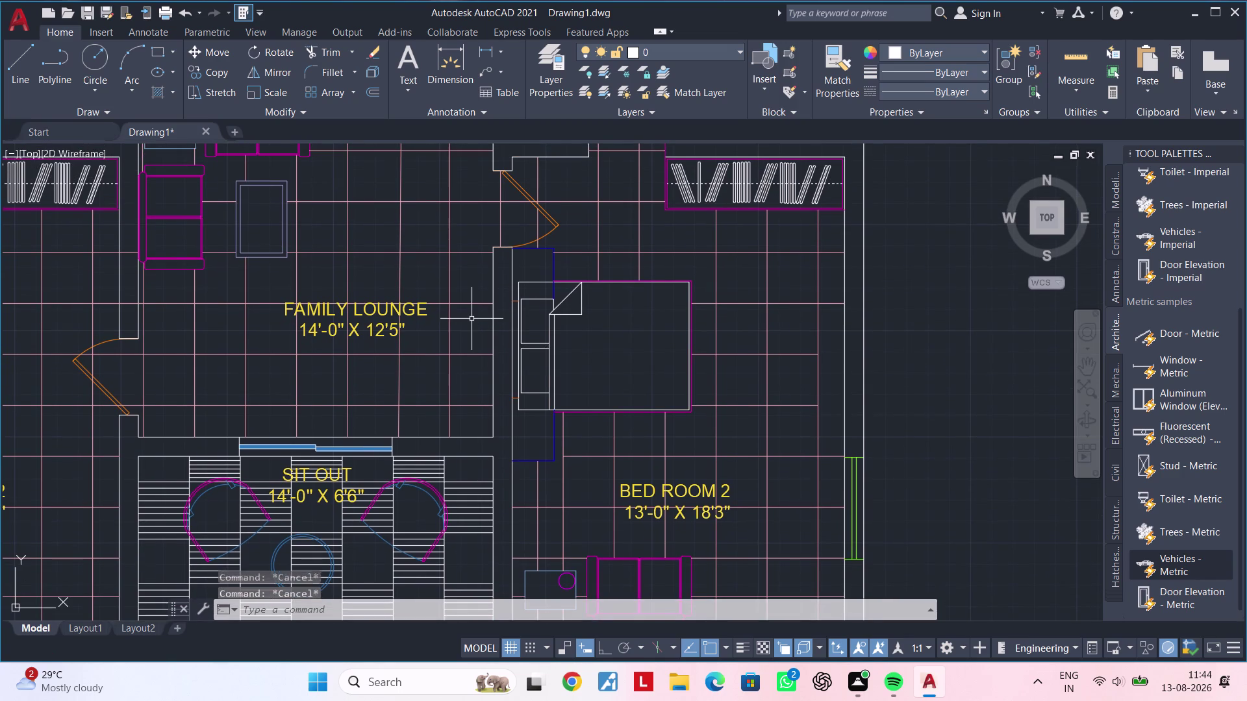
key(Escape)
key(Escape)
key(Escape)
key(t)
key(r)
key(space)
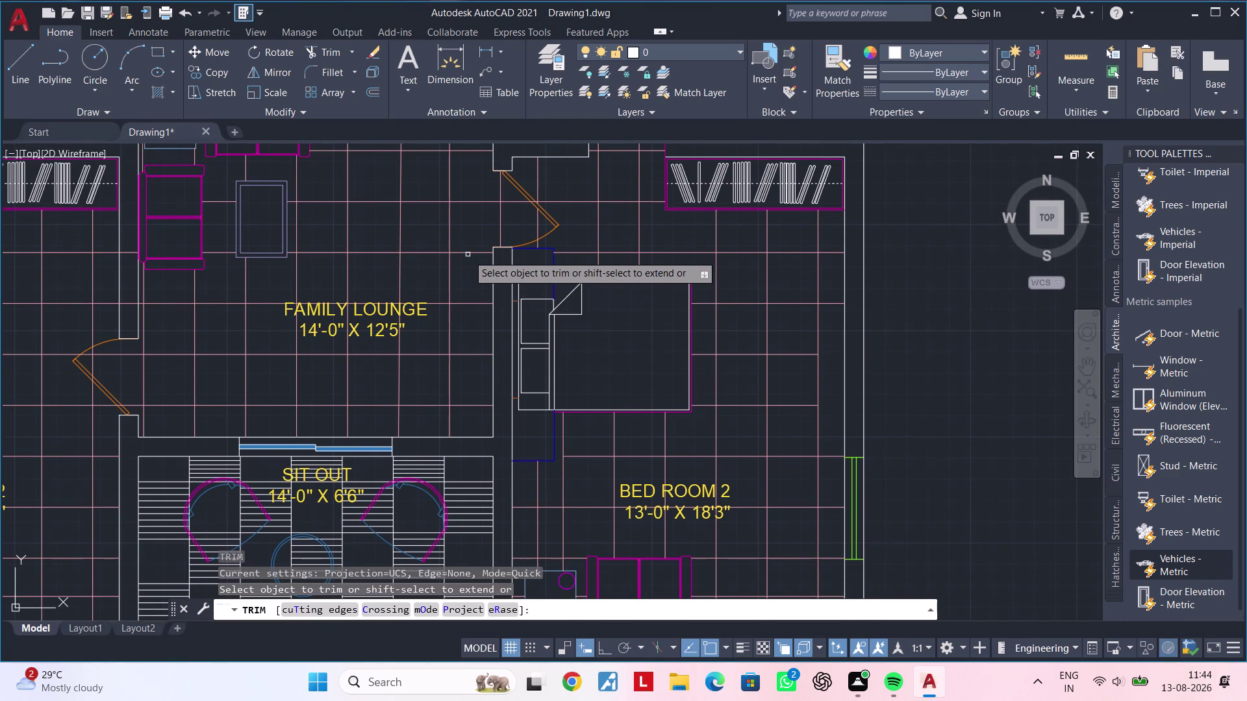
click(467, 290)
drag(467, 299, 468, 387)
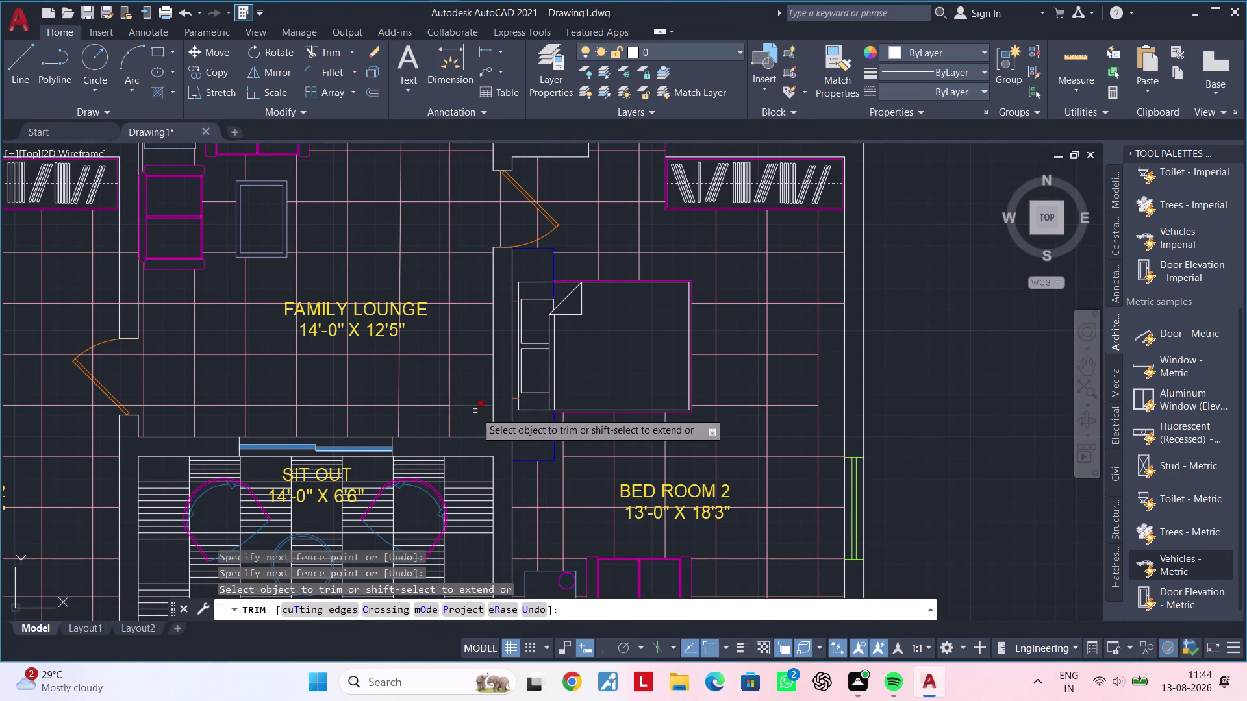
click(475, 413)
drag(475, 413, 475, 398)
drag(476, 388, 482, 321)
click(482, 320)
click(464, 289)
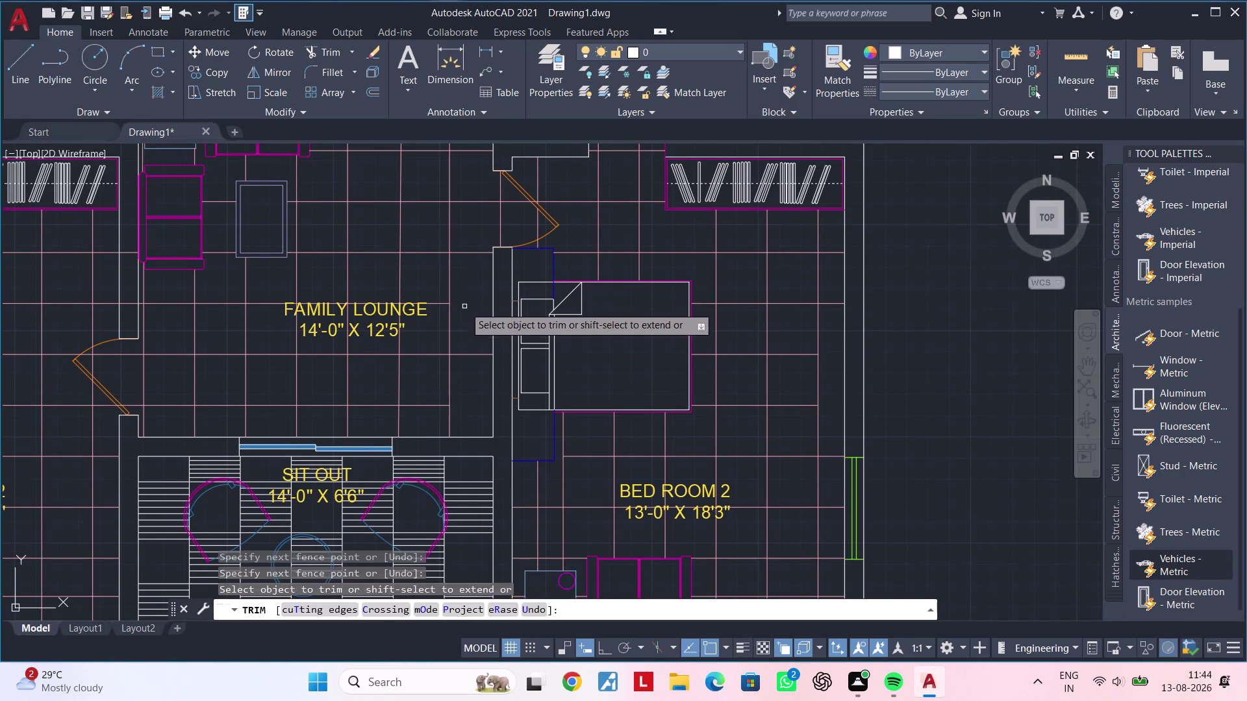
drag(465, 307, 466, 335)
click(466, 356)
double_click(467, 360)
key(Escape)
key(Escape)
key(Escape)
key(Escape)
key(Escape)
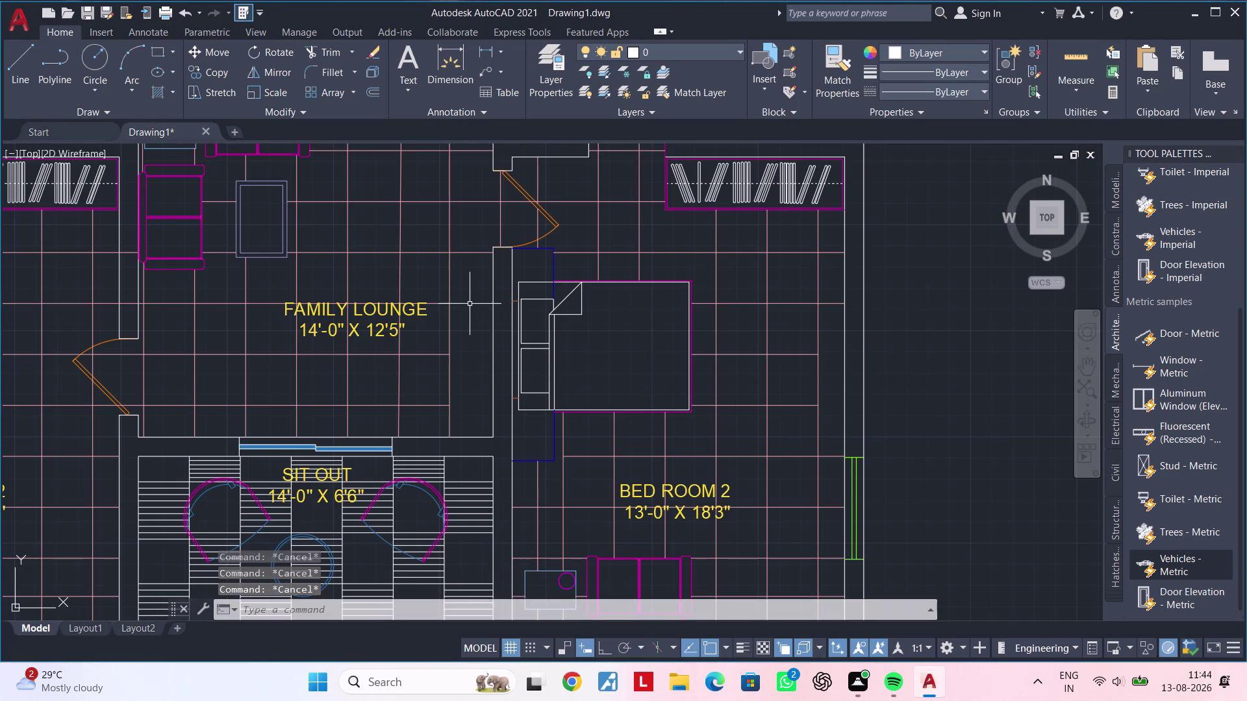
Start an offset (OF) in the lounge and cancel it.
key(Escape)
key(Escape)
key(Escape)
key(Escape)
middle_drag(469, 303, 464, 286)
key(Escape)
key(Escape)
key(Escape)
key(Escape)
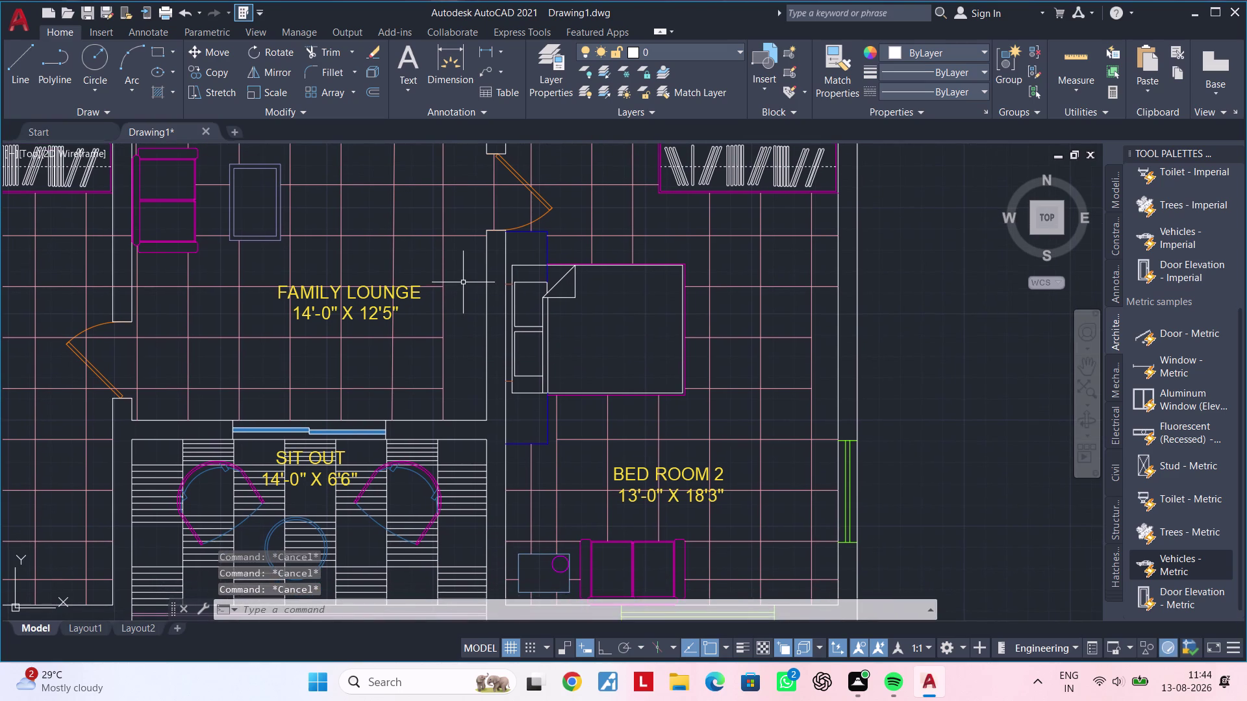
key(Escape)
text(of)
key(space)
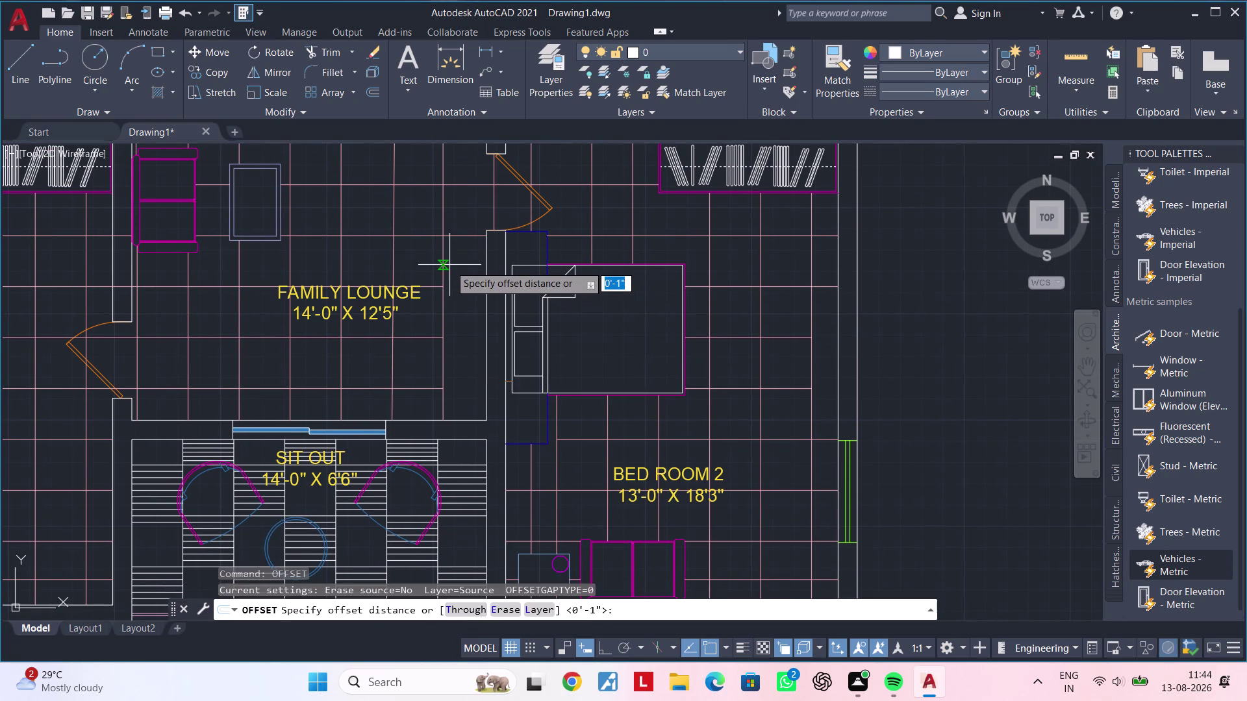
key(Escape)
Try another trim near the top of the lounge and cancel it.
key(Escape)
key(Escape)
key(Escape)
key(t)
key(r)
key(space)
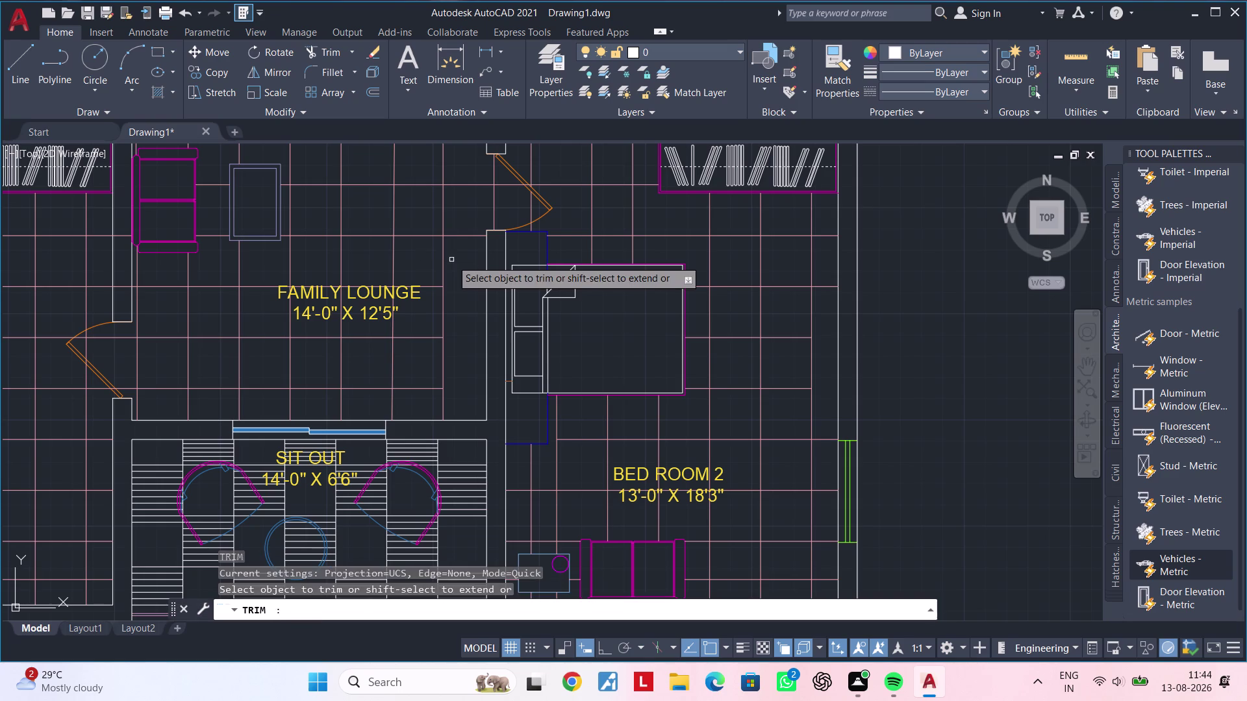
double_click(445, 252)
key(Escape)
key(Escape)
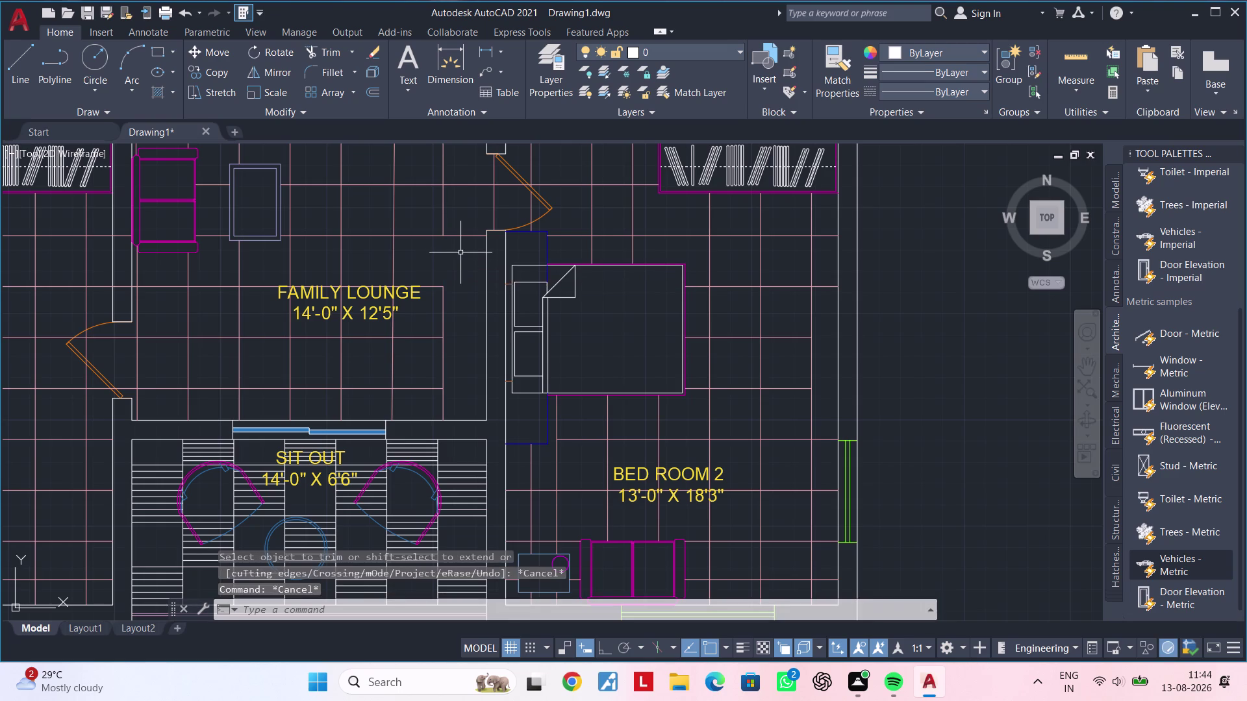
Draw a trial line near the lounge's top and cancel it.
text(l)
key(space)
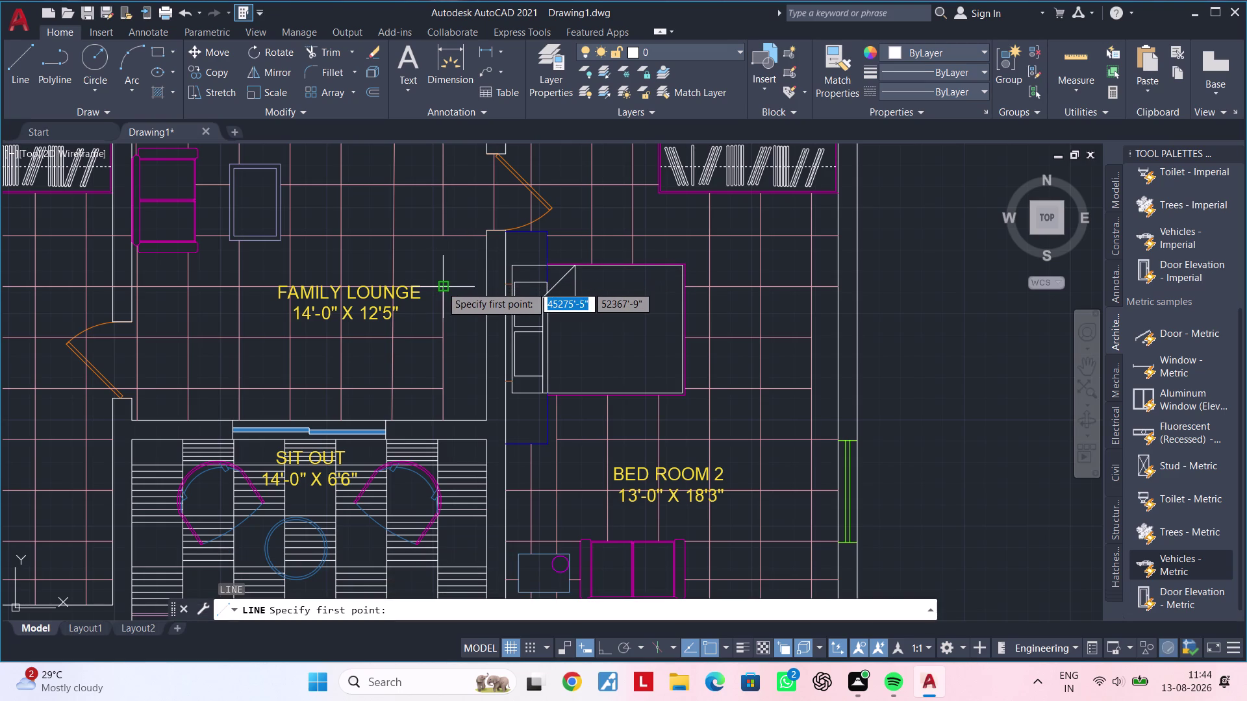
click(441, 286)
click(444, 238)
key(Escape)
key(Escape)
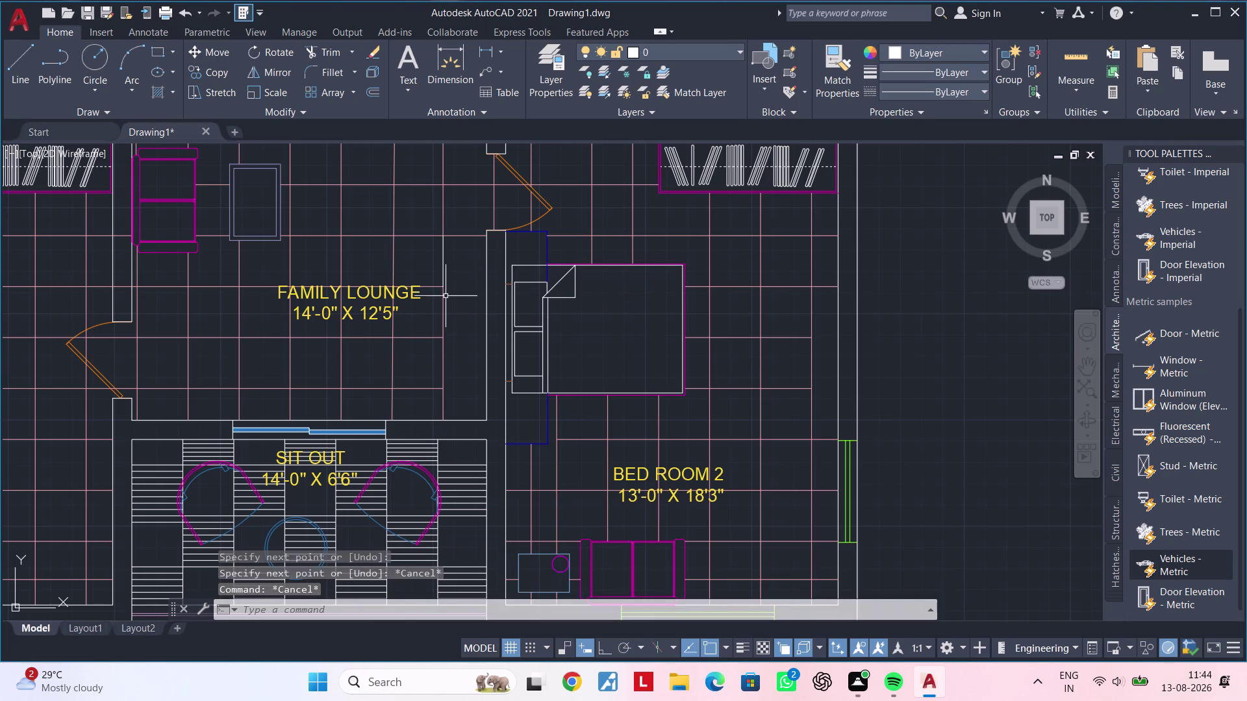
Delete the short vertical line in the lounge and try stretching the wall line's end.
click(443, 303)
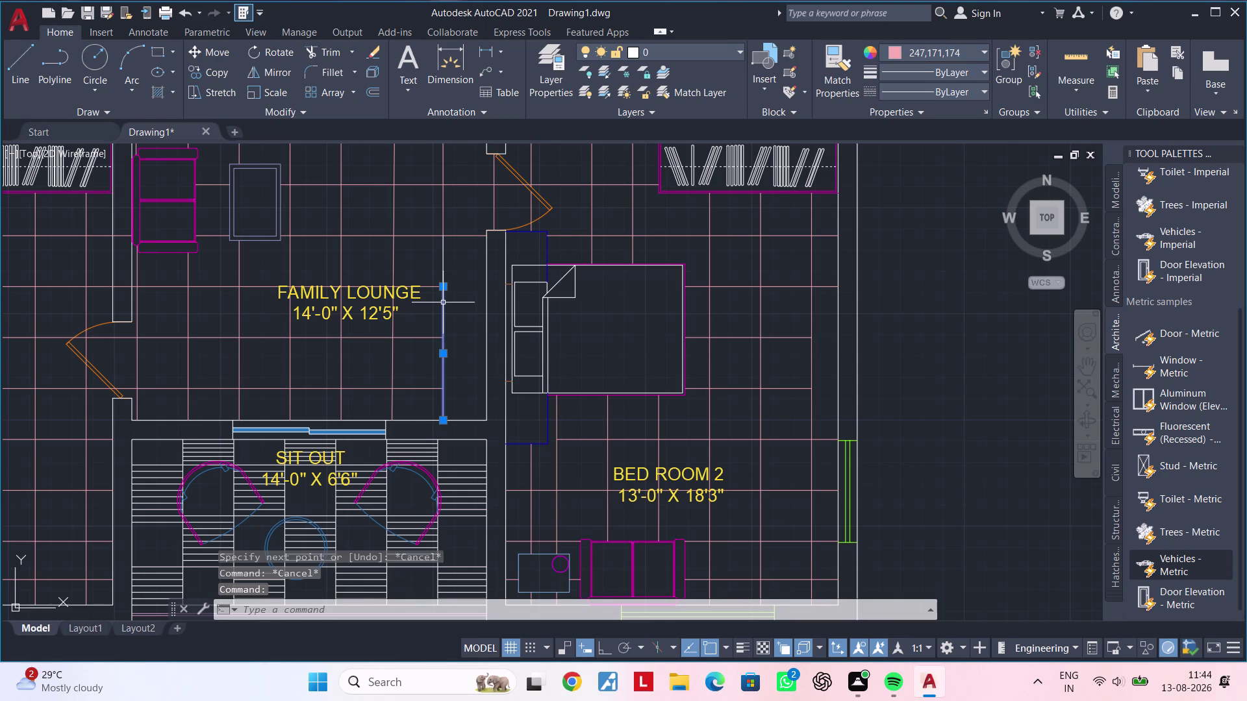
key(Delete)
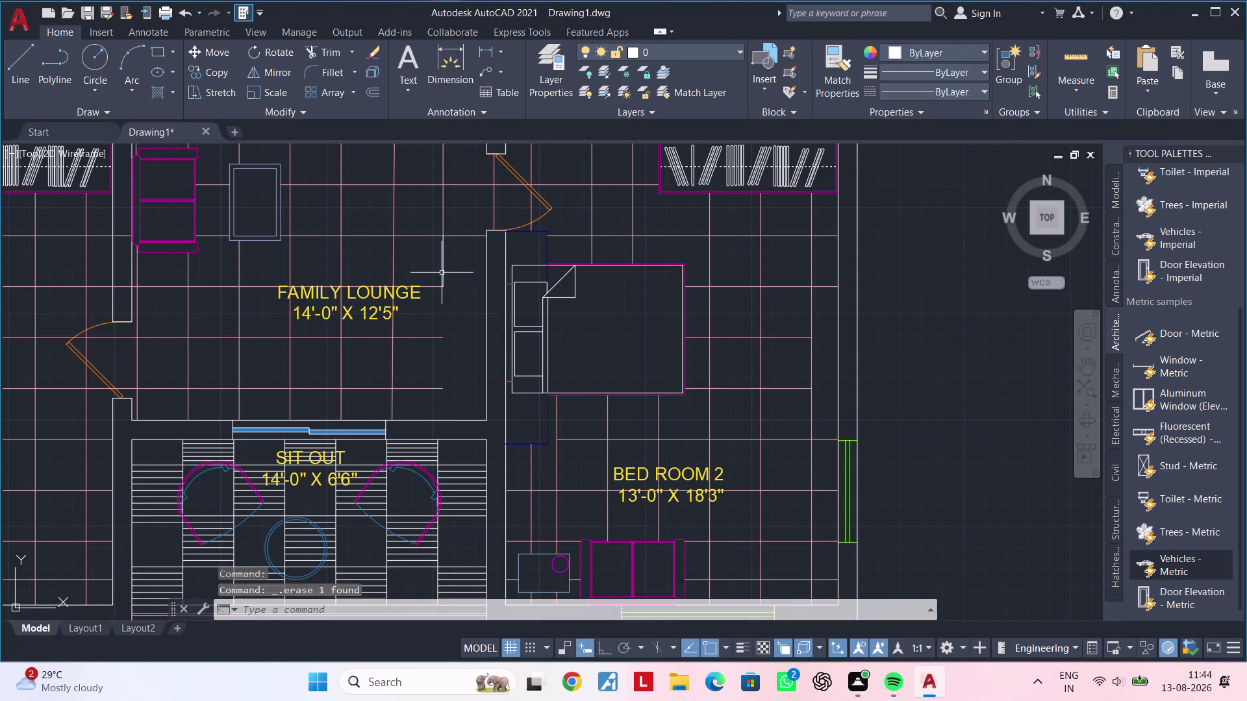
click(442, 271)
double_click(444, 291)
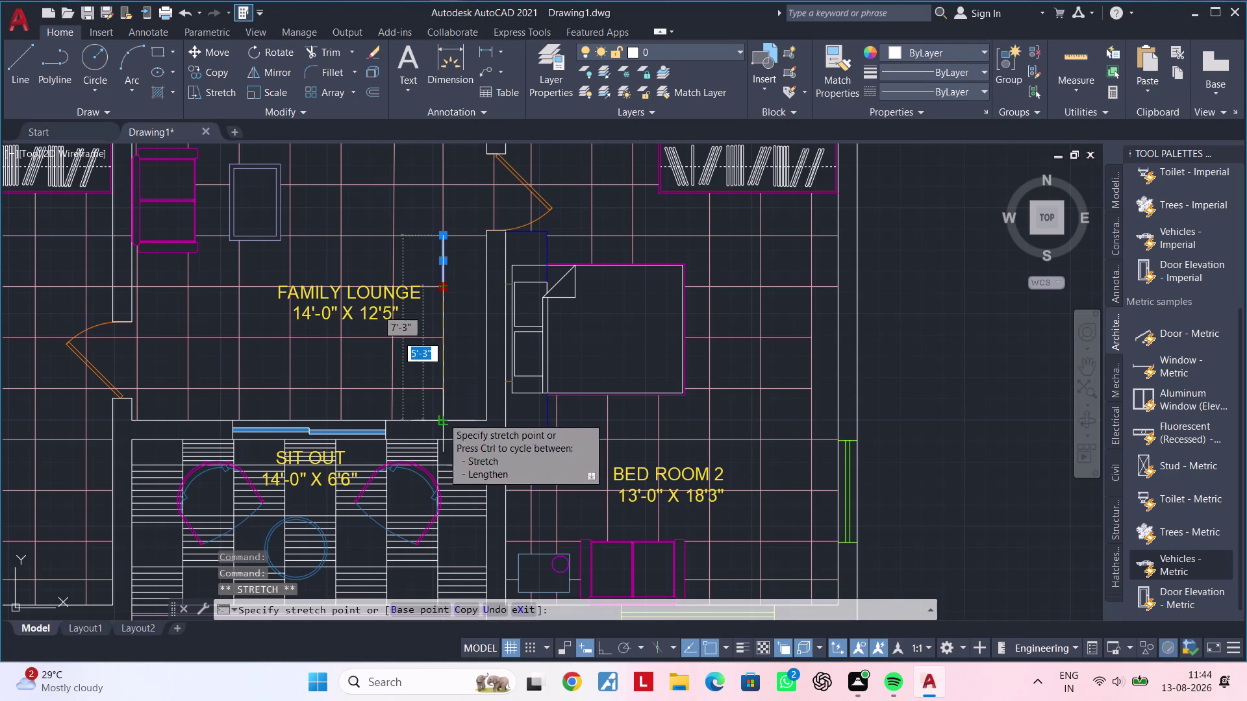
click(443, 417)
key(Escape)
key(Escape)
key(Escape)
key(Escape)
key(Escape)
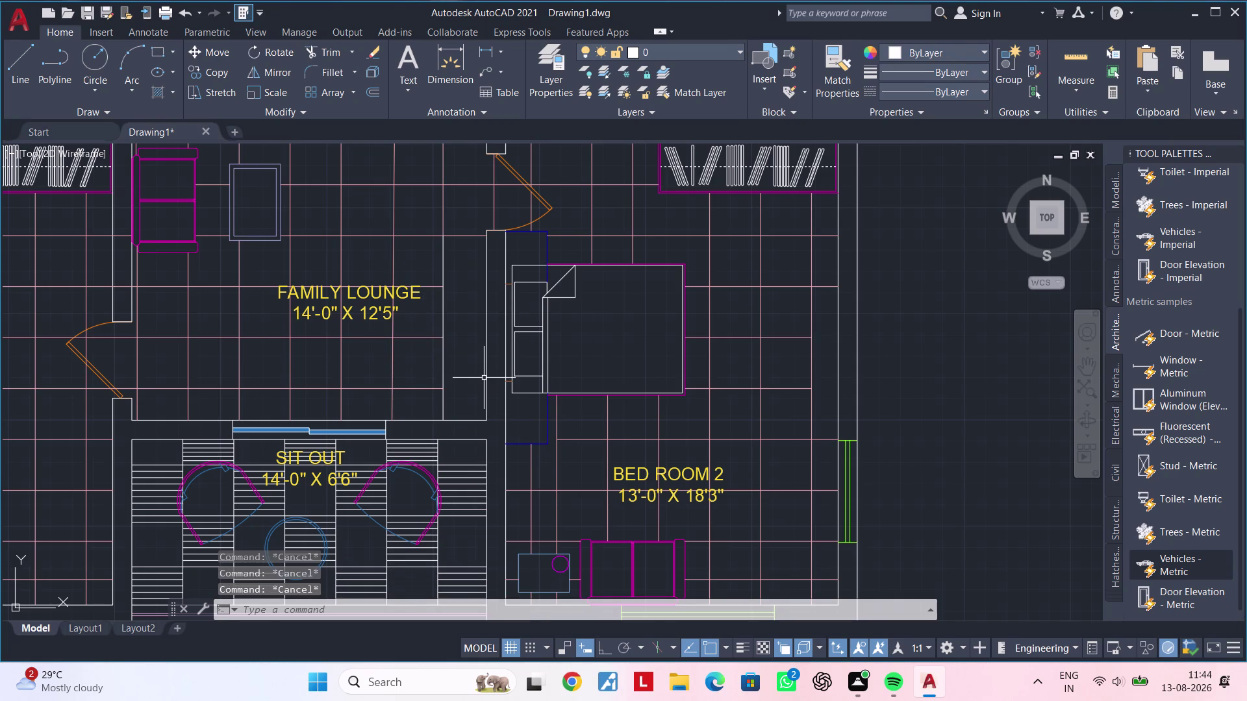
key(Escape)
key(Escape)
Abandon a trim on a horizontal wall line and start a line above the lounge.
key(t)
text(r)
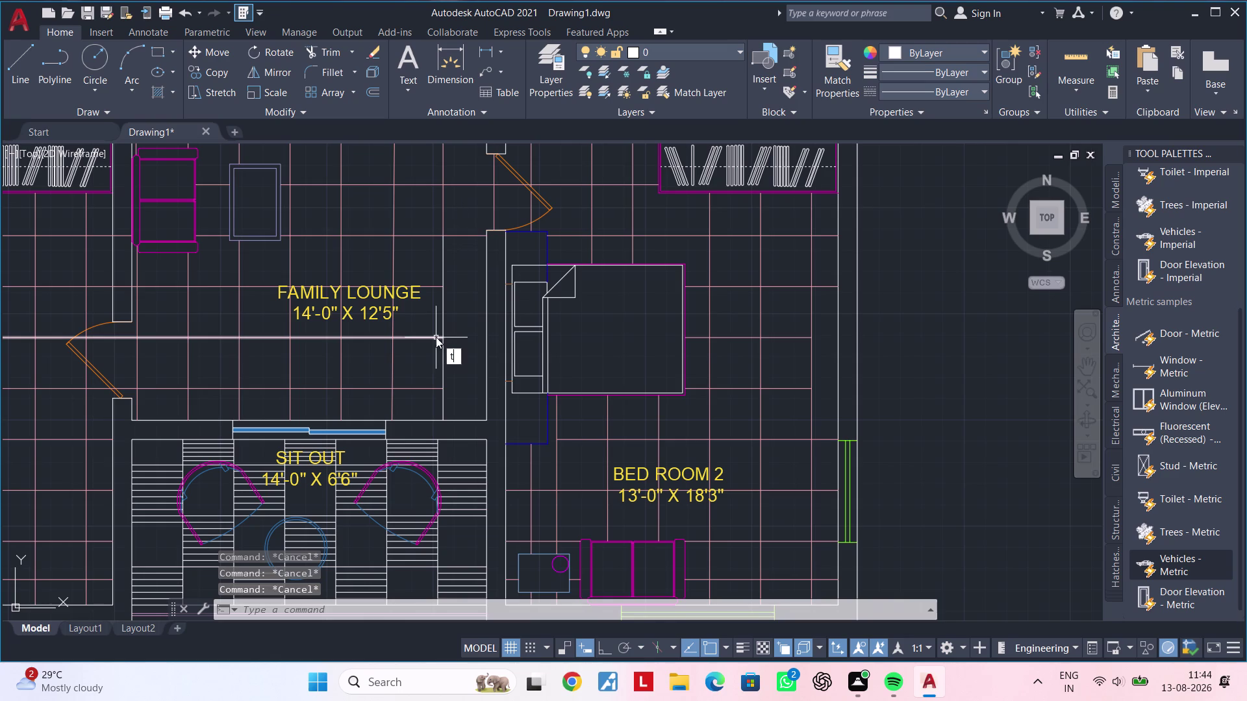
key(space)
click(471, 238)
key(Escape)
key(Escape)
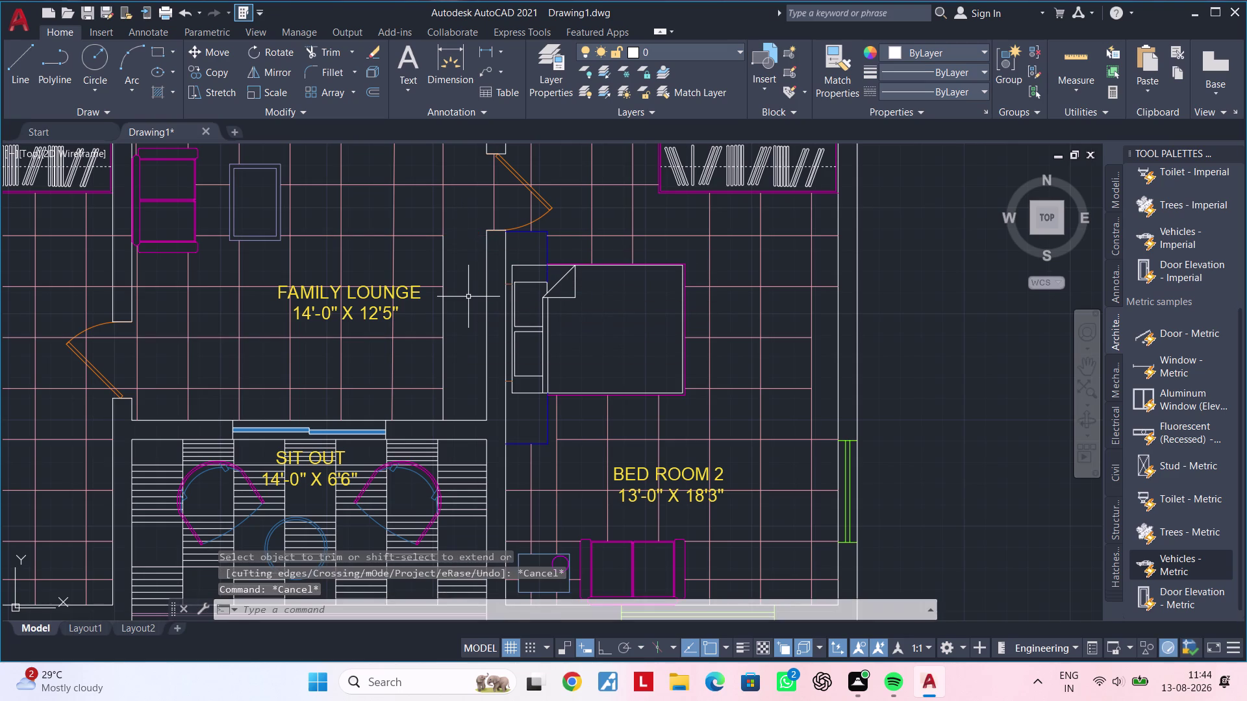
text(l)
key(space)
click(441, 241)
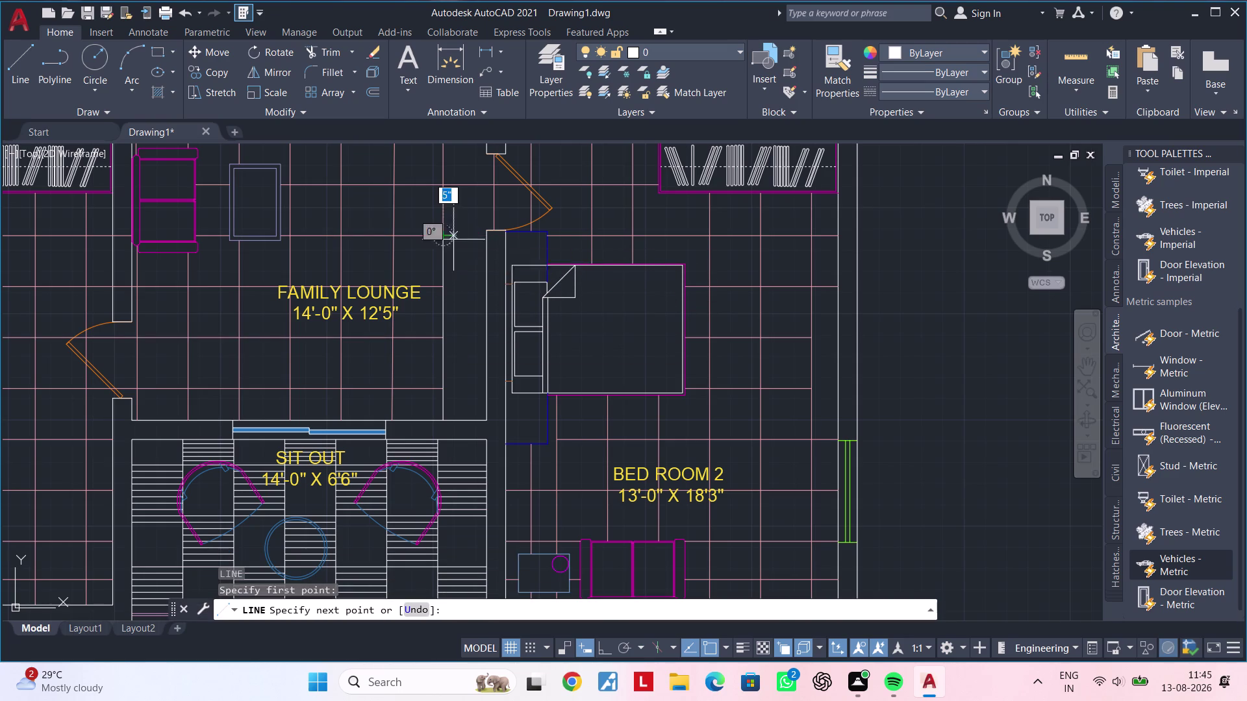
Cancel the unfinished line and pan to frame the Family Lounge walls.
click(486, 238)
key(Escape)
key(Escape)
key(Escape)
middle_drag(468, 299, 456, 290)
key(Escape)
key(Escape)
Try a 1-inch offset of the lounge's right wall, then abandon it.
text(of)
key(space)
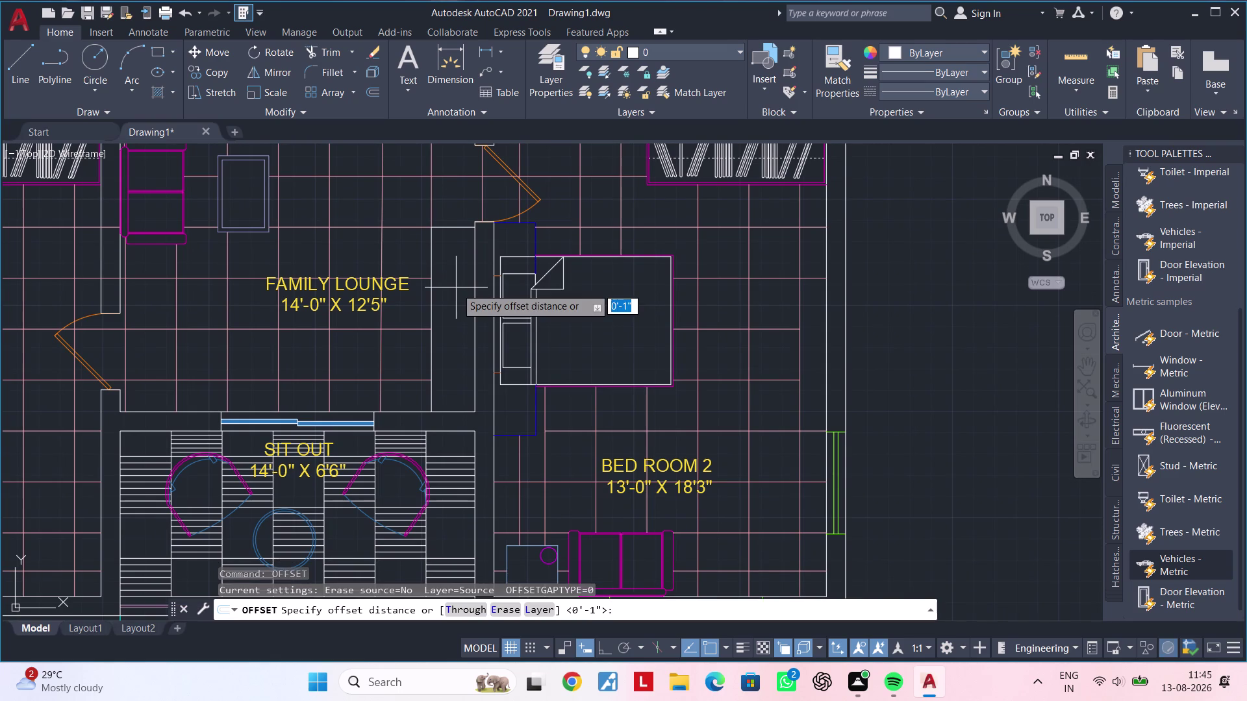
text(1")
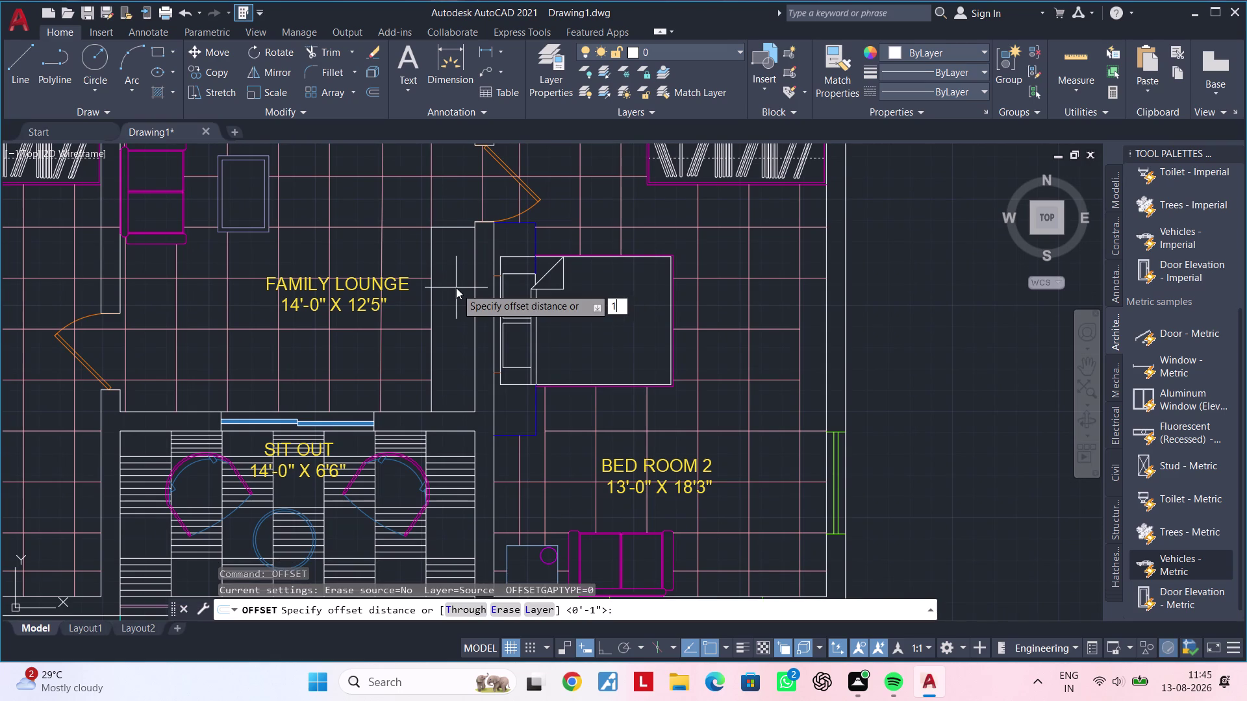
key(Return)
click(431, 291)
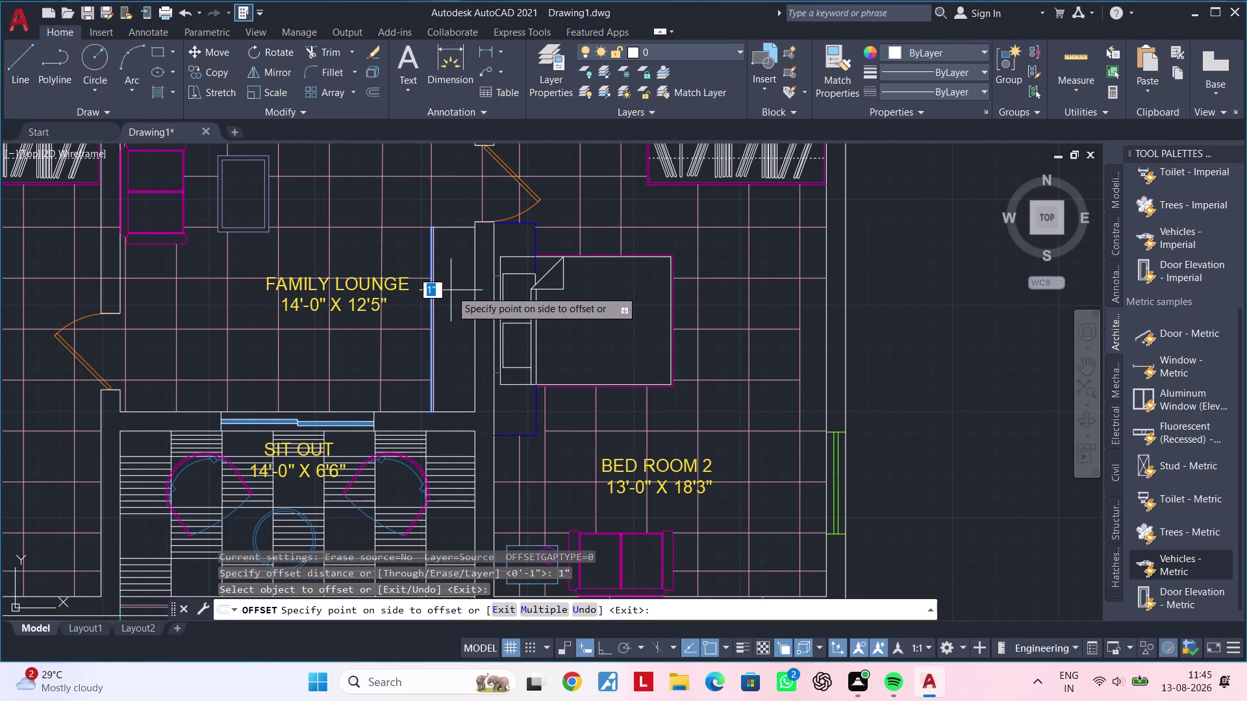
key(Escape)
key(Escape)
key(Escape)
Offset the lounge's right and bottom wall lines 2 inches inward.
text(of 2)
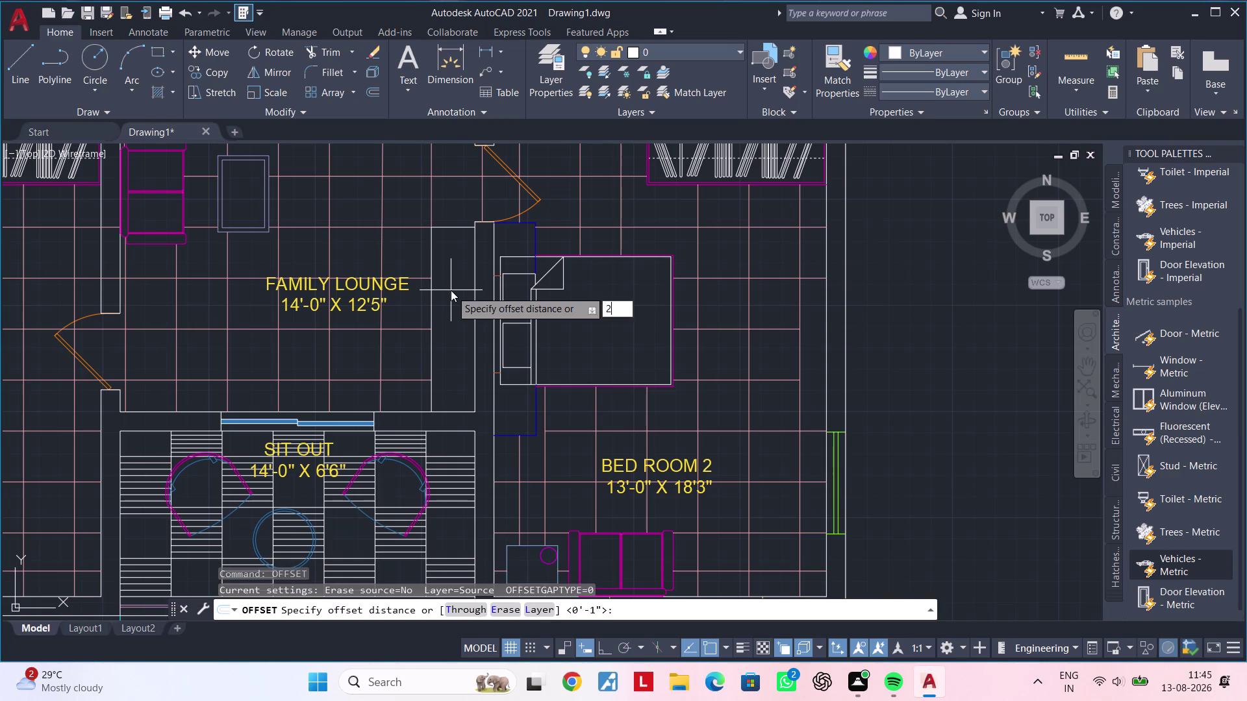
text(")
key(Return)
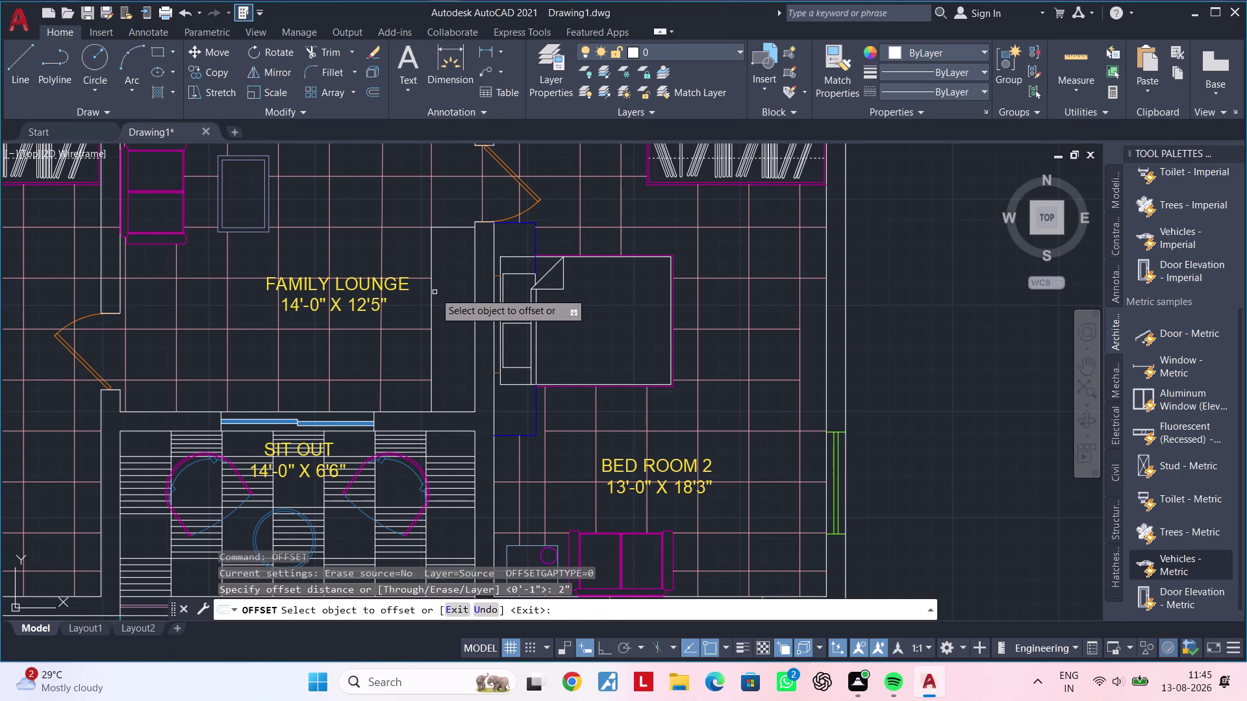
click(431, 294)
click(472, 288)
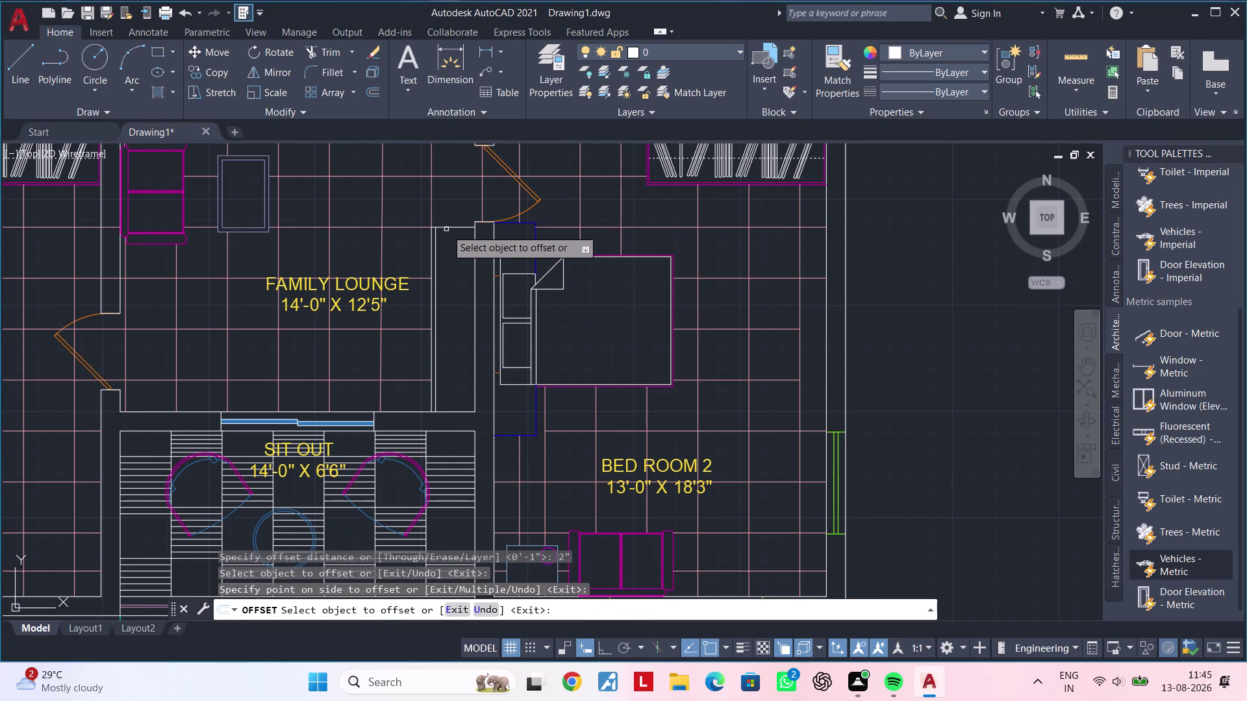
double_click(448, 228)
double_click(447, 256)
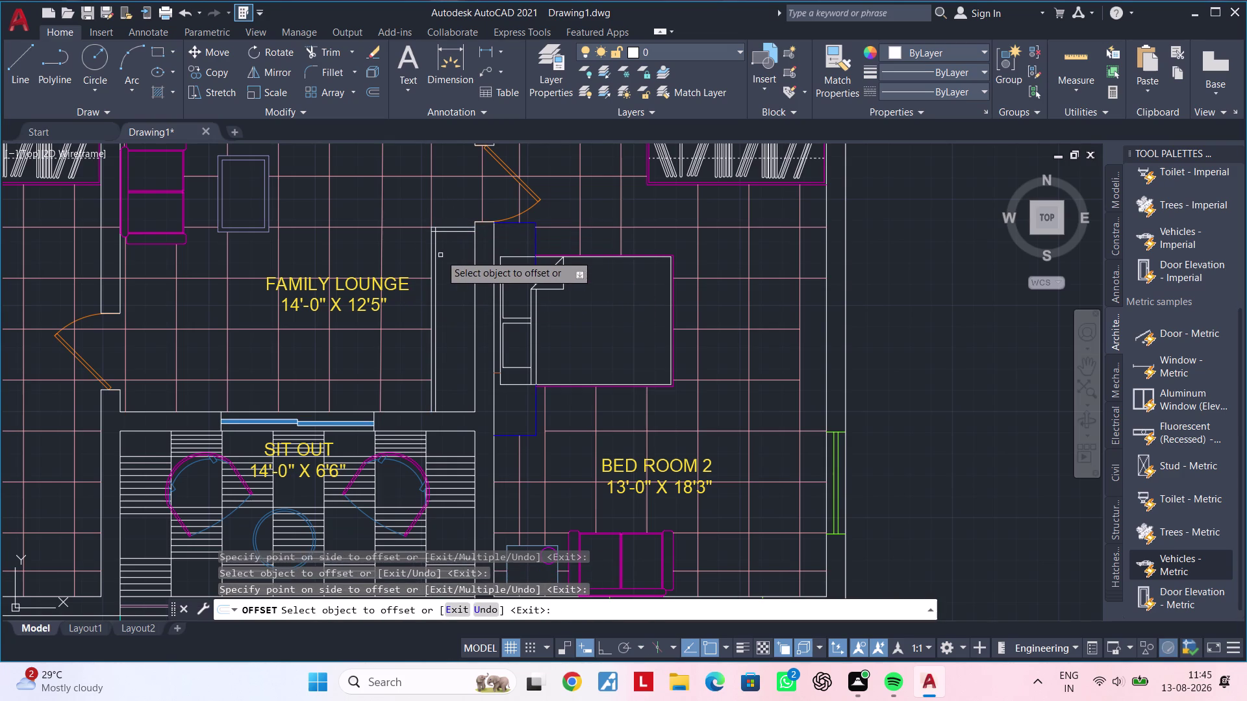
click(452, 411)
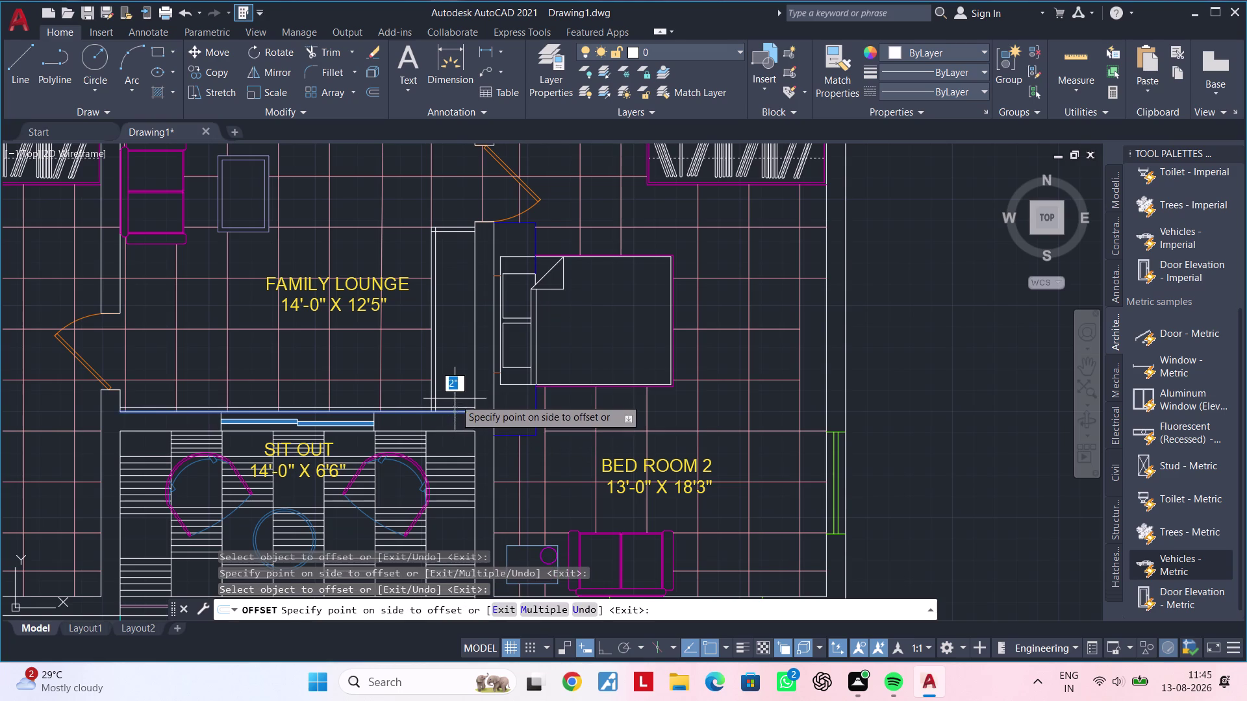
click(454, 398)
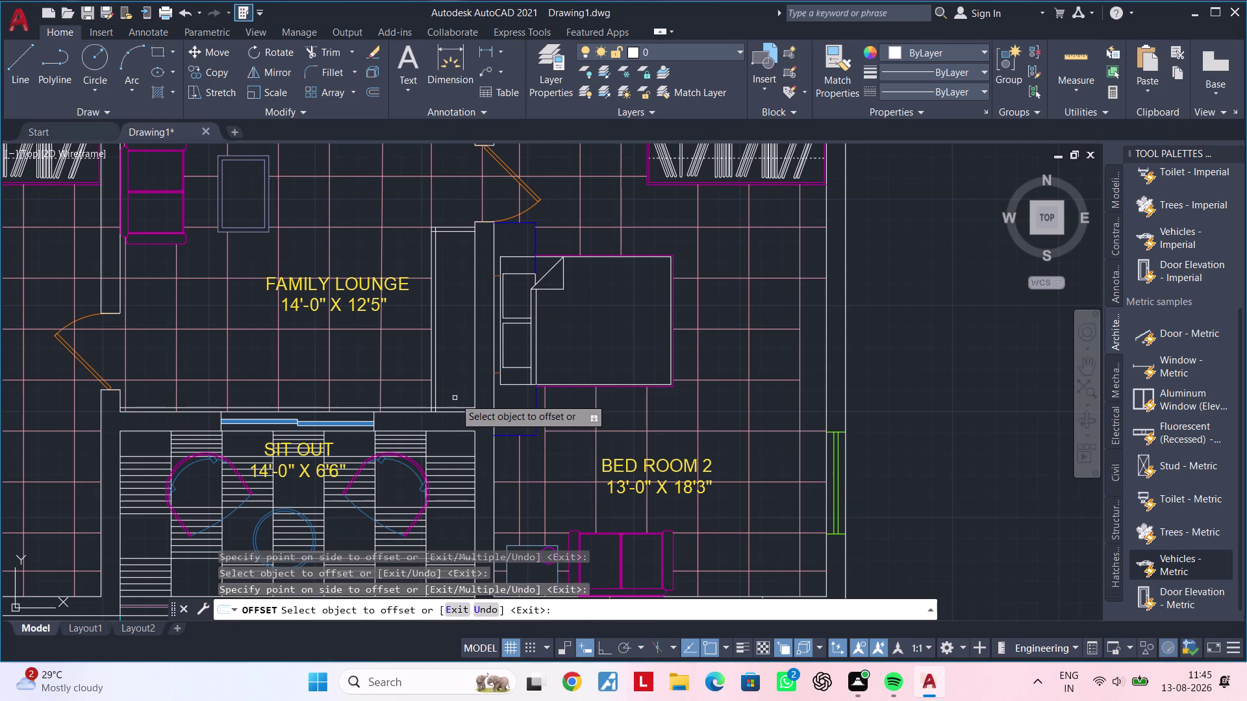
key(Escape)
key(Escape)
key(Escape)
scroll(up, 3)
middle_drag(447, 403, 458, 394)
key(Escape)
key(Escape)
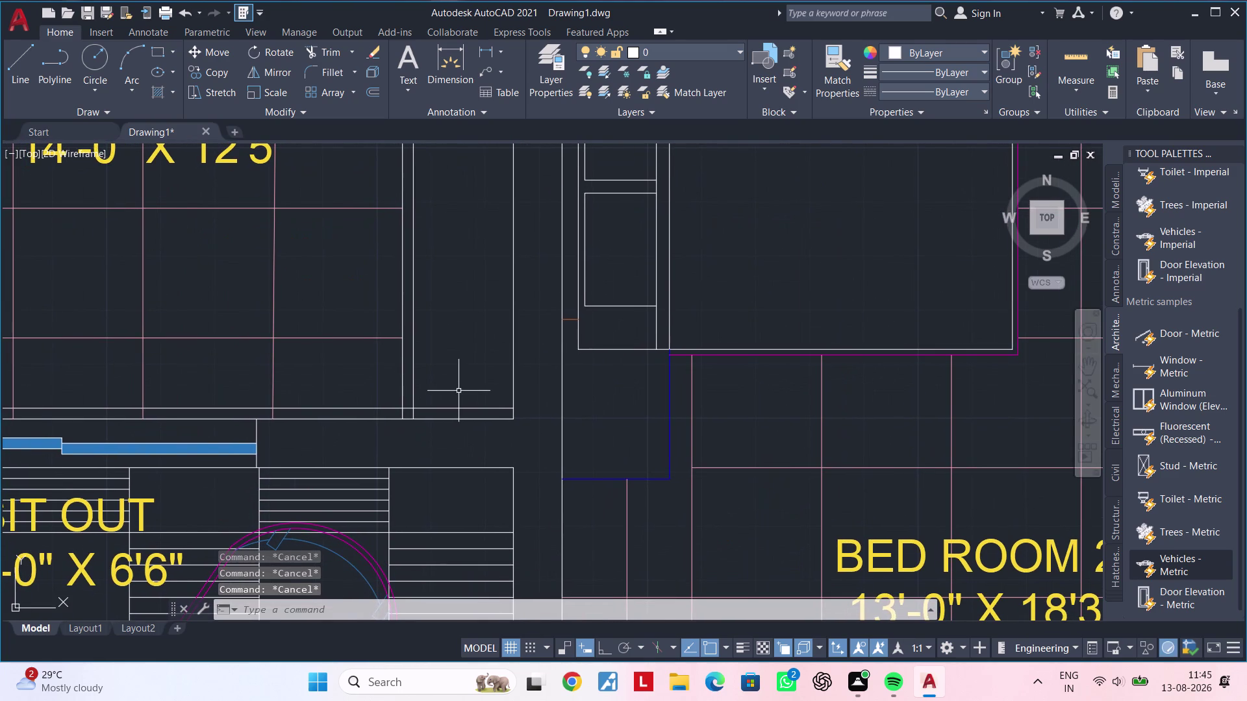
text(tr)
key(space)
scroll(up, 3)
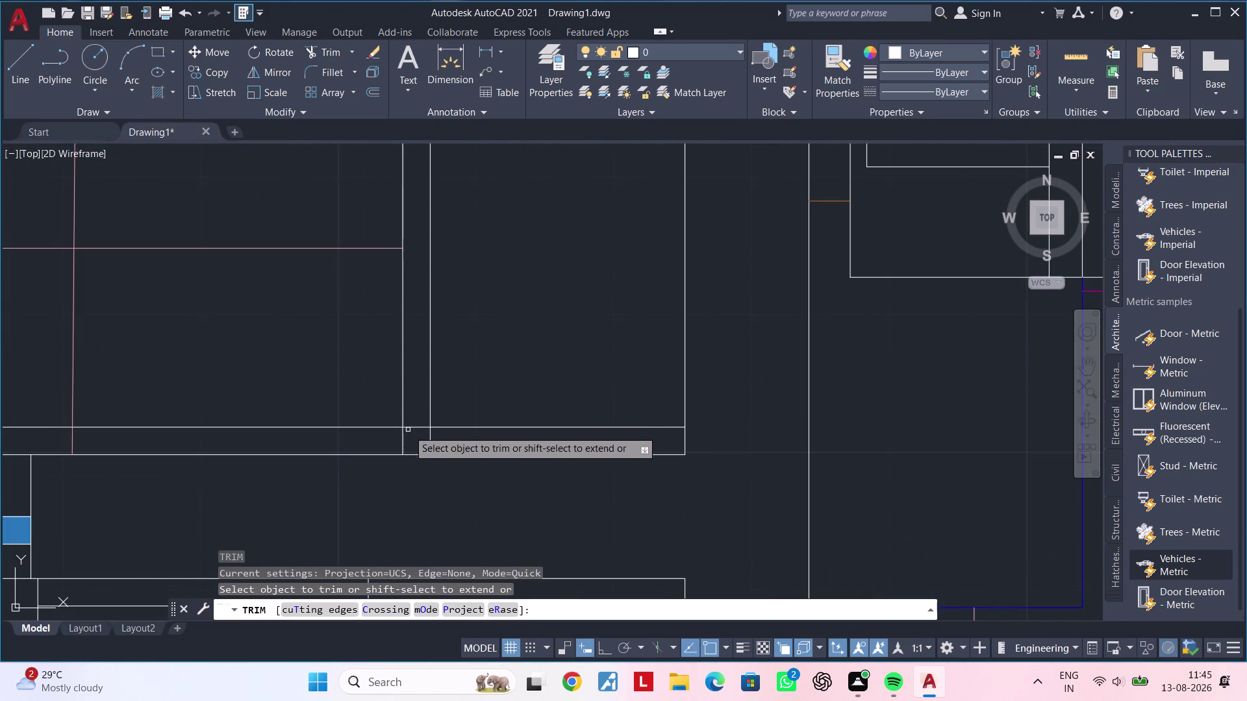
click(415, 429)
key(Escape)
key(Escape)
click(357, 429)
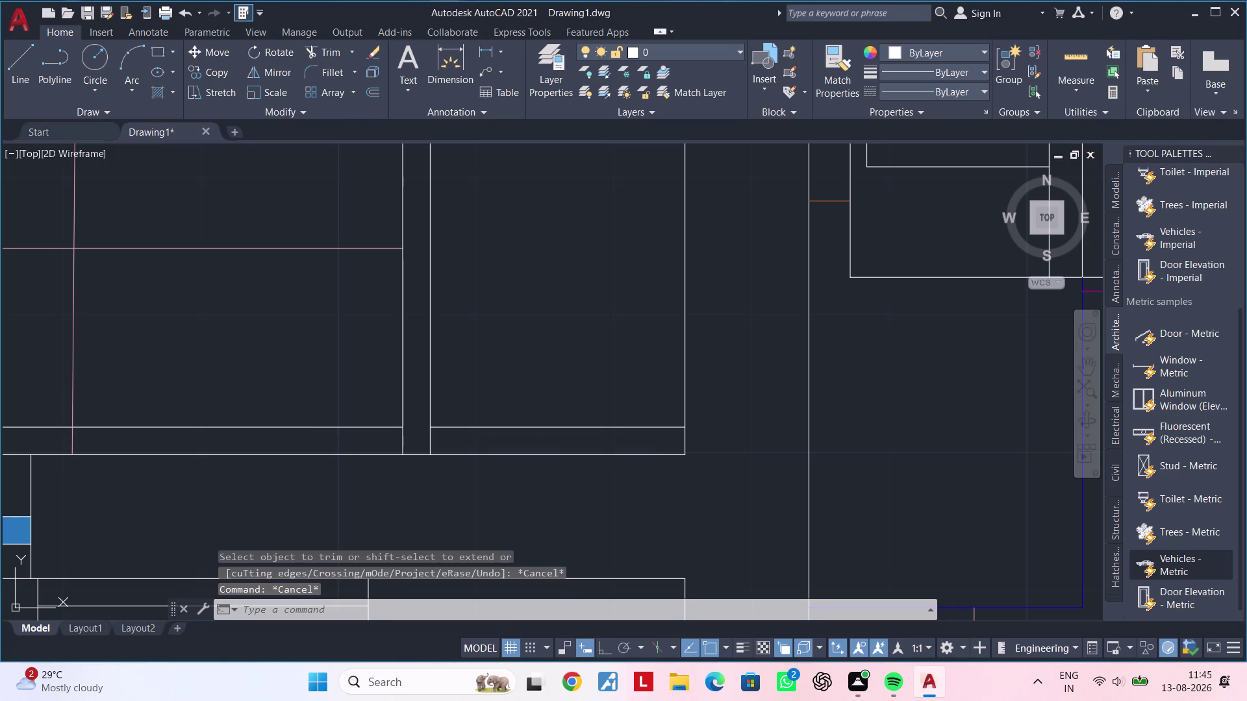
key(Delete)
scroll(down, 3)
scroll(down, 3)
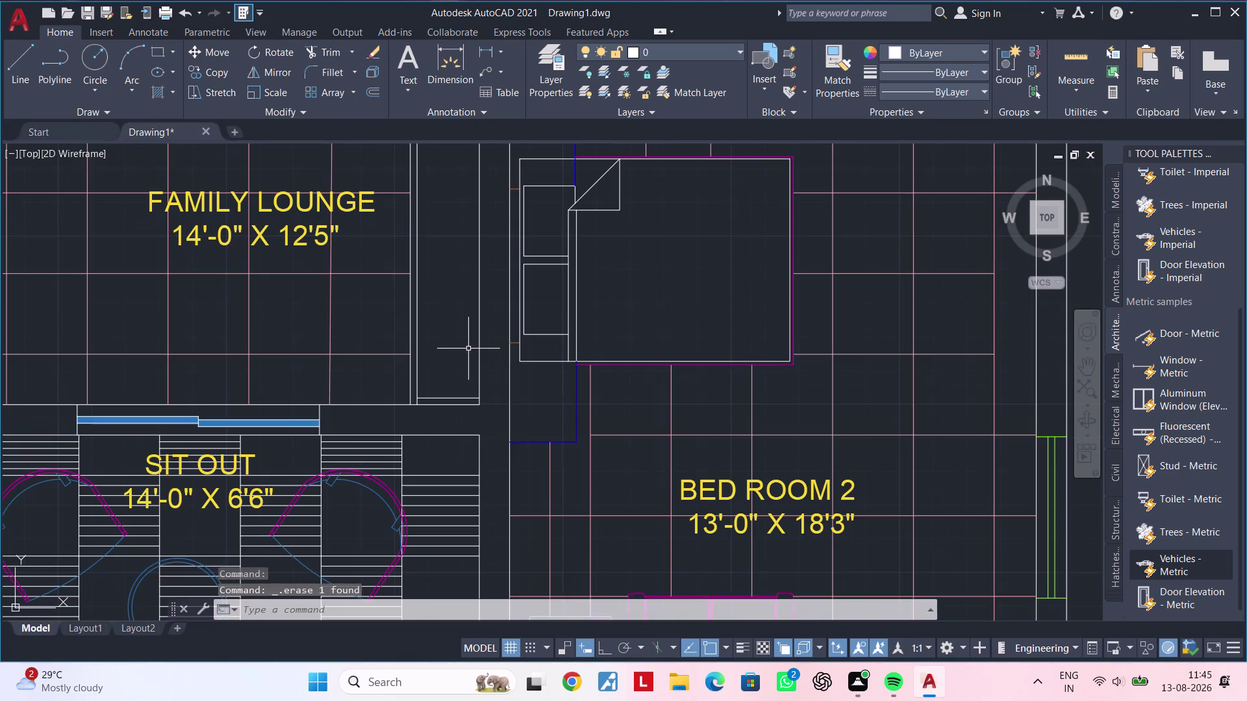
middle_drag(469, 350, 452, 369)
middle_drag(438, 373, 434, 337)
scroll(up, 3)
key(Escape)
key(Escape)
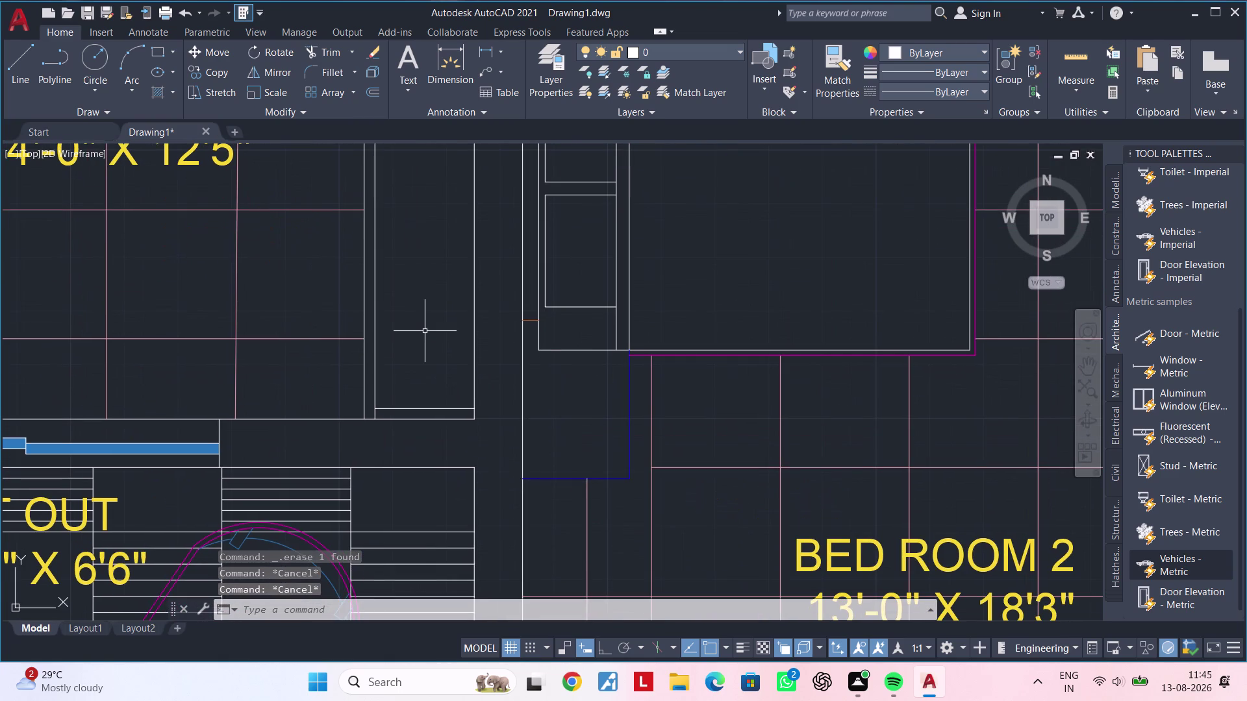
text(f)
key(space)
scroll(up, 3)
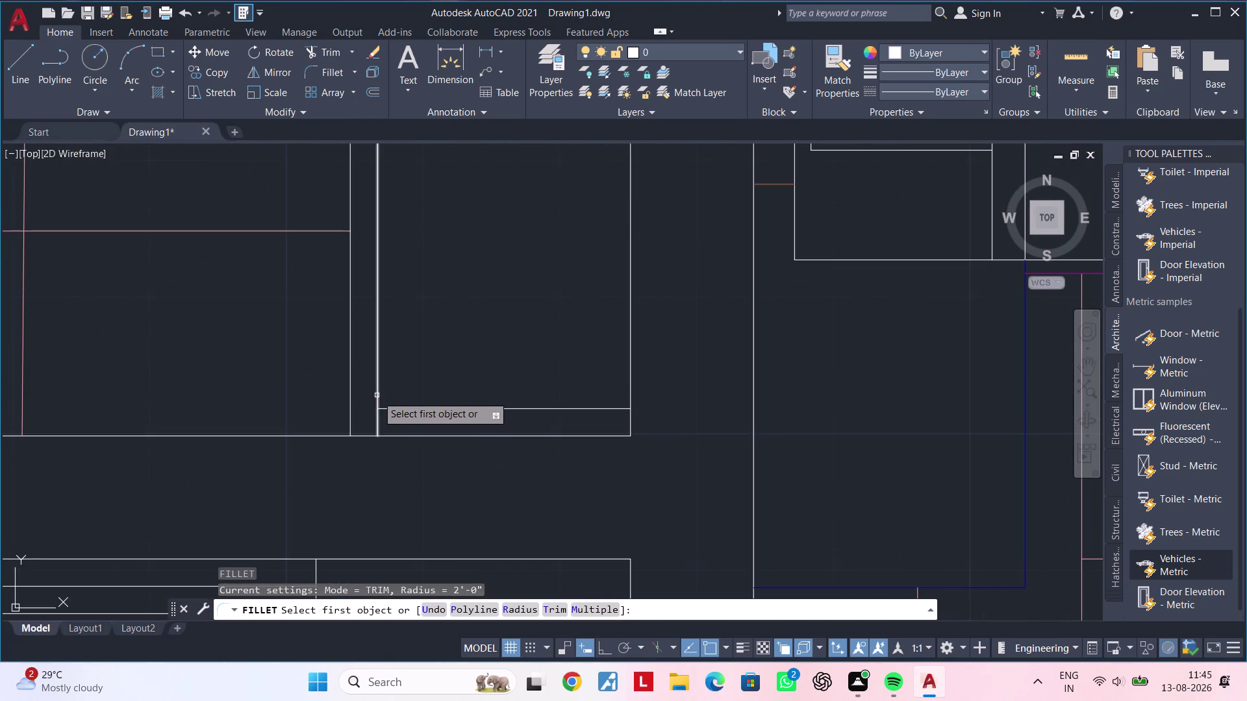
click(376, 395)
double_click(384, 409)
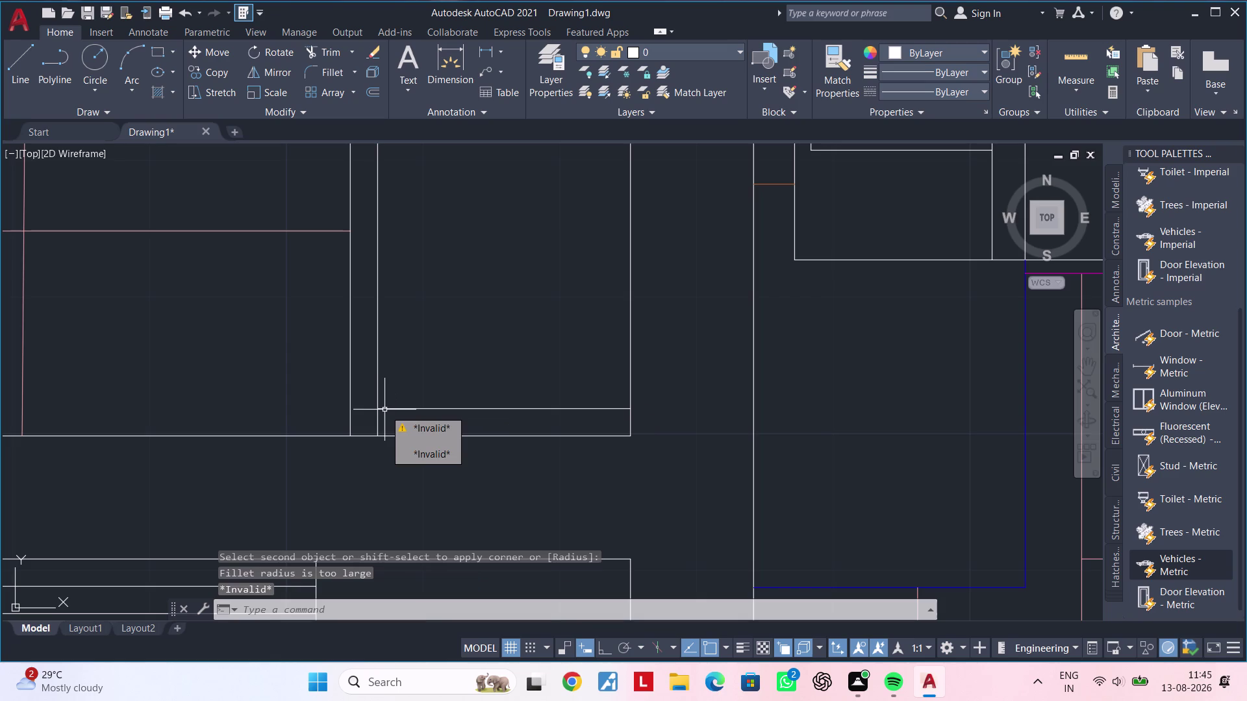
key(Escape)
key(Escape)
key(Escape)
key(Escape)
key(Escape)
key(f)
key(space)
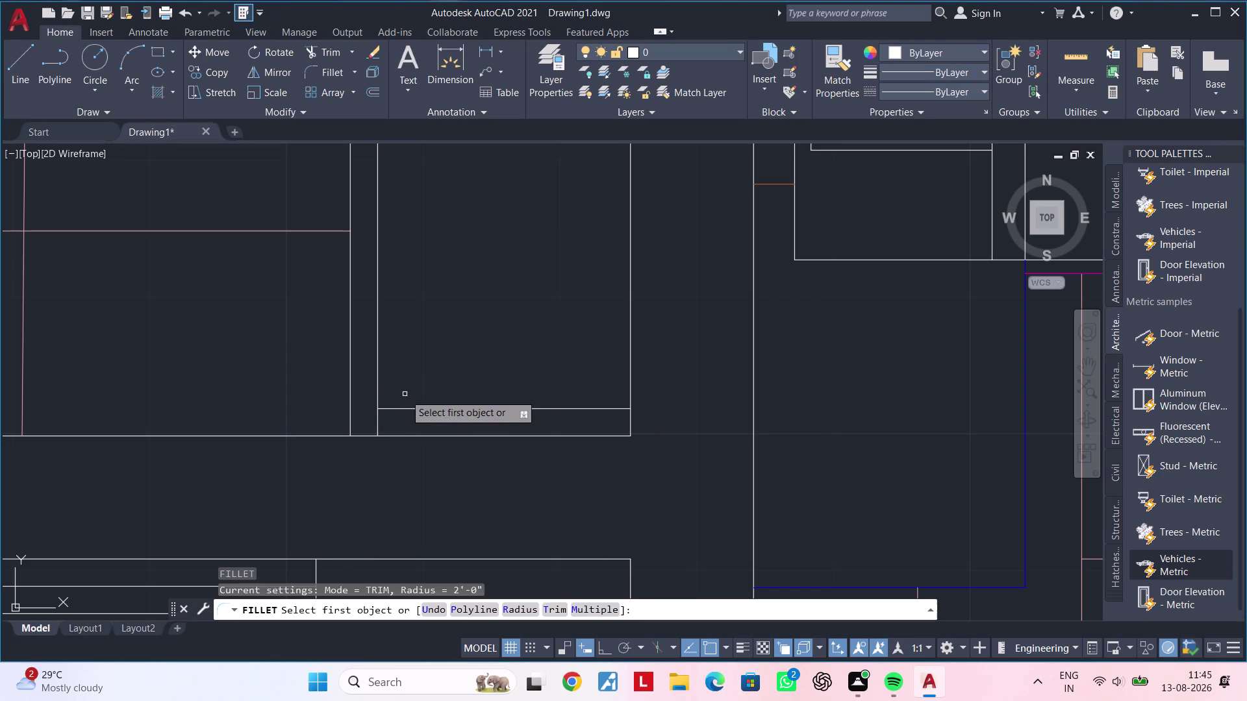
click(547, 608)
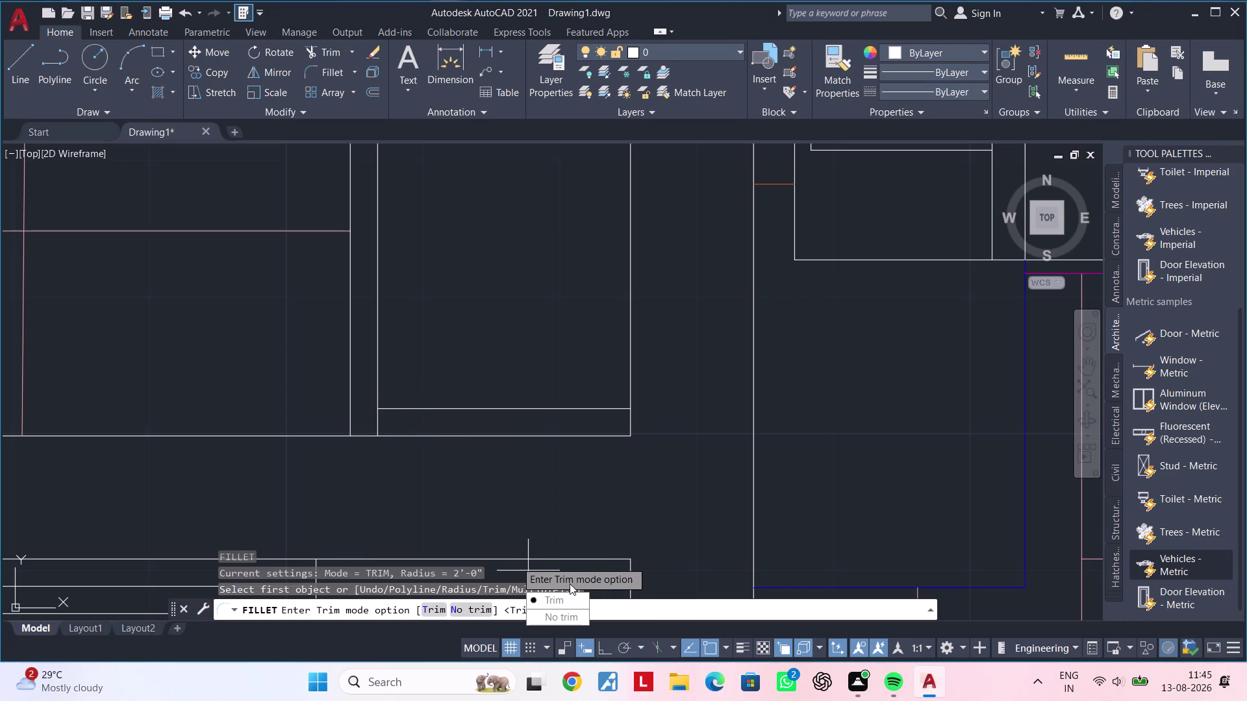
click(560, 598)
click(376, 399)
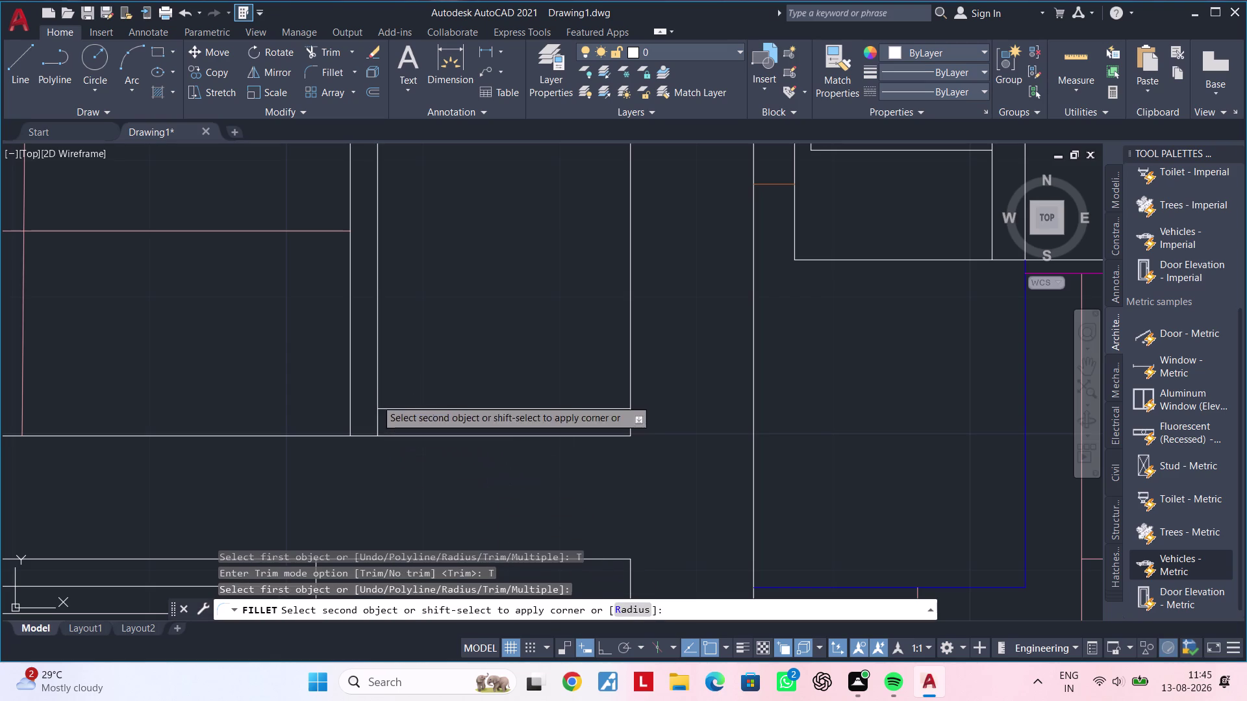
click(389, 408)
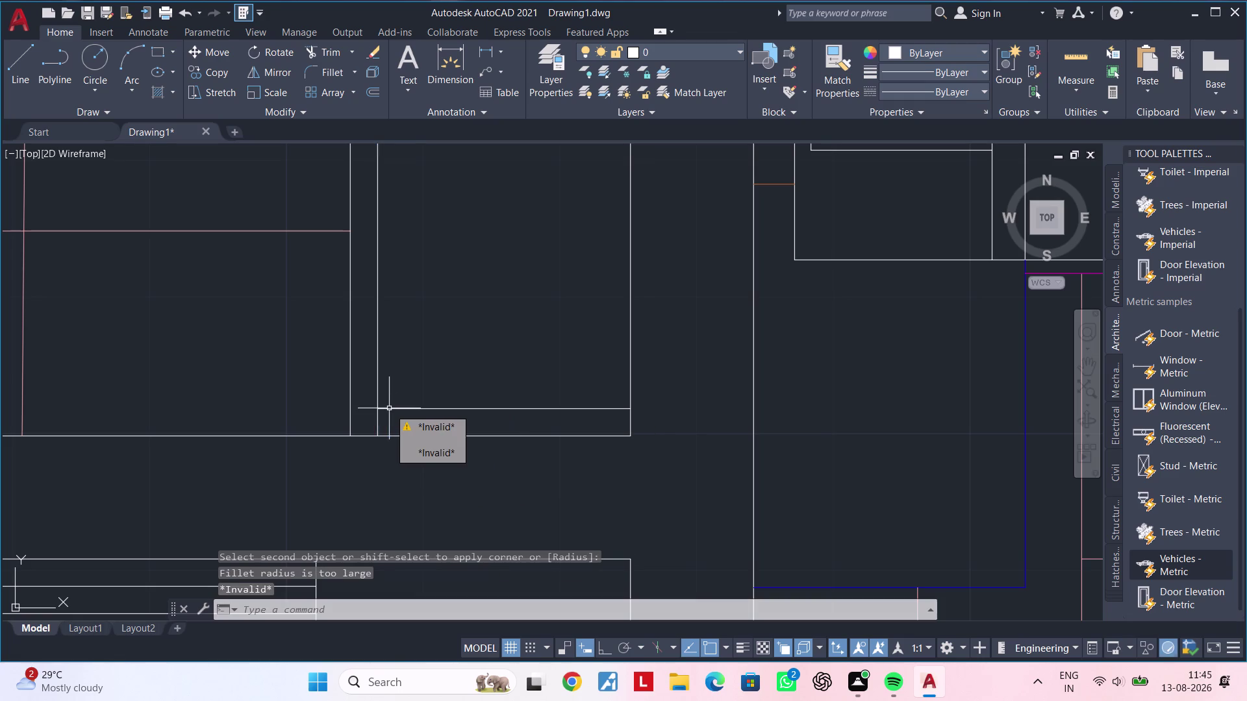
key(Escape)
key(Escape)
key(Escape)
key(Escape)
key(f)
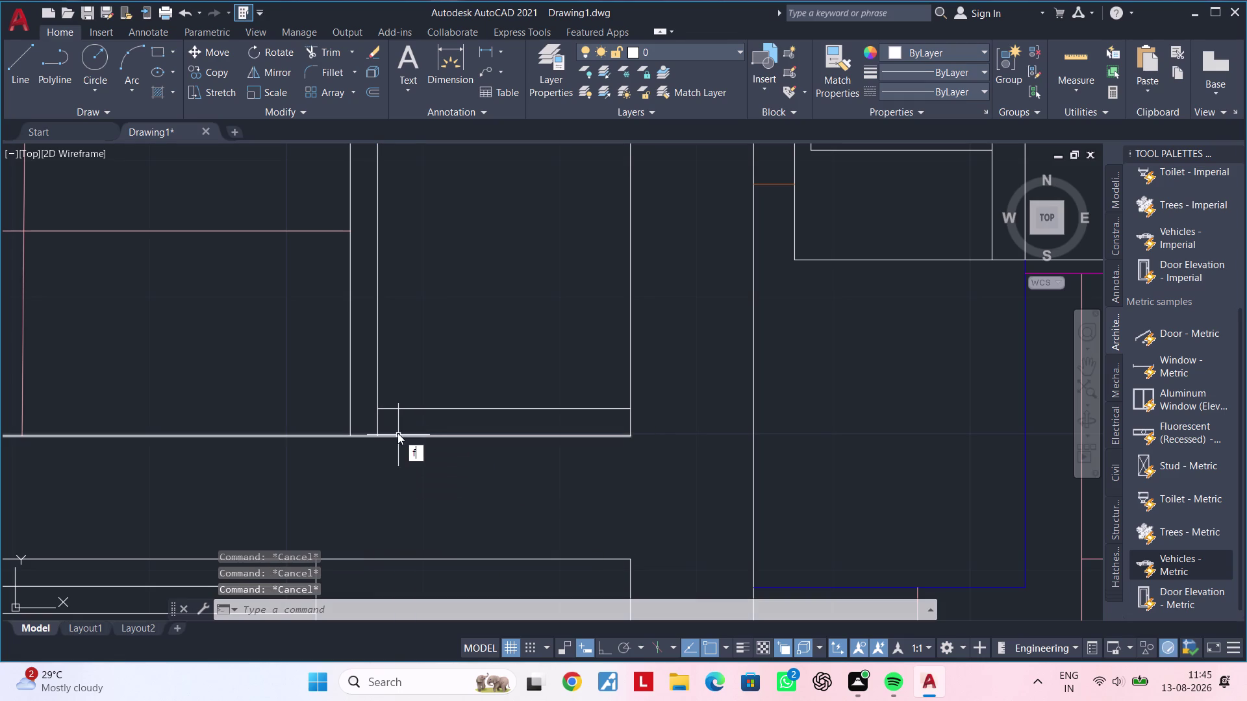
key(space)
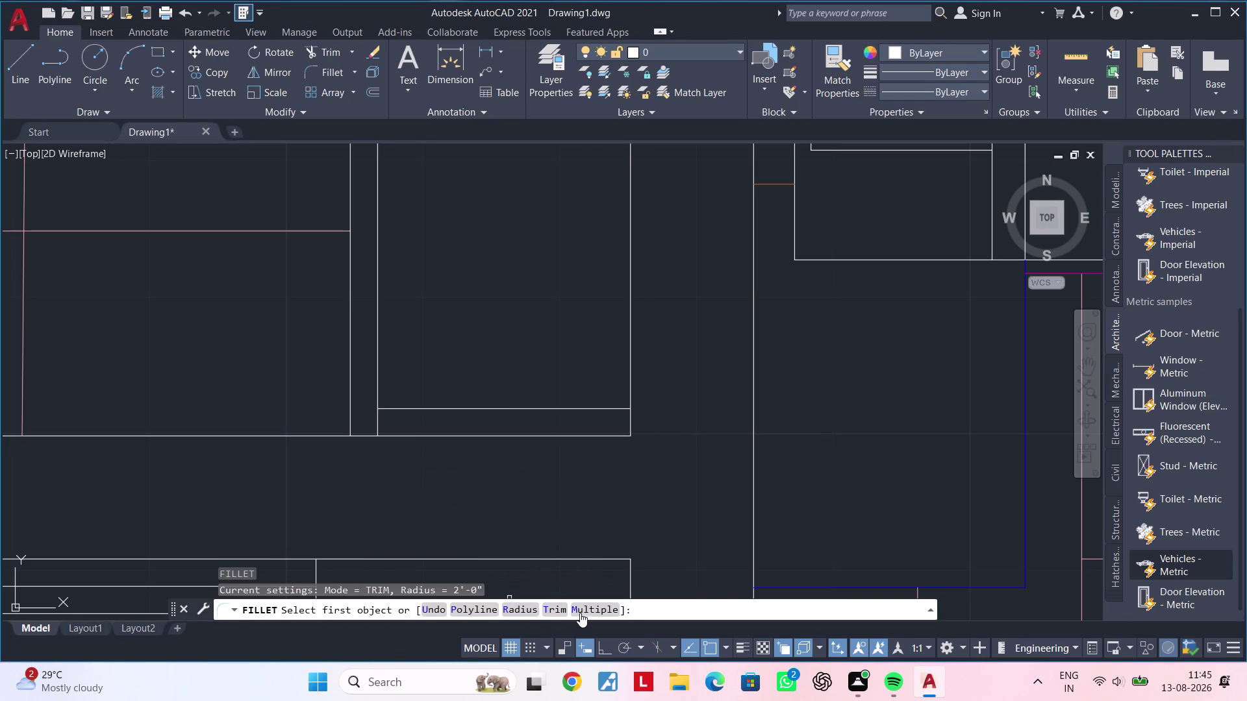
click(469, 607)
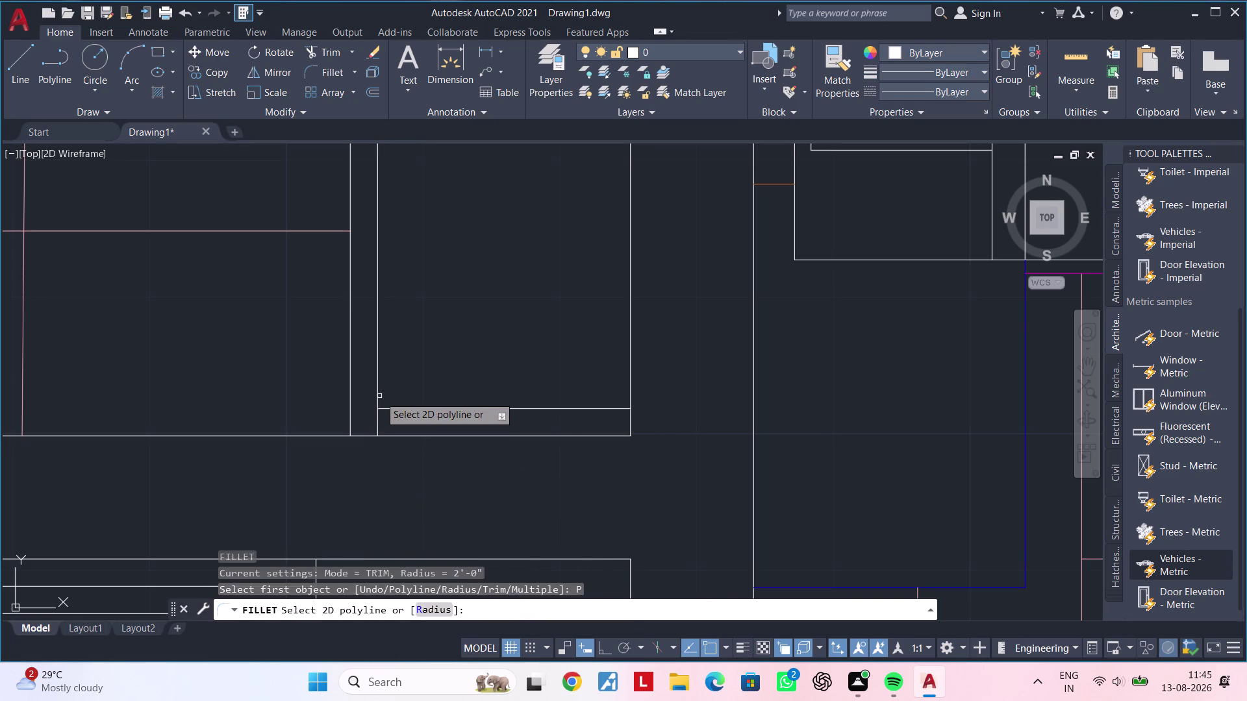
click(377, 397)
click(391, 405)
key(Escape)
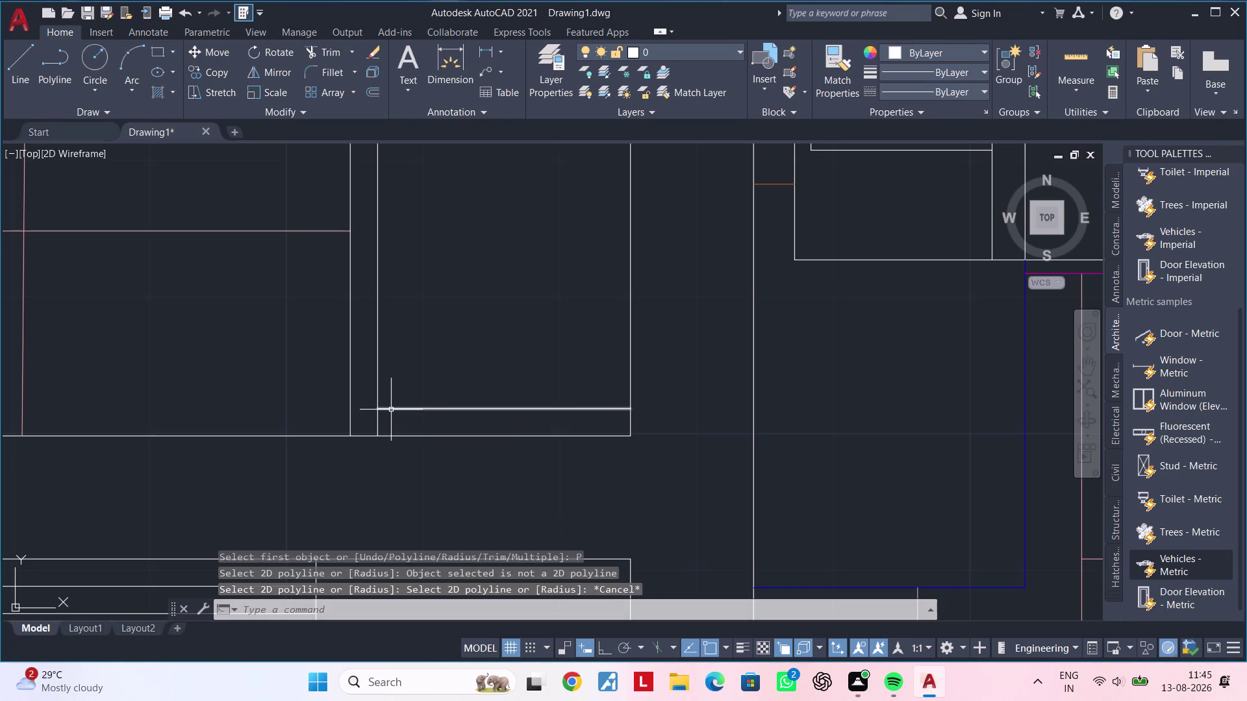
key(Escape)
key(Escape)
key(f)
key(space)
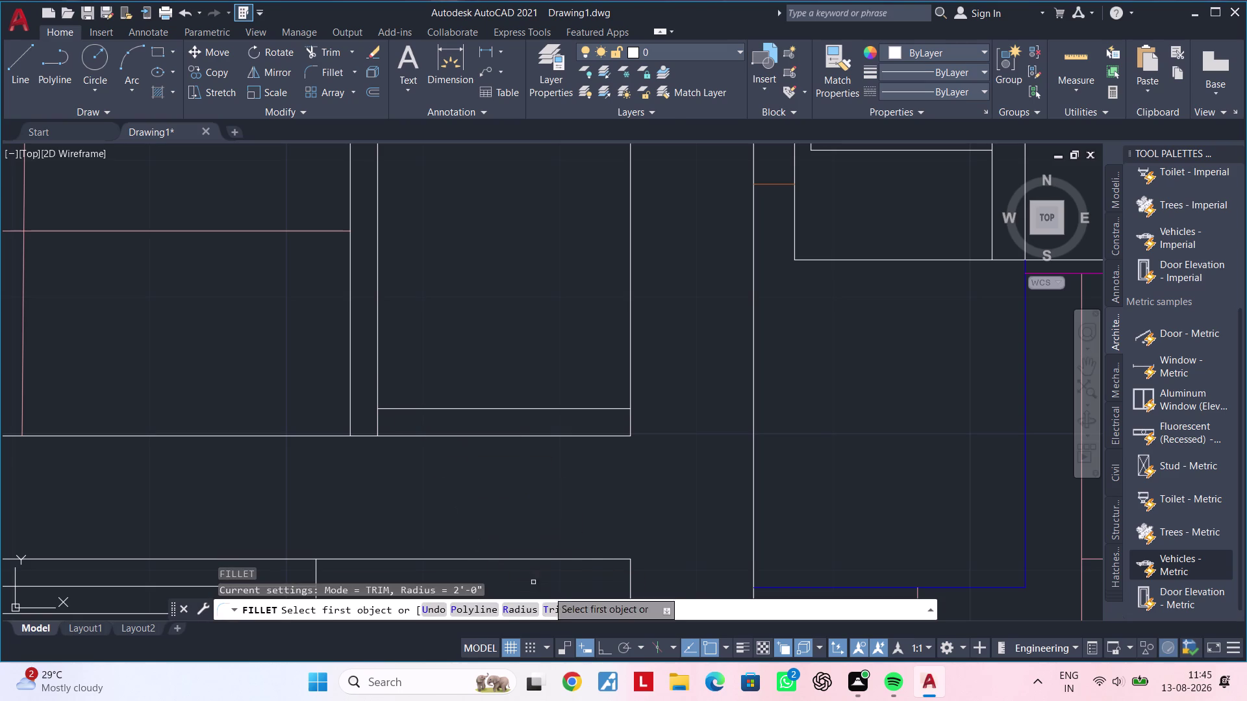
click(592, 610)
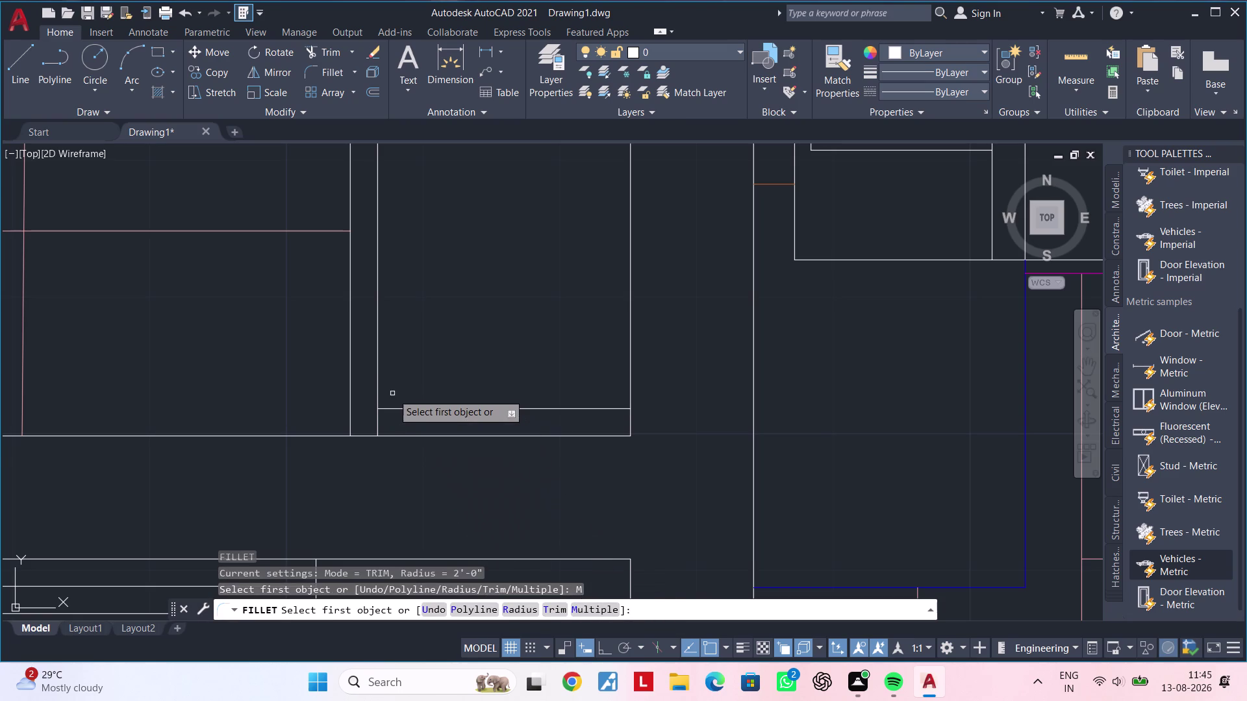
click(380, 391)
click(380, 393)
double_click(393, 407)
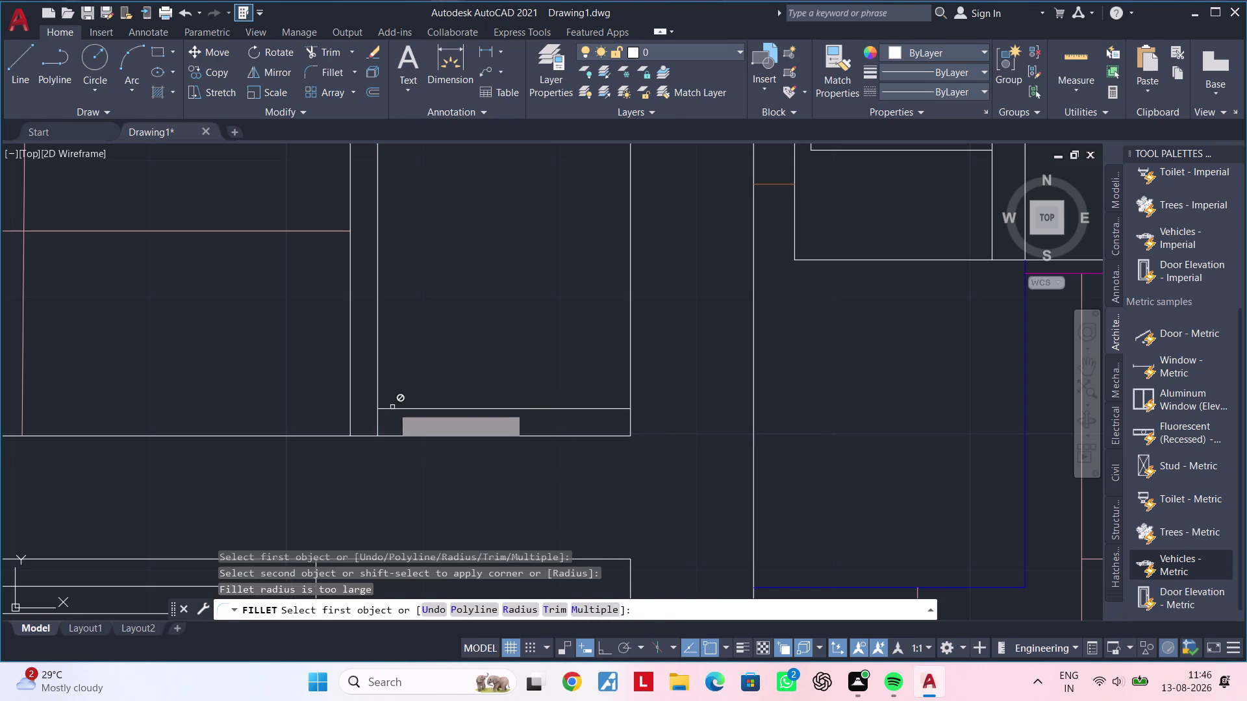
key(Escape)
key(Escape)
key(Escape)
key(f)
key(space)
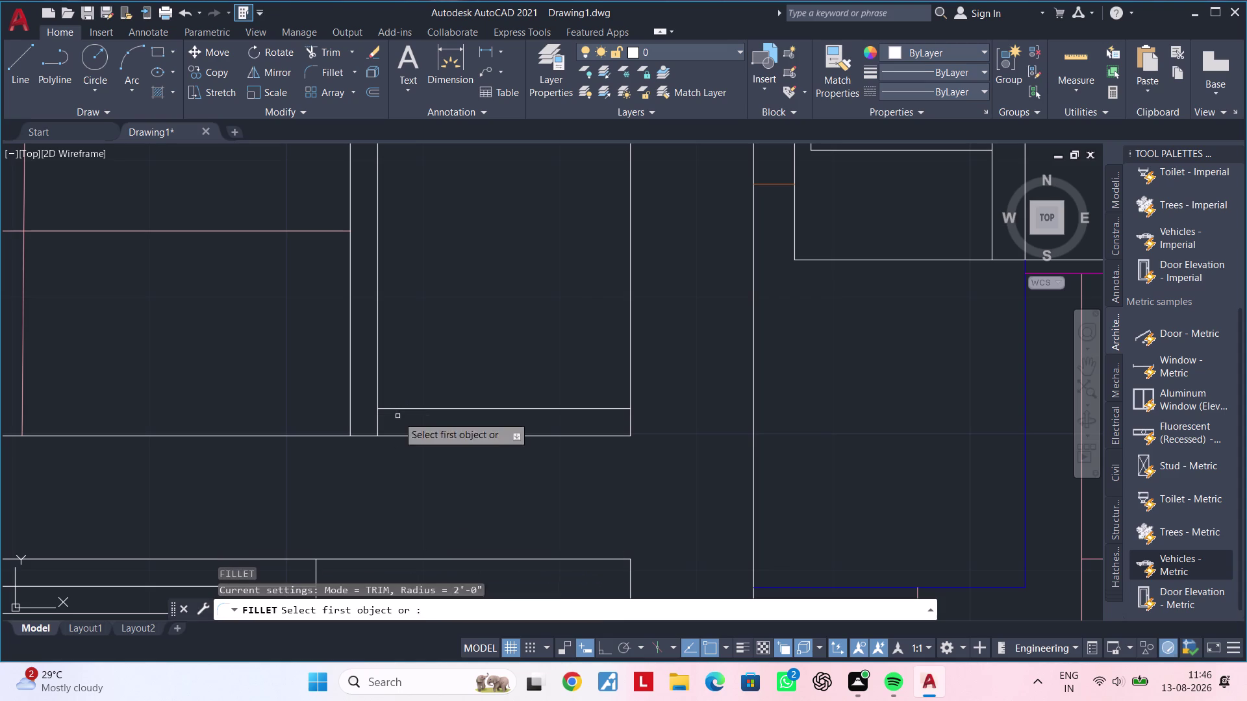
click(429, 611)
click(379, 389)
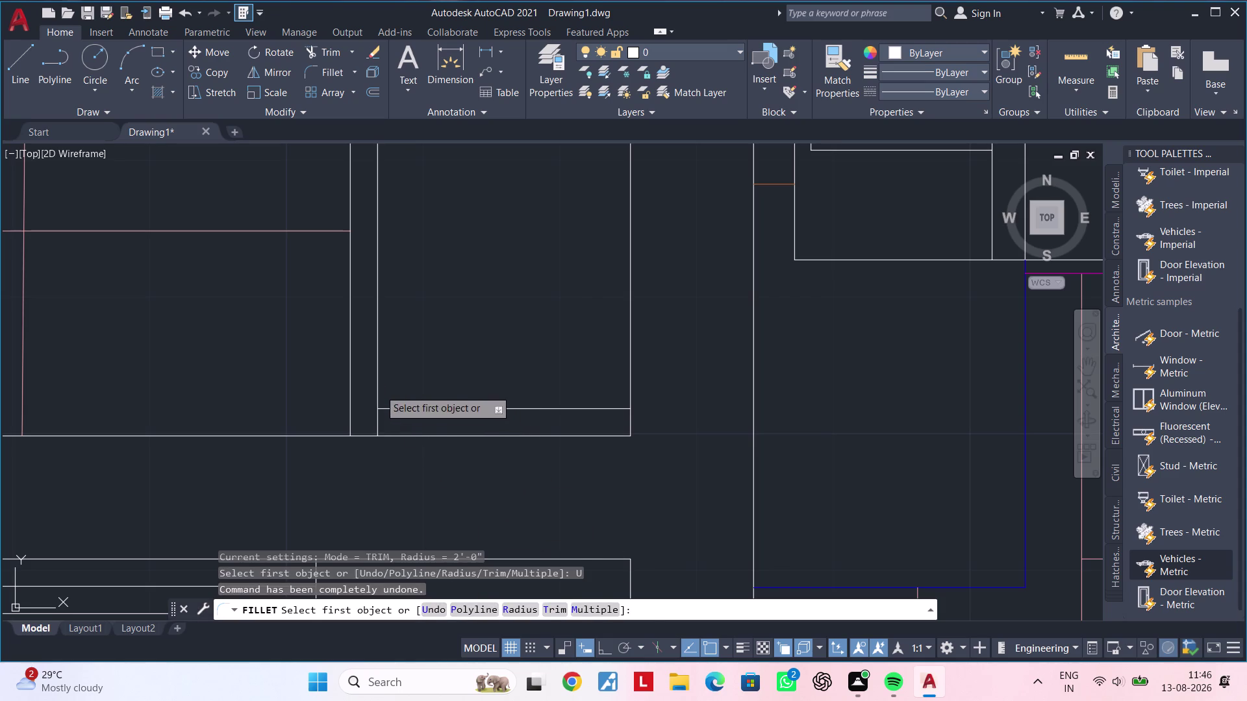
click(395, 410)
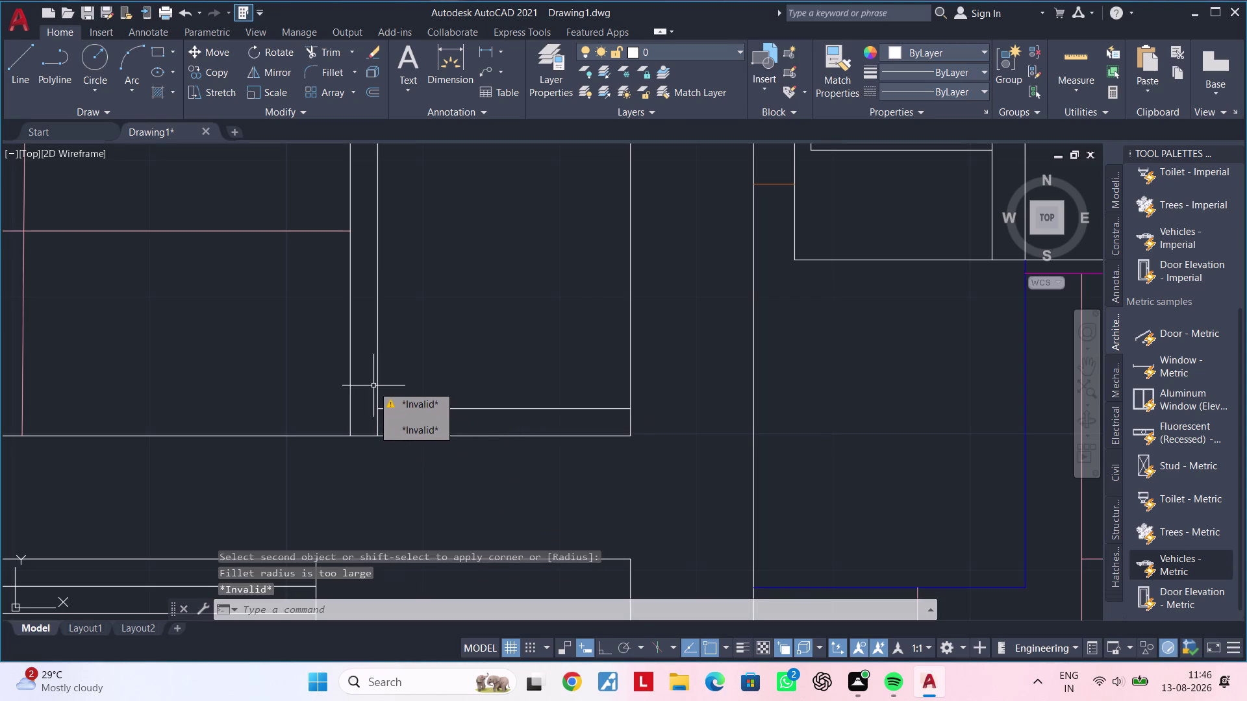
key(Escape)
key(Escape)
key(Escape)
text(tr)
key(space)
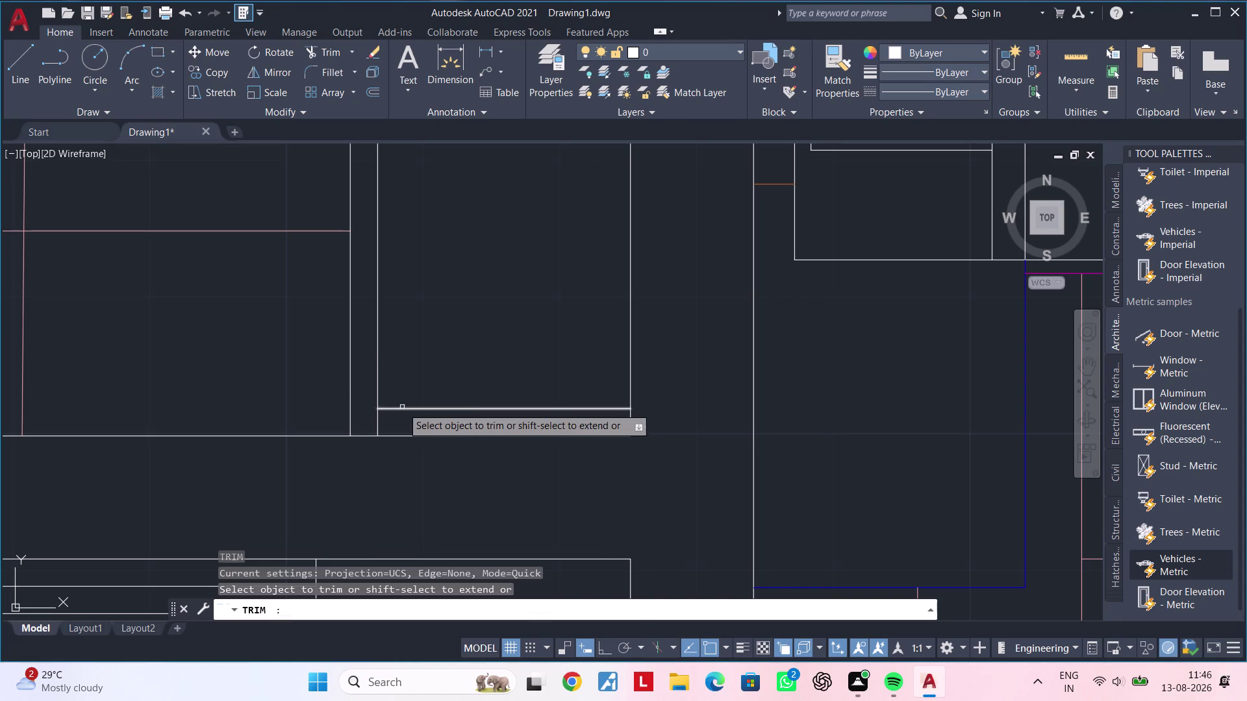
click(375, 420)
scroll(down, 3)
scroll(down, 3)
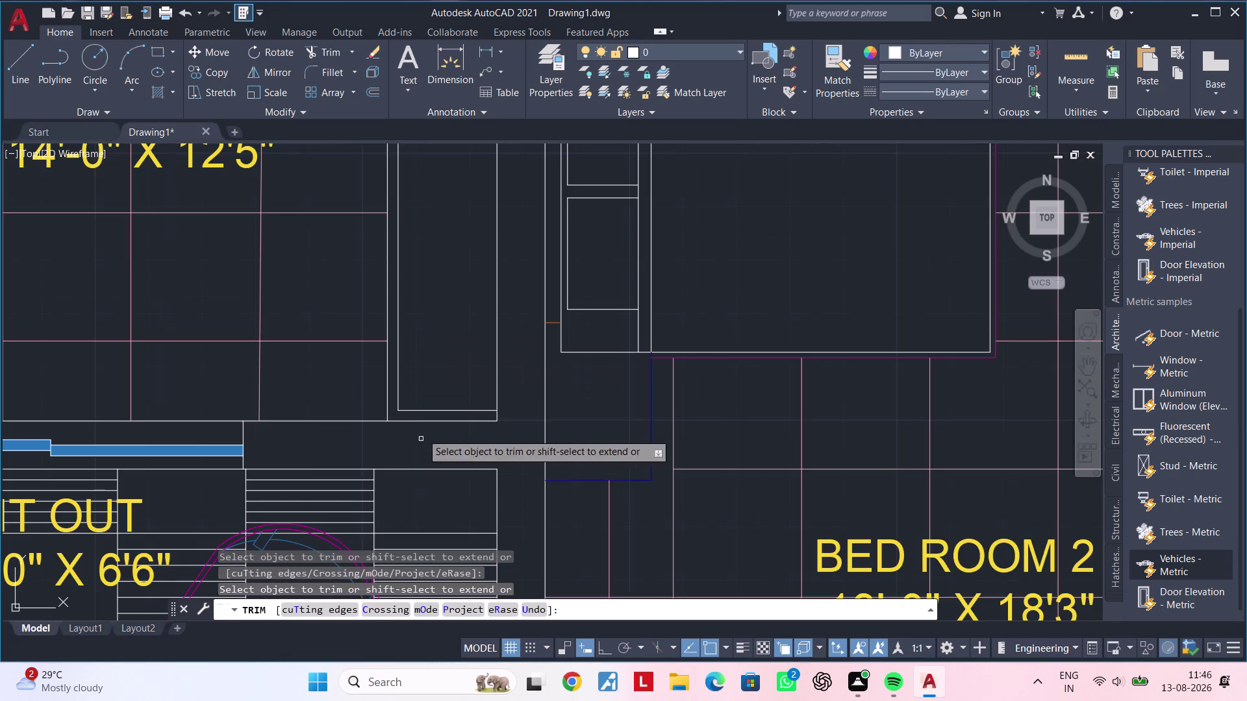
middle_drag(439, 338, 413, 479)
middle_drag(416, 328, 408, 522)
scroll(up, 3)
drag(369, 295, 360, 295)
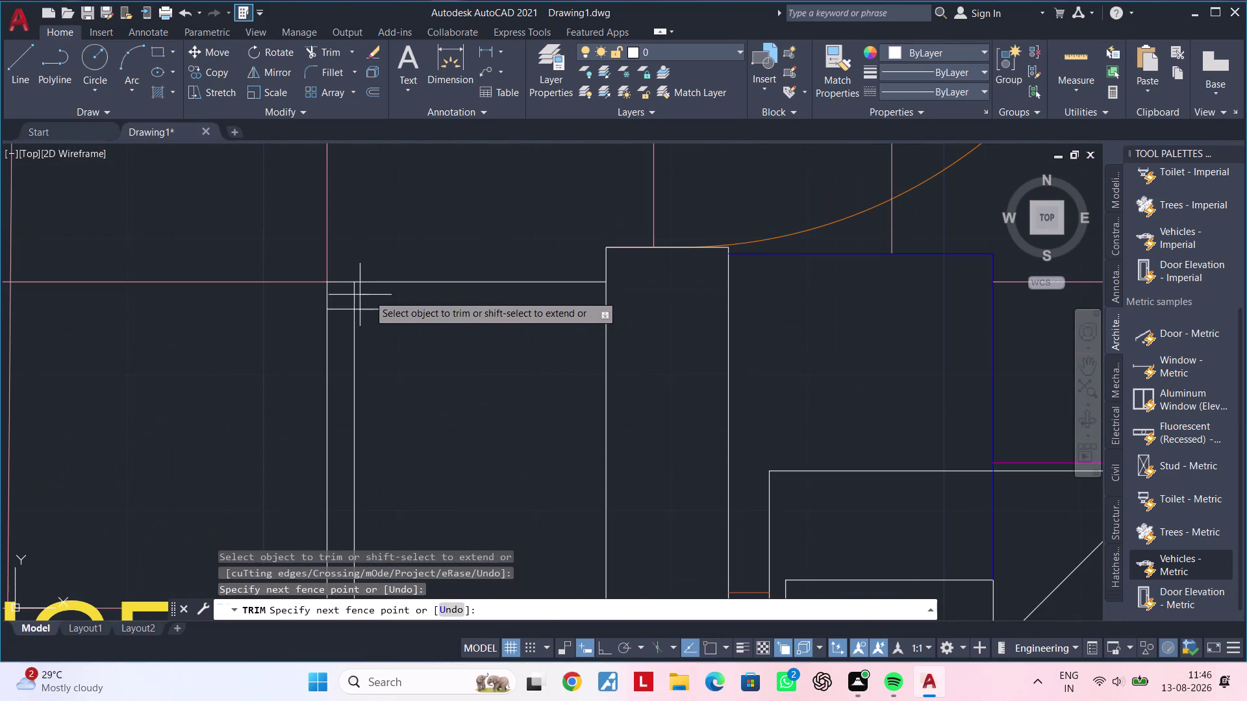
drag(359, 295, 346, 299)
drag(345, 307, 345, 317)
click(343, 311)
key(Escape)
scroll(down, 3)
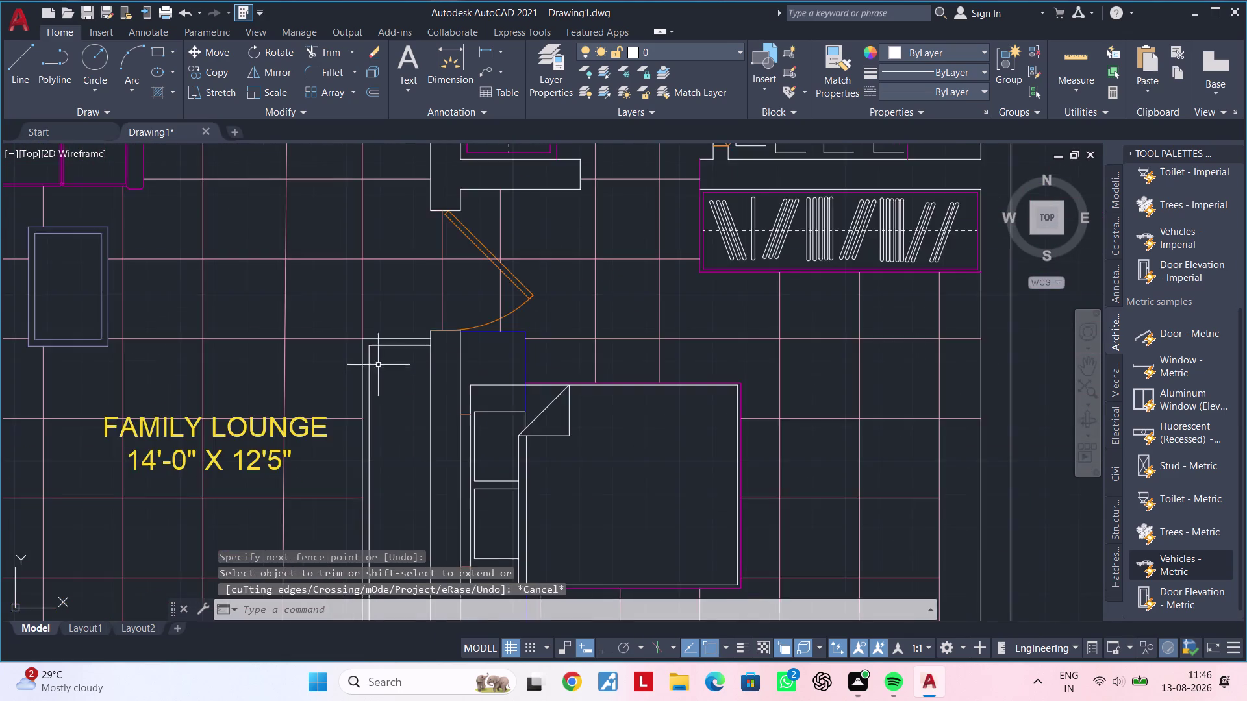
middle_drag(394, 387, 390, 360)
scroll(up, 3)
key(Escape)
key(Escape)
key(Escape)
key(Escape)
key(Escape)
key(Escape)
key(Escape)
key(Escape)
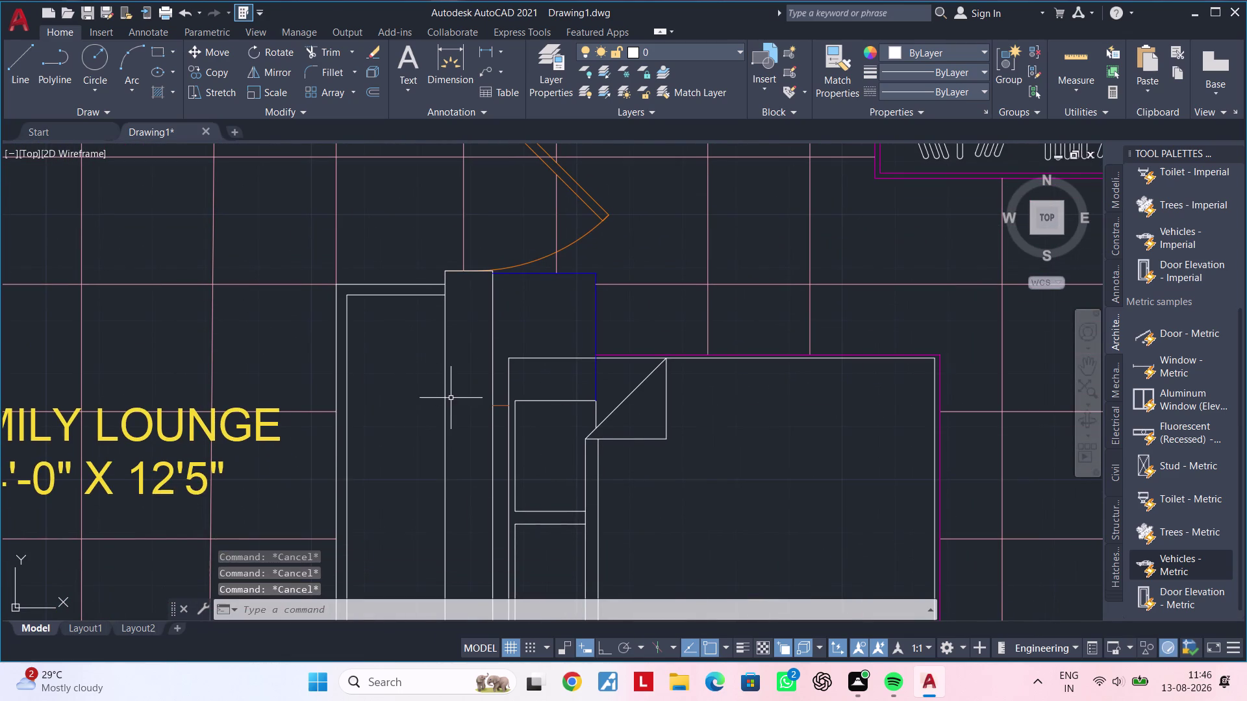
middle_drag(441, 402, 407, 260)
key(Escape)
middle_drag(374, 360, 416, 259)
key(Escape)
key(Escape)
middle_drag(406, 281, 406, 295)
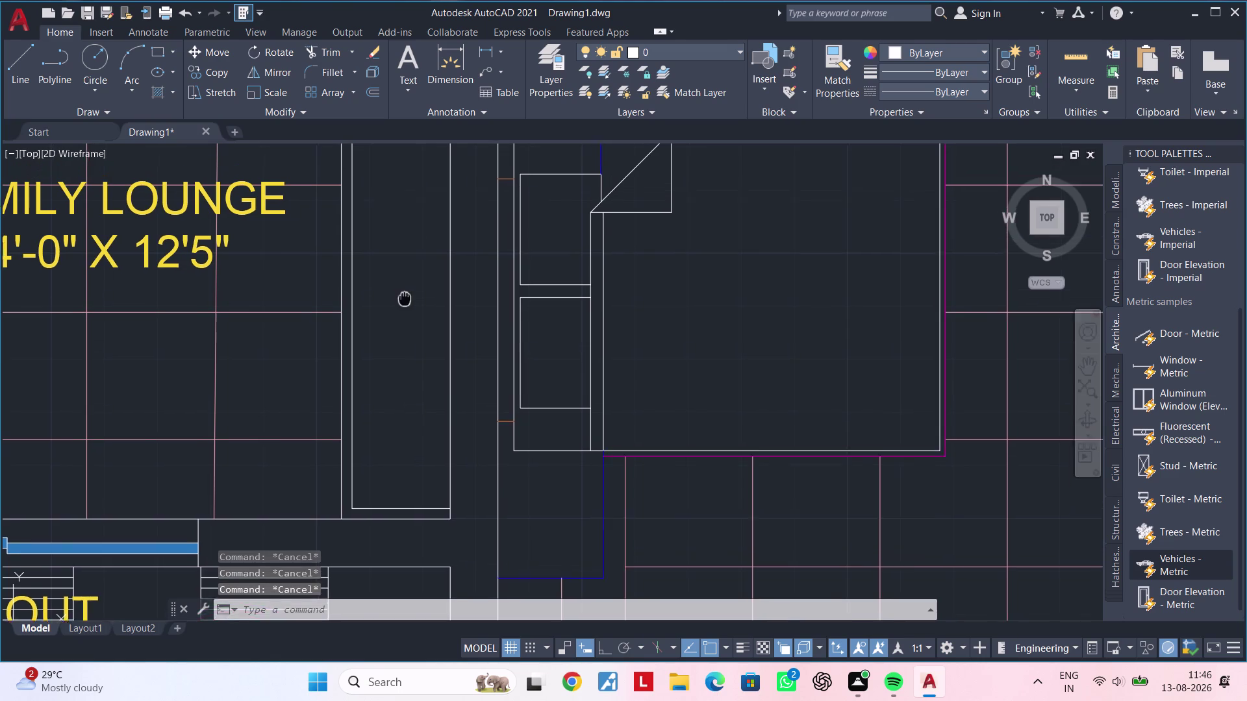
middle_drag(405, 295, 398, 320)
key(Escape)
key(Escape)
key(Escape)
key(Escape)
key(Escape)
key(Escape)
scroll(down, 3)
middle_drag(408, 319, 267, 325)
middle_drag(842, 336, 546, 328)
key(Escape)
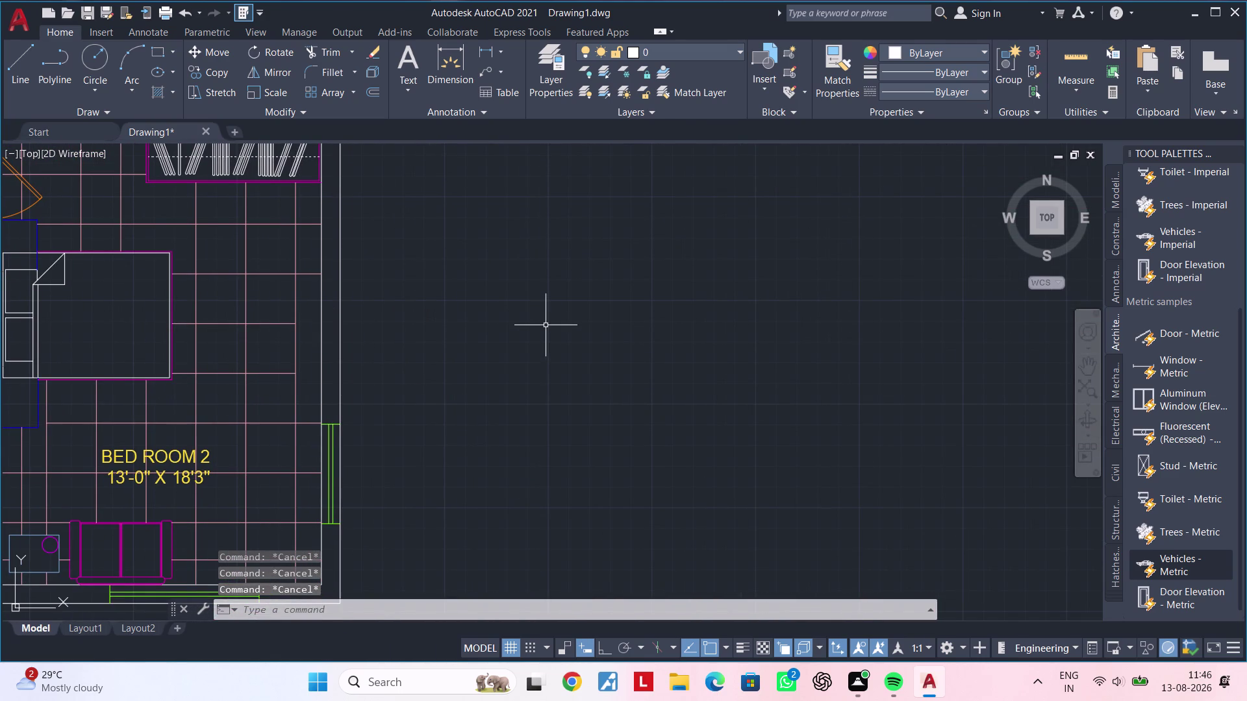
key(l)
key(space)
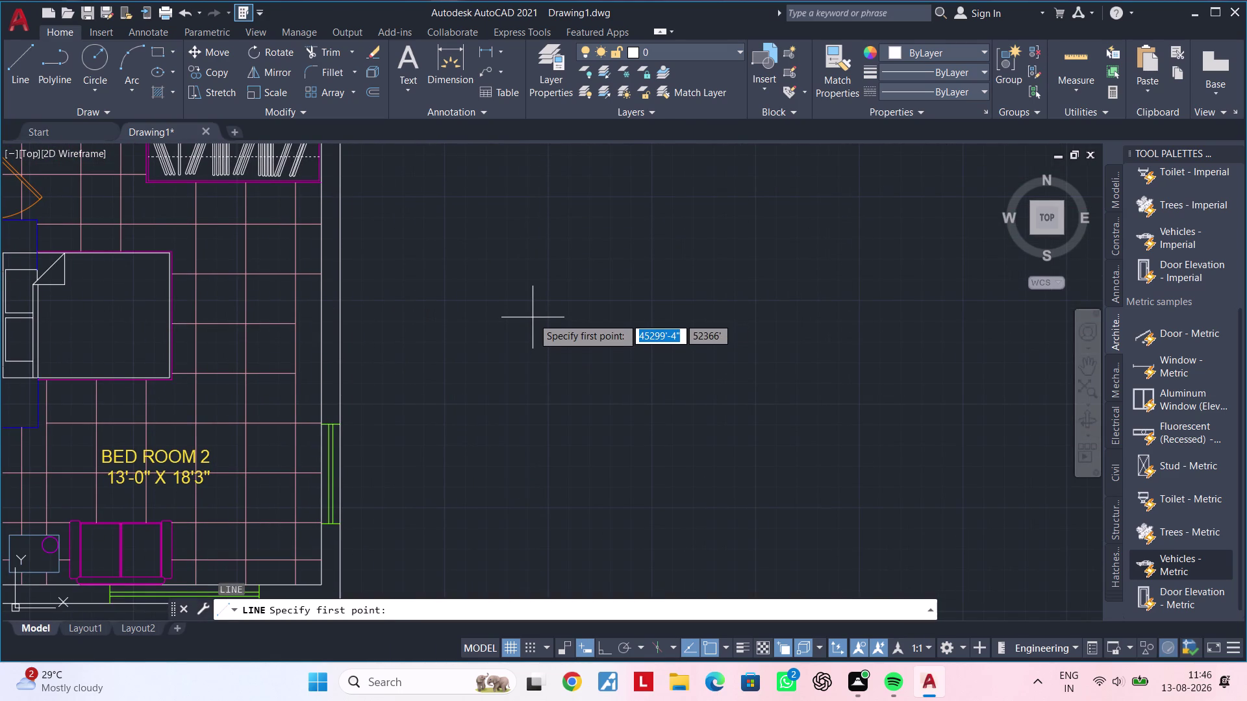
click(554, 354)
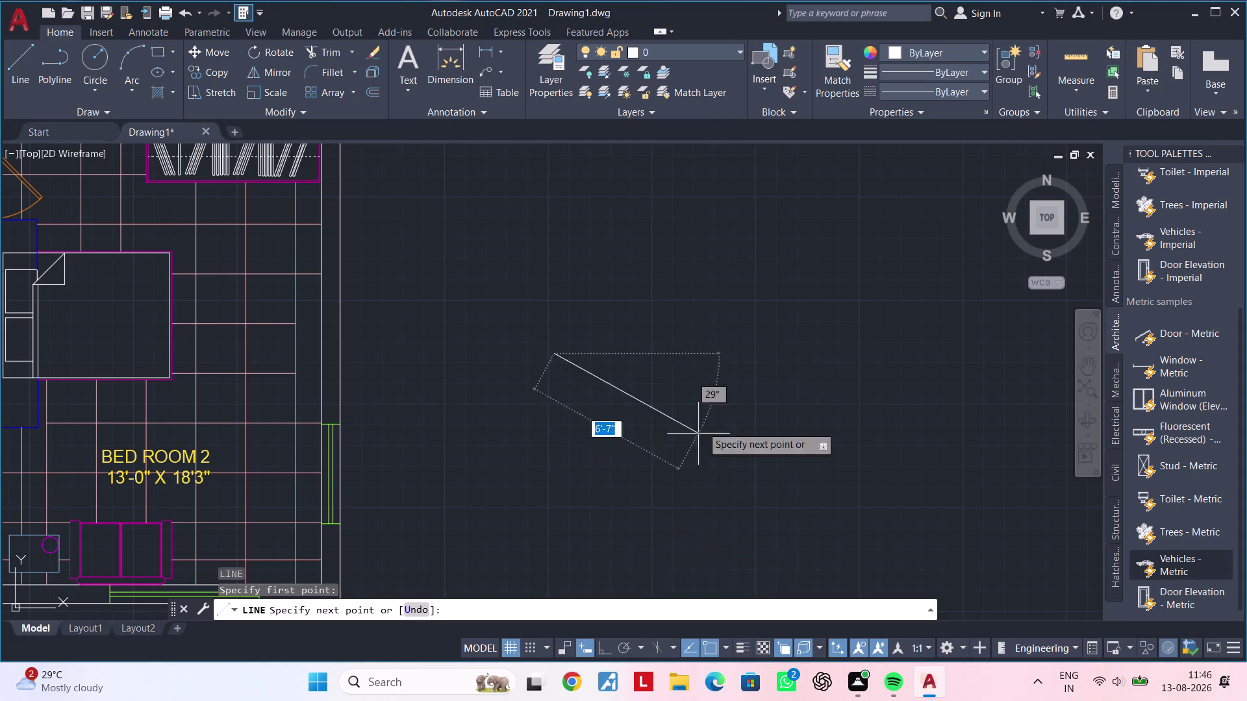
key(F8)
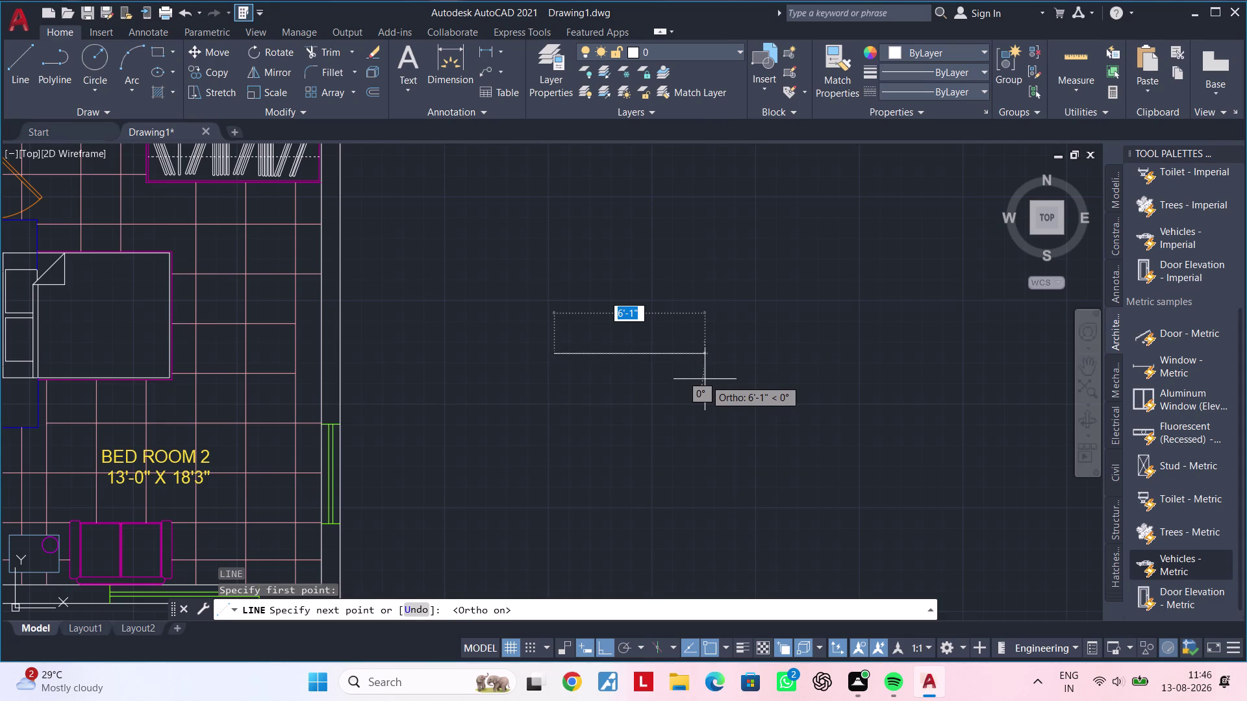
key(Escape)
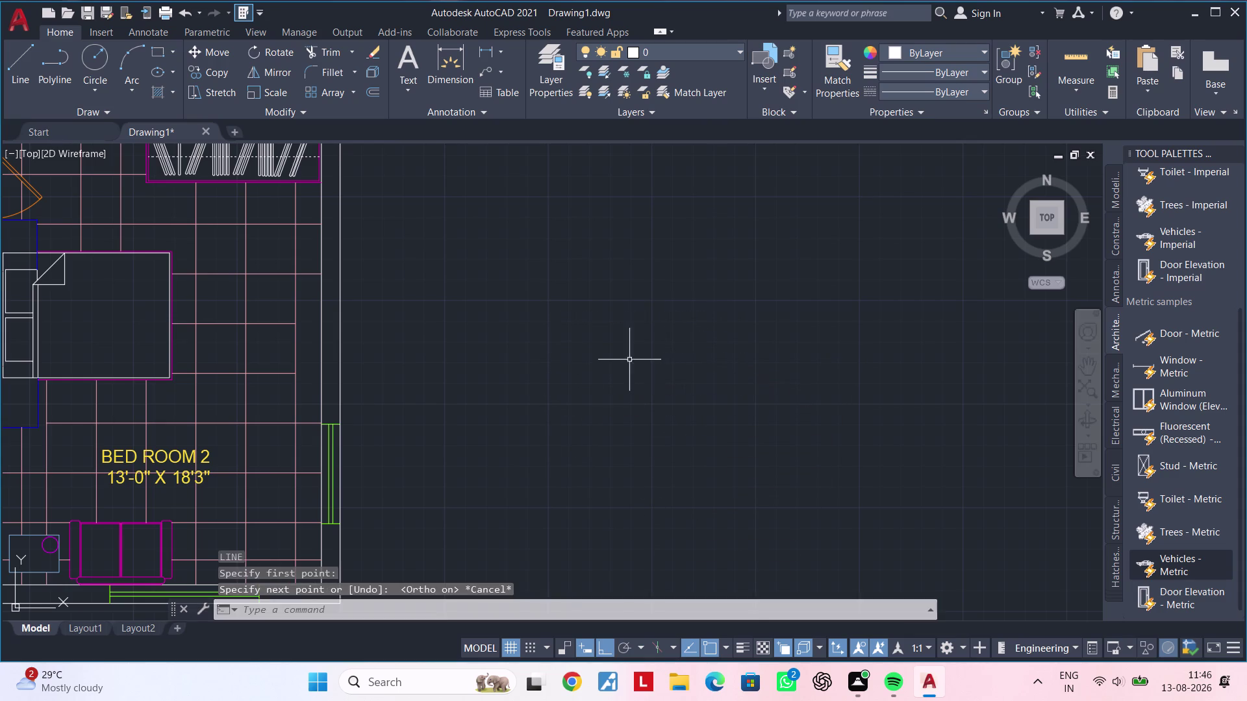
scroll(down, 3)
middle_drag(625, 354, 707, 335)
scroll(up, 3)
scroll(up, 3)
middle_drag(468, 328, 463, 359)
click(488, 53)
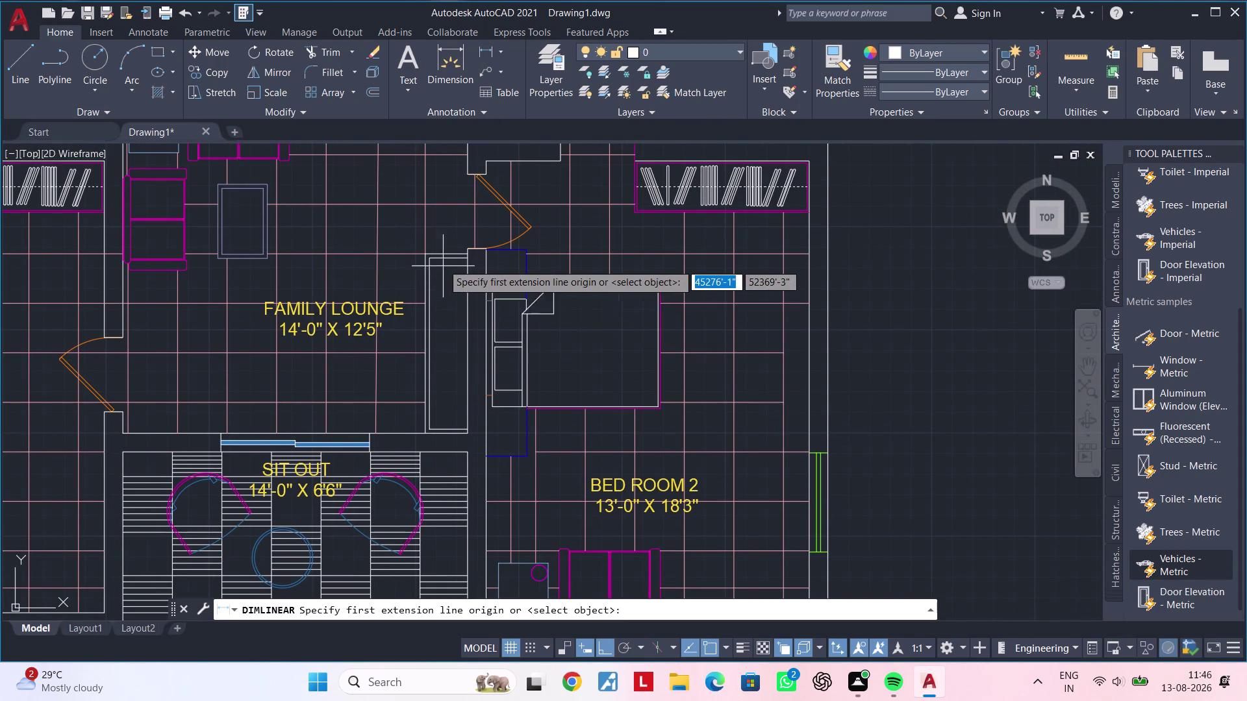
scroll(up, 3)
click(452, 263)
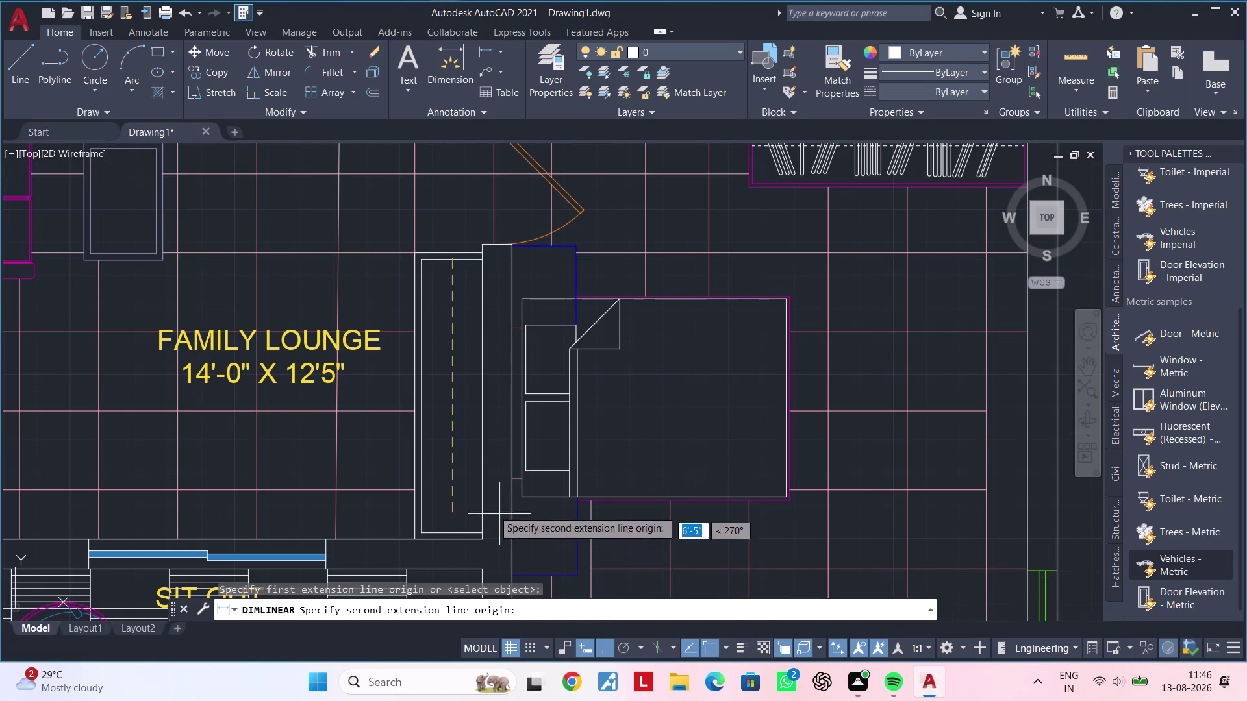
click(455, 529)
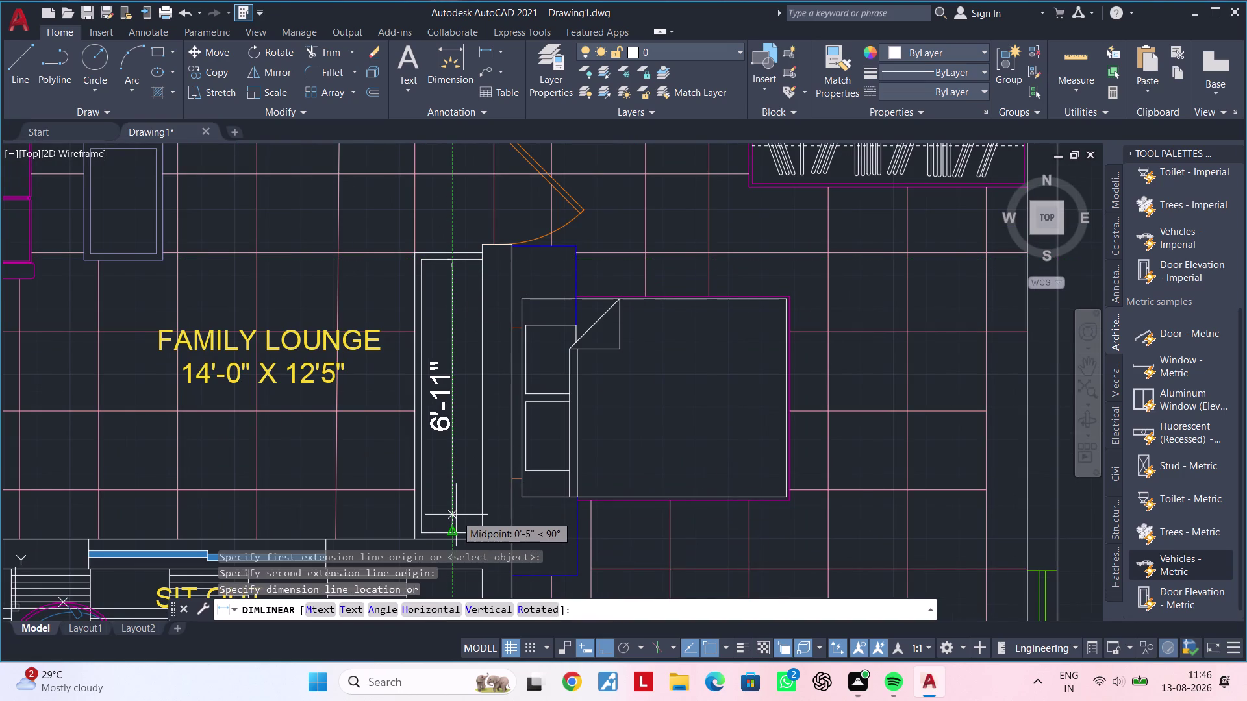
key(Escape)
key(Escape)
scroll(down, 3)
middle_drag(696, 490, 407, 493)
key(Escape)
key(Escape)
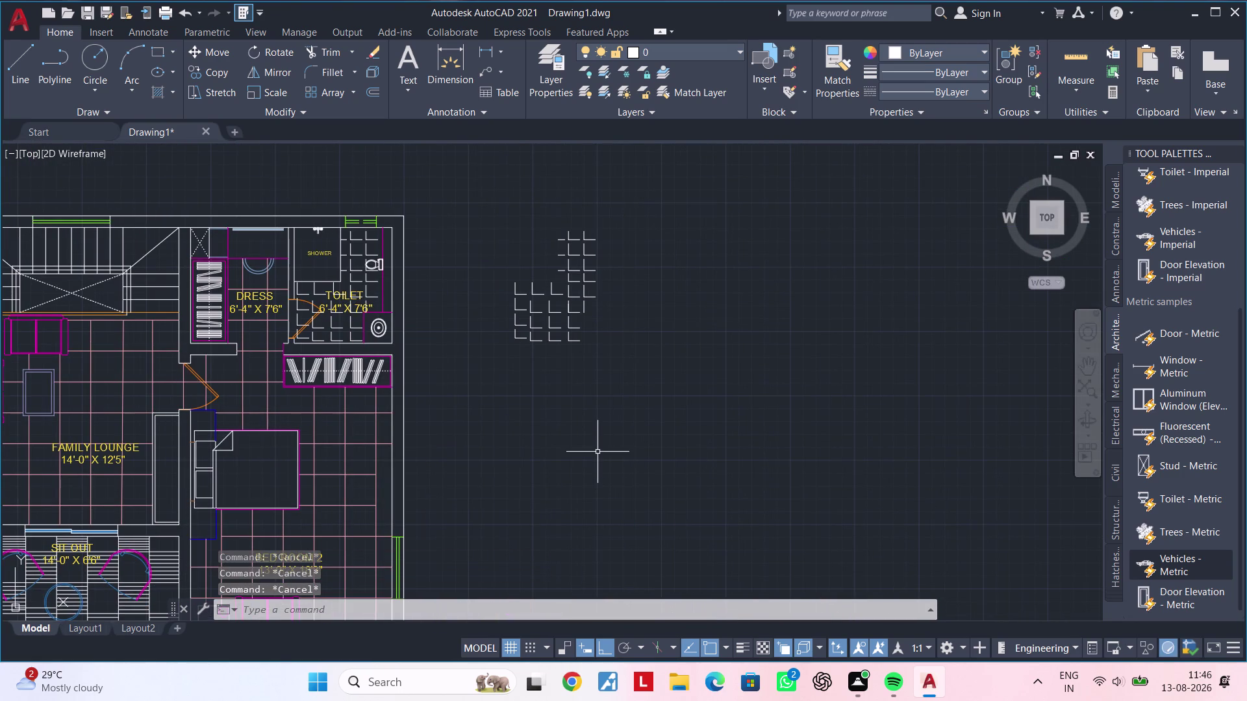
Draw a 3-foot horizontal line in the empty space beside the plan.
text(l)
key(space)
click(624, 428)
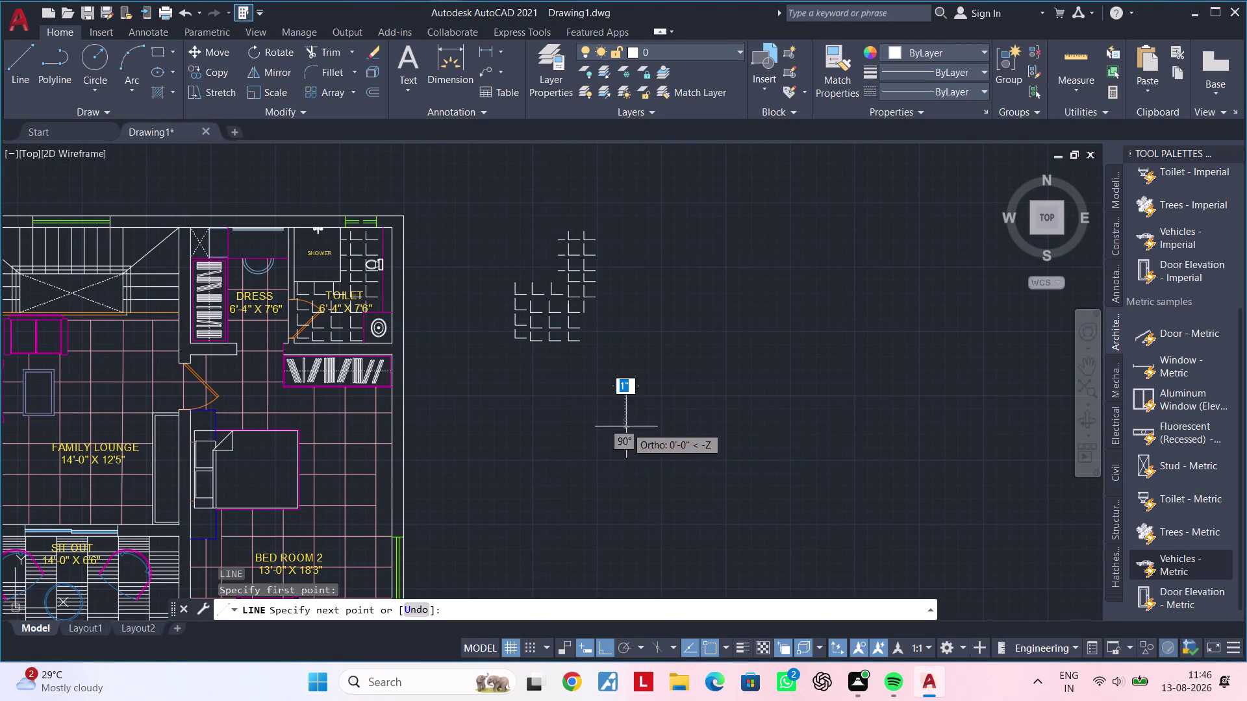
text(3')
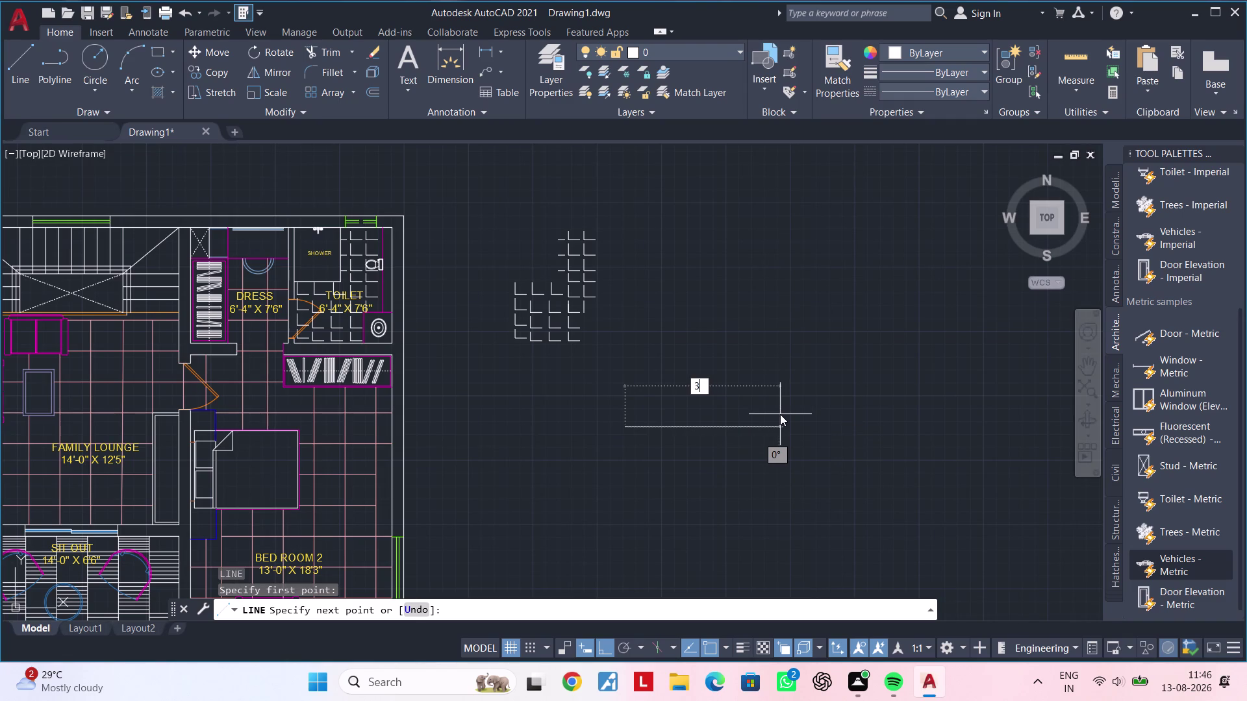
key(Return)
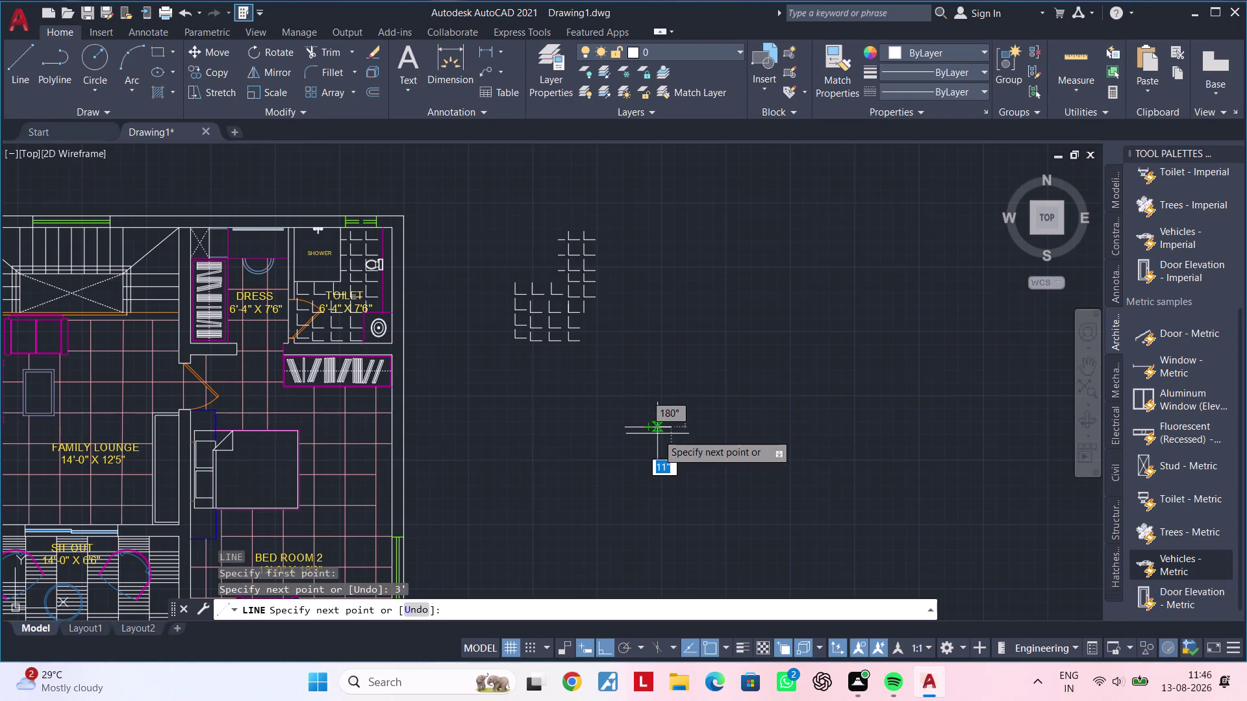
Zoom and pan closer to the new line, then begin offsetting it.
scroll(up, 3)
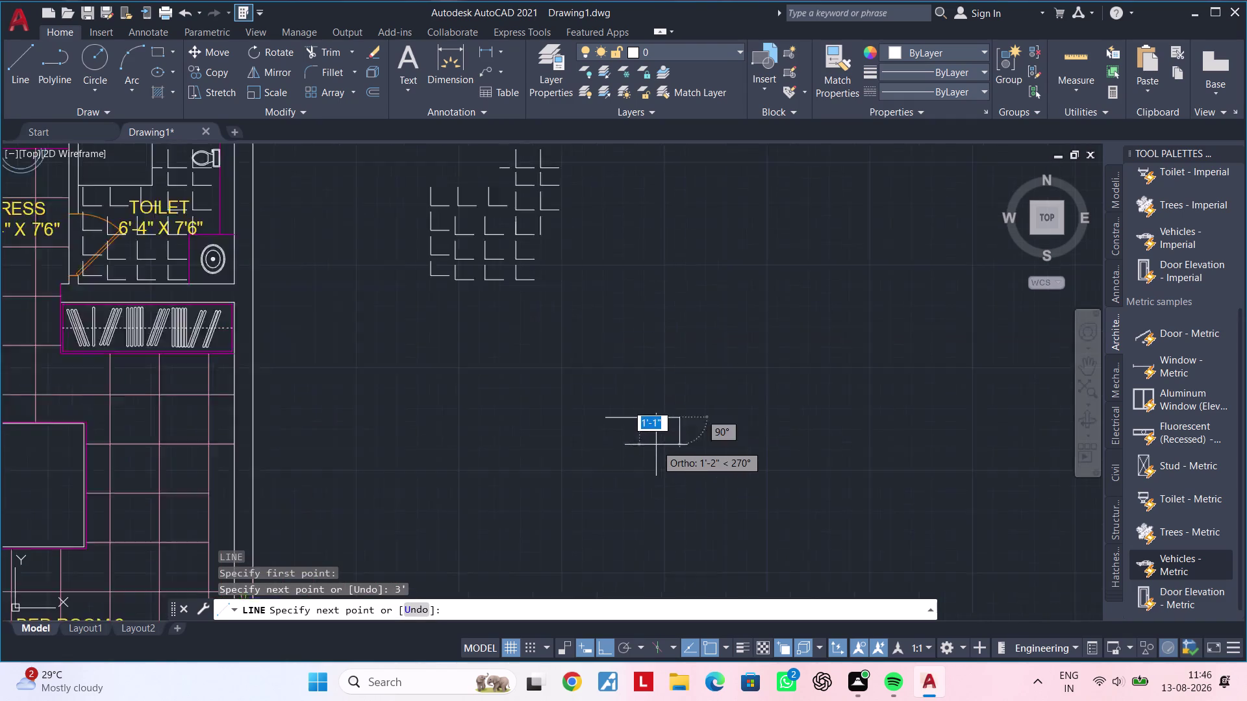
scroll(up, 3)
middle_drag(647, 442, 573, 497)
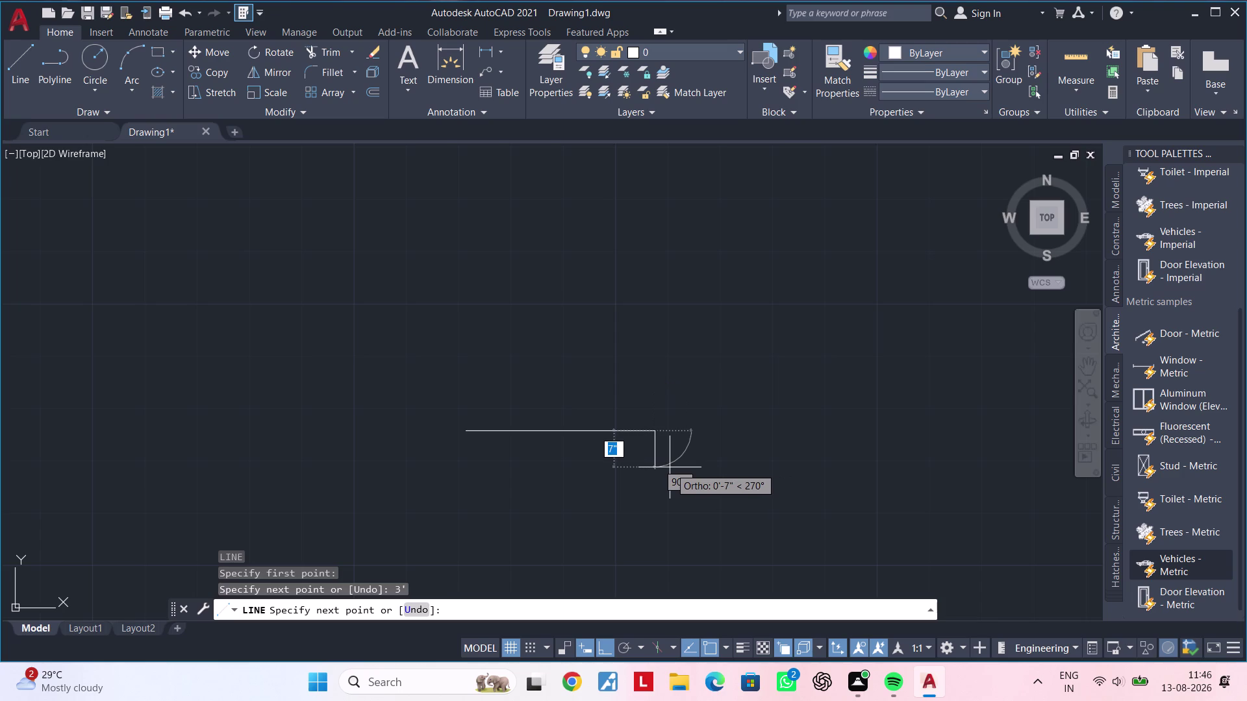
key(Escape)
key(Escape)
key(Escape)
key(Escape)
key(Escape)
key(Escape)
key(Escape)
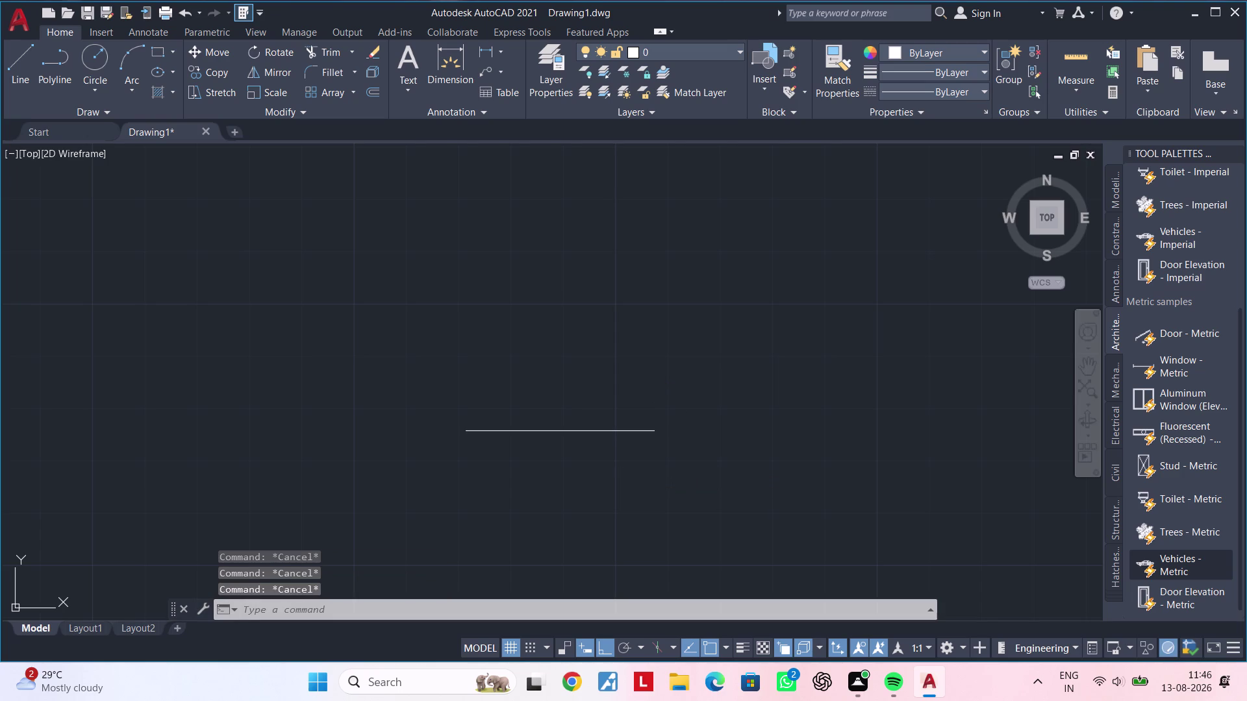
key(Escape)
key(Escape)
text(of)
key(space)
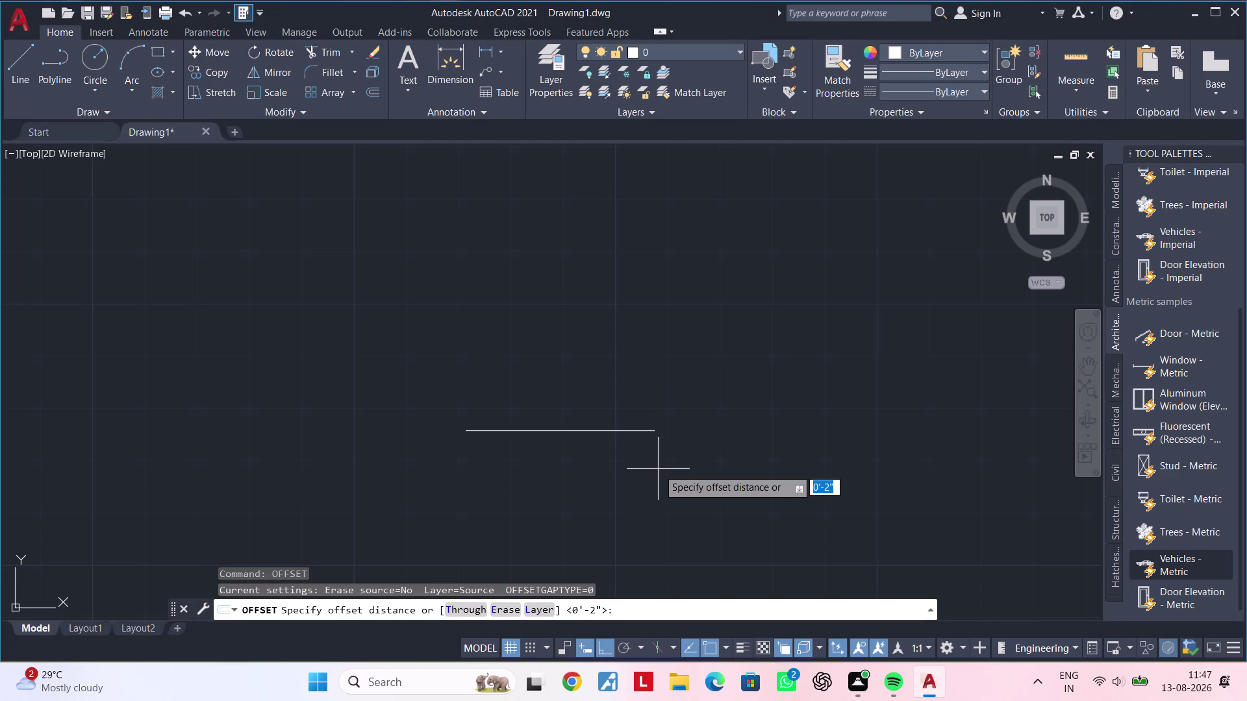
text(2")
key(Return)
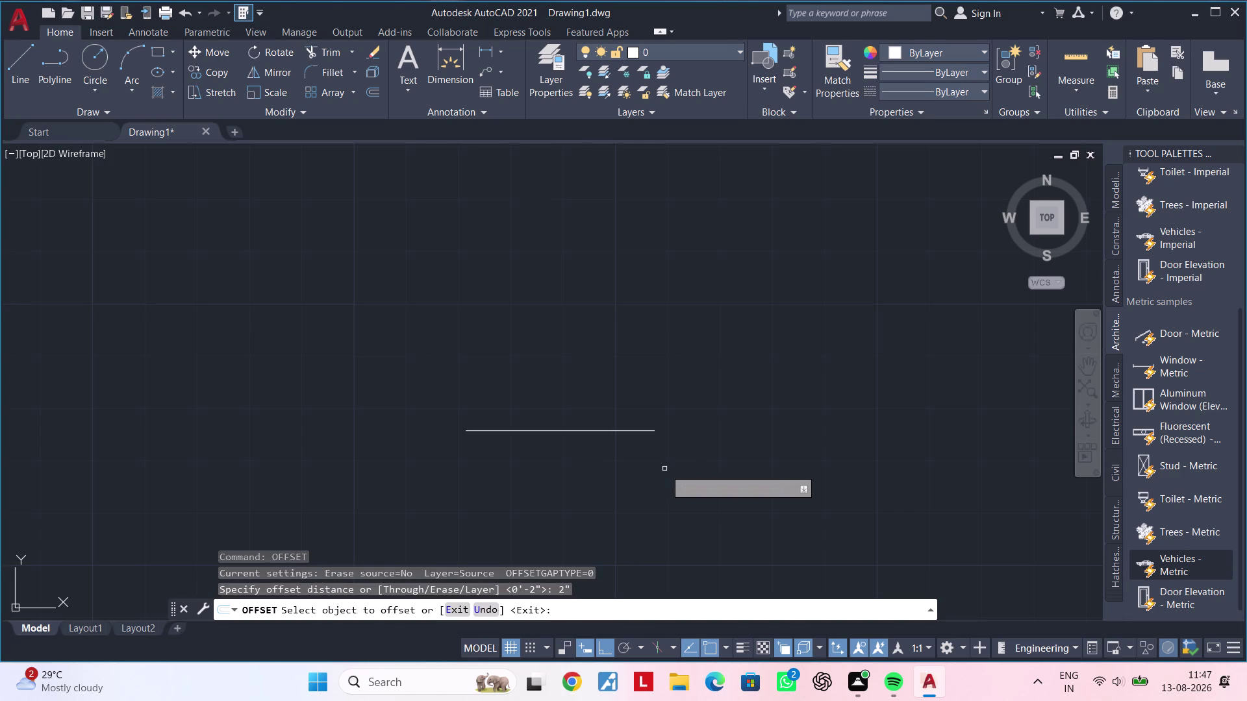
click(603, 429)
double_click(602, 410)
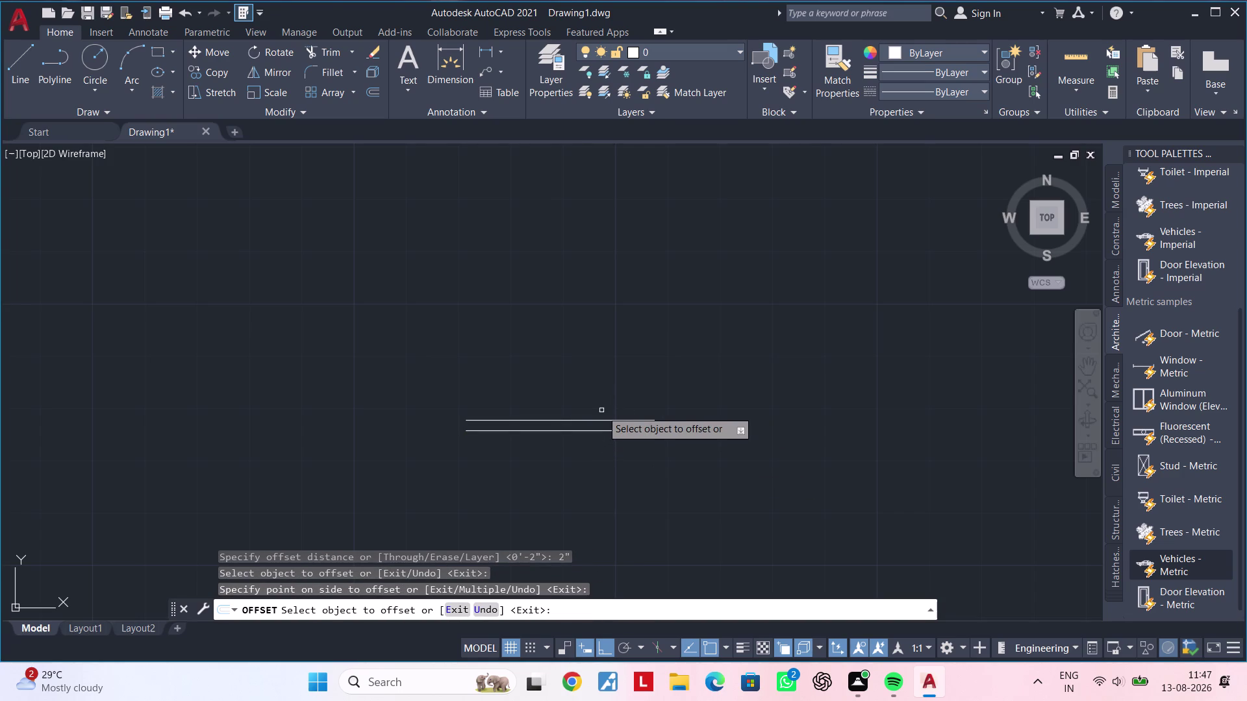
key(ctrl+z)
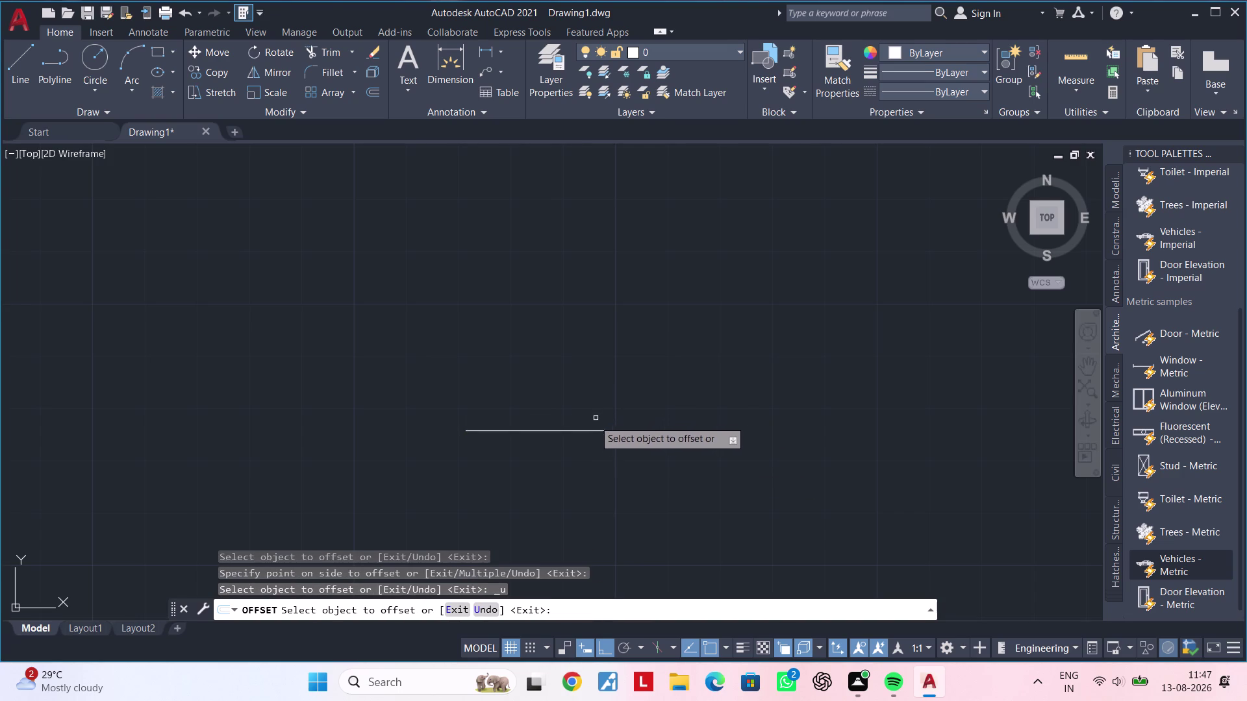
key(space)
key(space)
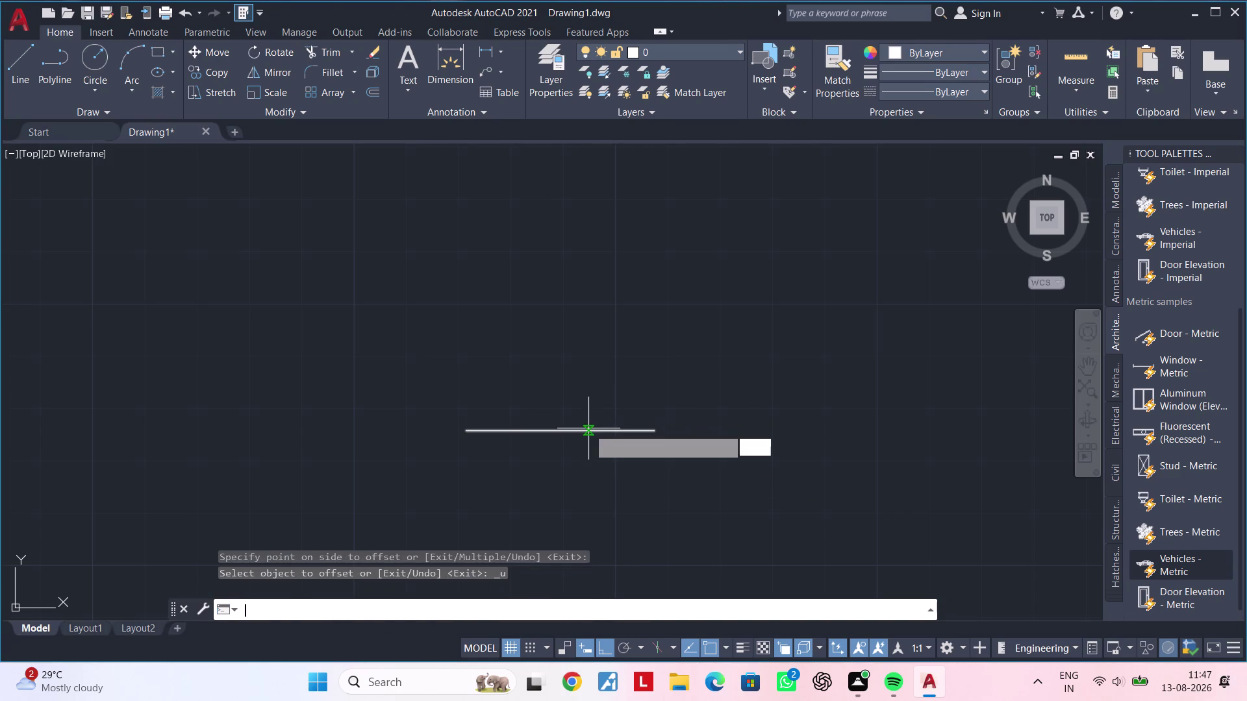
text(1")
key(Return)
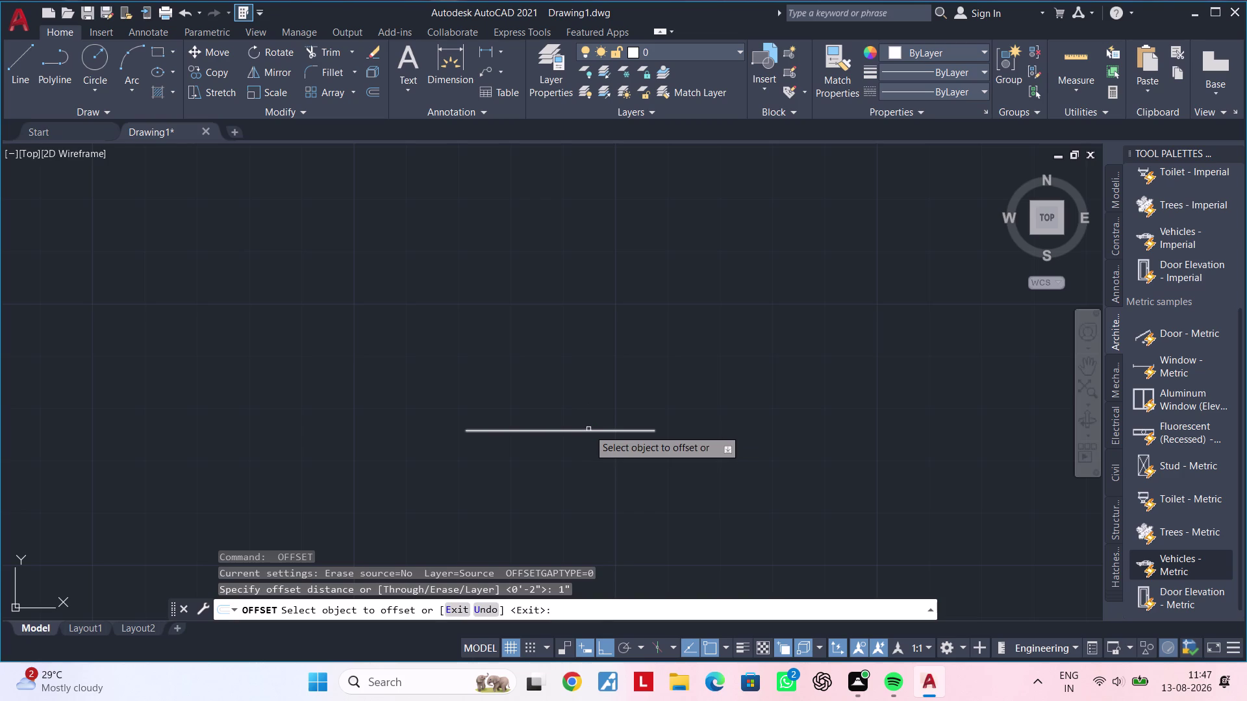
click(588, 433)
click(588, 412)
key(Escape)
key(Escape)
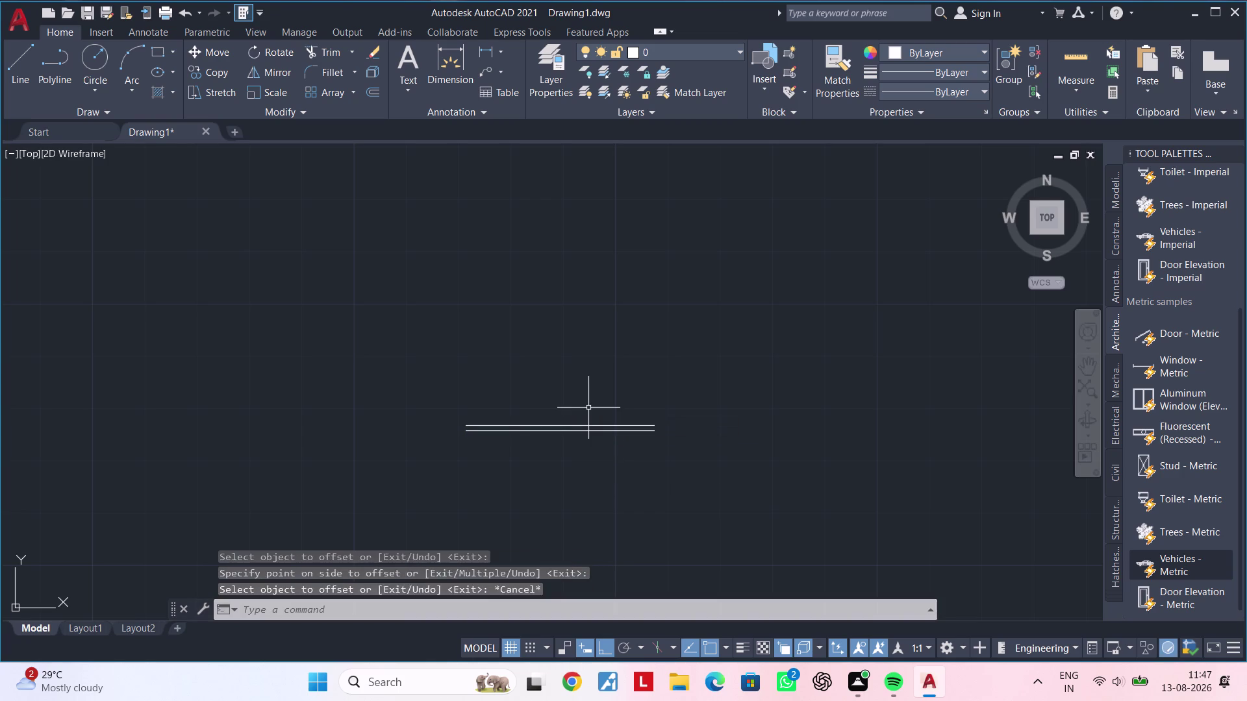
key(Escape)
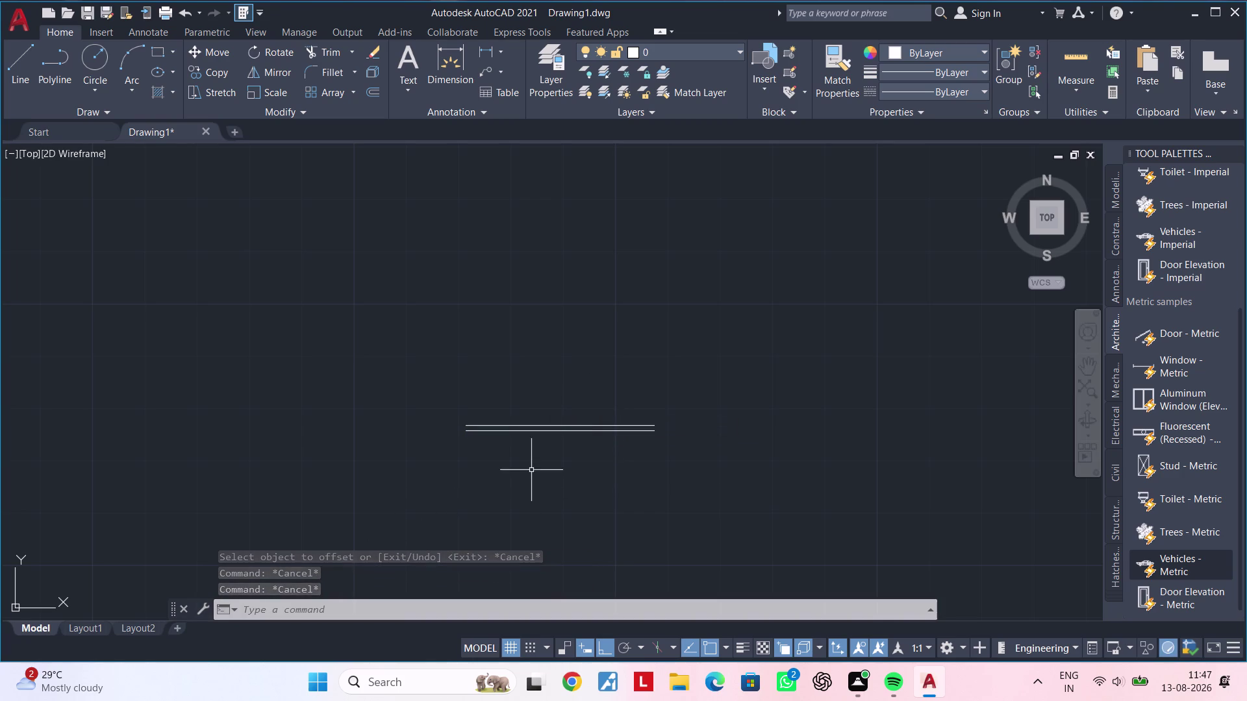
scroll(up, 3)
middle_drag(448, 468, 404, 472)
middle_drag(441, 457, 372, 466)
key(Escape)
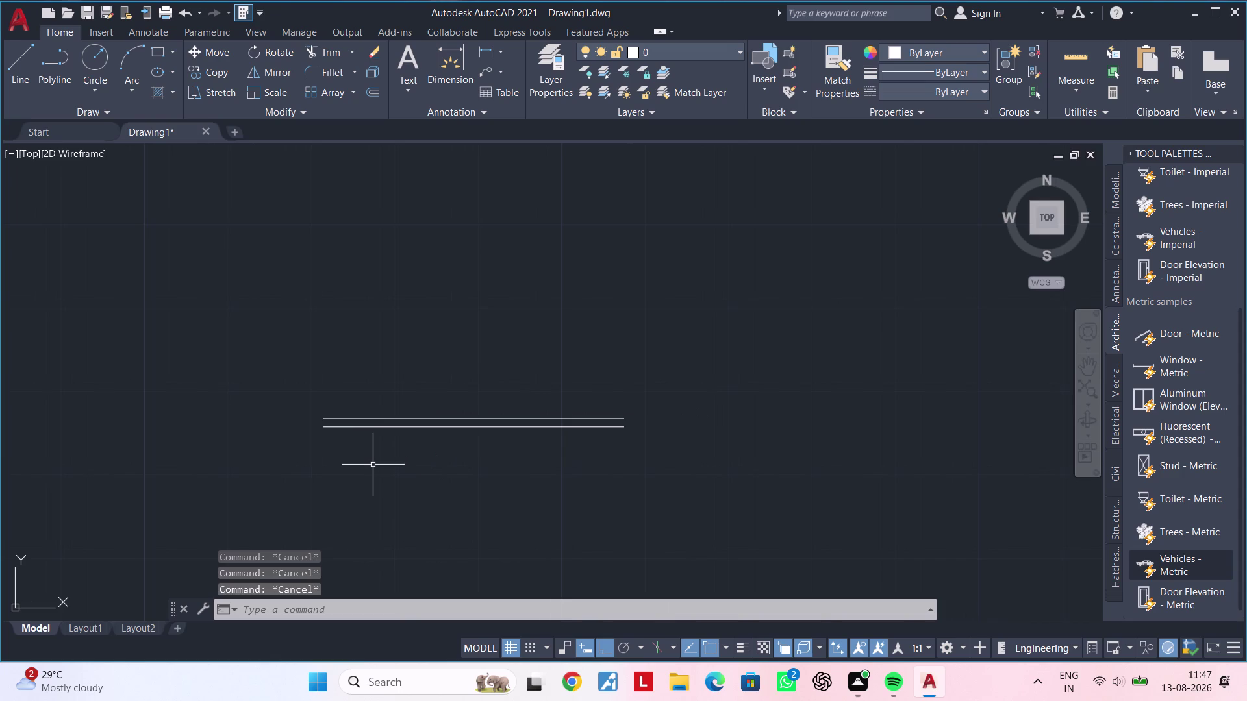
key(Escape)
key(Escape)
key(Escape)
key(Escape)
key(Escape)
text(l)
key(space)
scroll(up, 3)
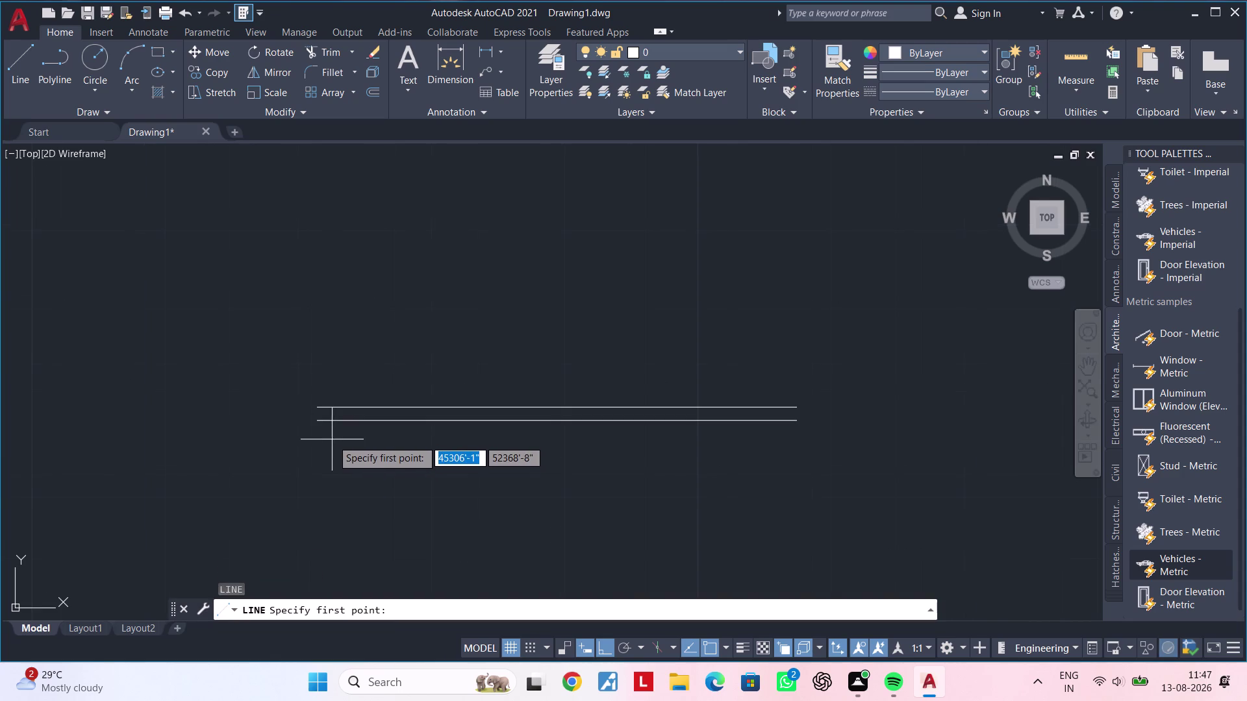
Offset the lower line 2 inches downward to make a third parallel line.
key(Escape)
key(Escape)
key(Escape)
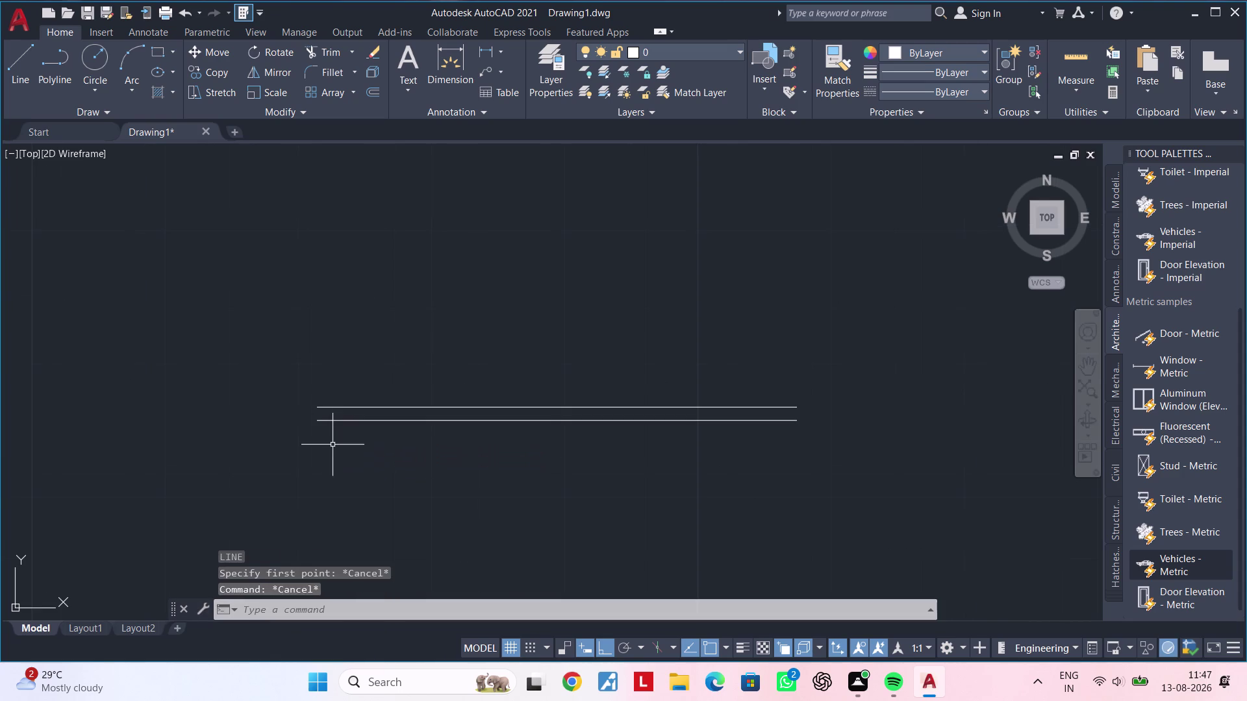
text(of 2)
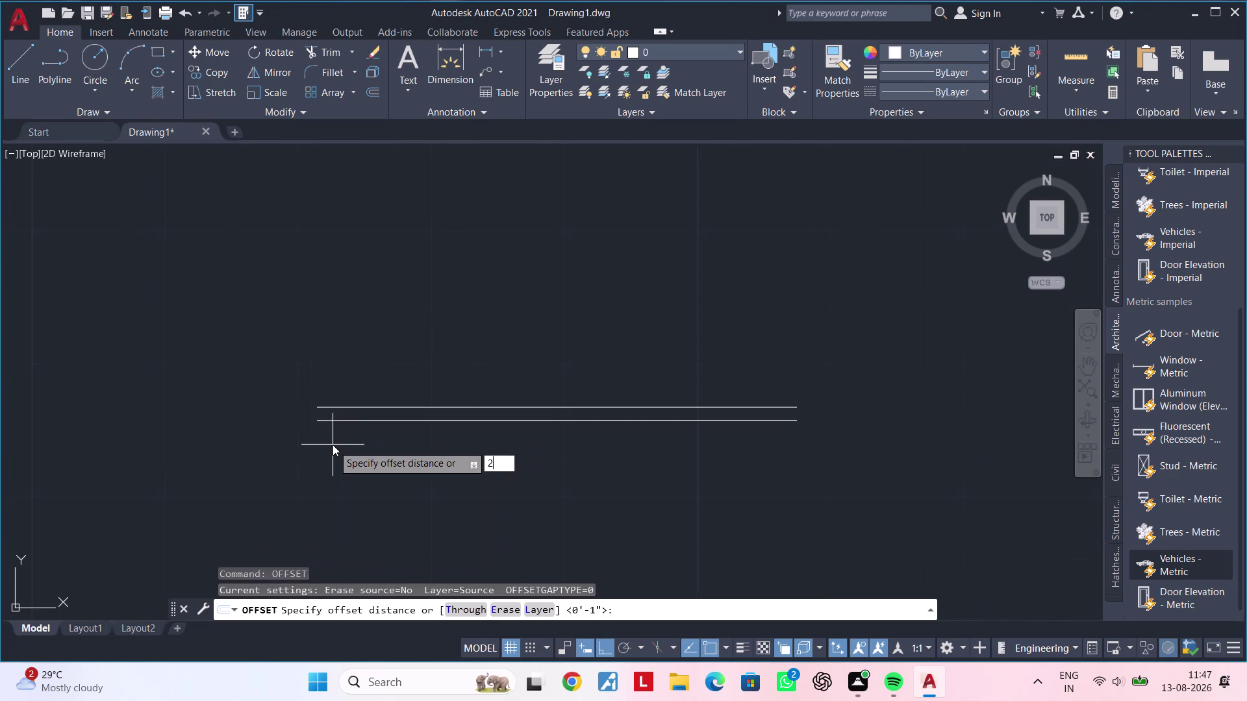
key(shift+quotedbl)
key(Return)
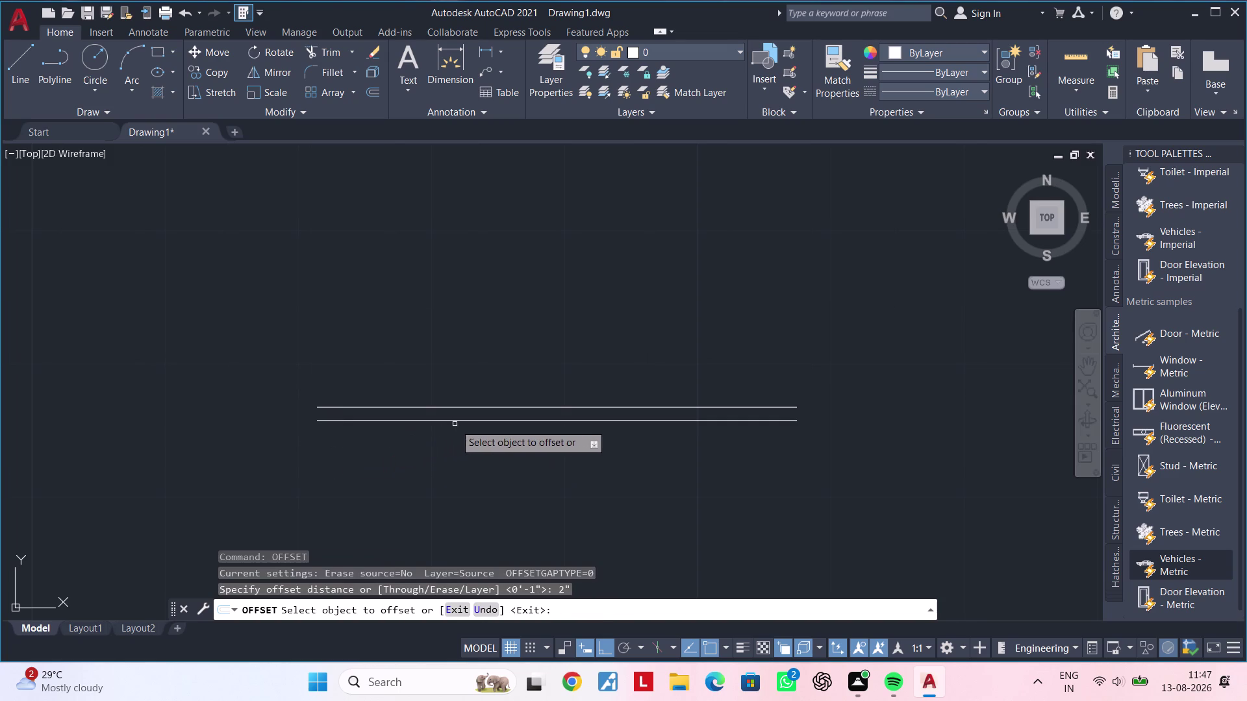
click(456, 422)
click(456, 459)
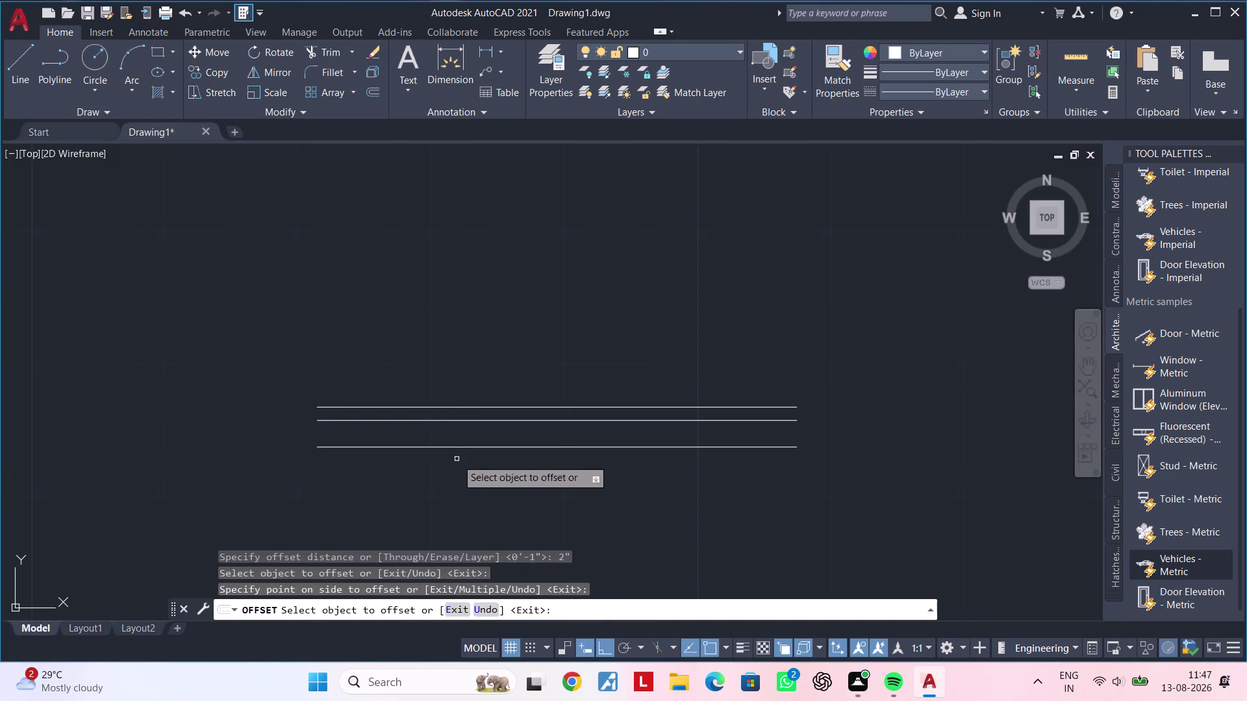
key(Escape)
key(Escape)
key(Escape)
Draw short vertical lines closing the left and right ends of the top pair.
text(l)
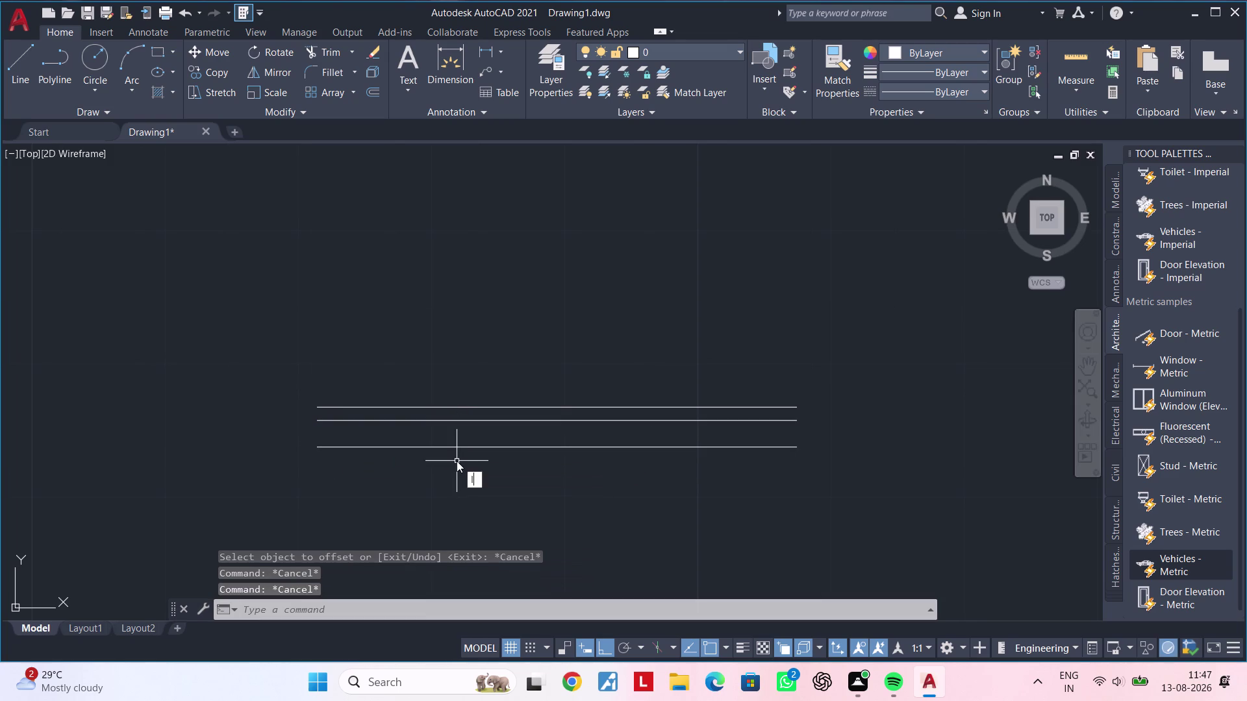
key(space)
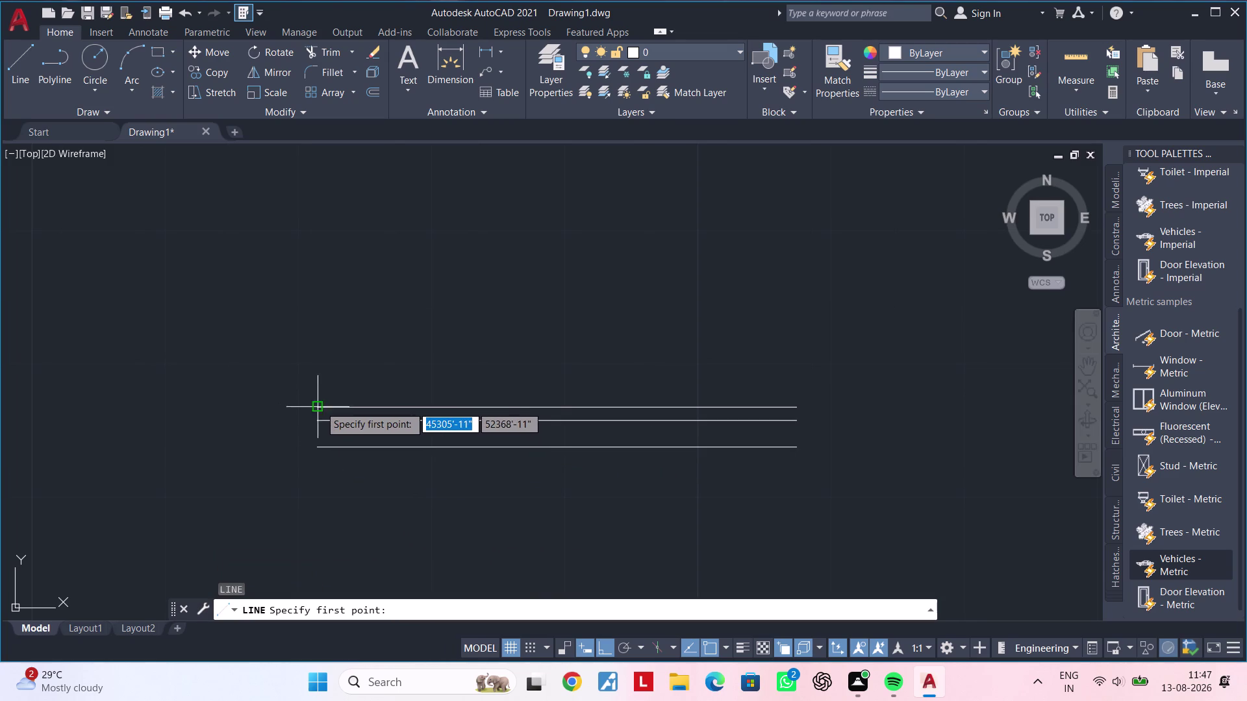
click(316, 405)
click(317, 420)
key(Escape)
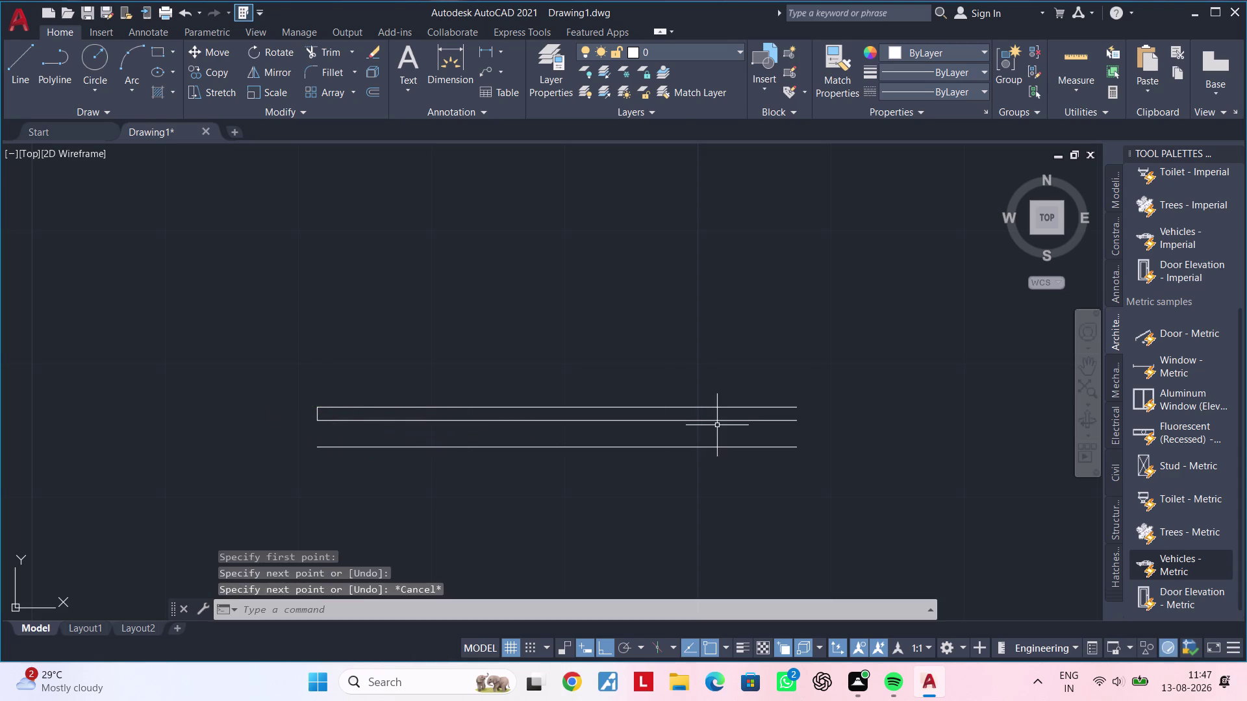
key(space)
click(799, 407)
click(792, 420)
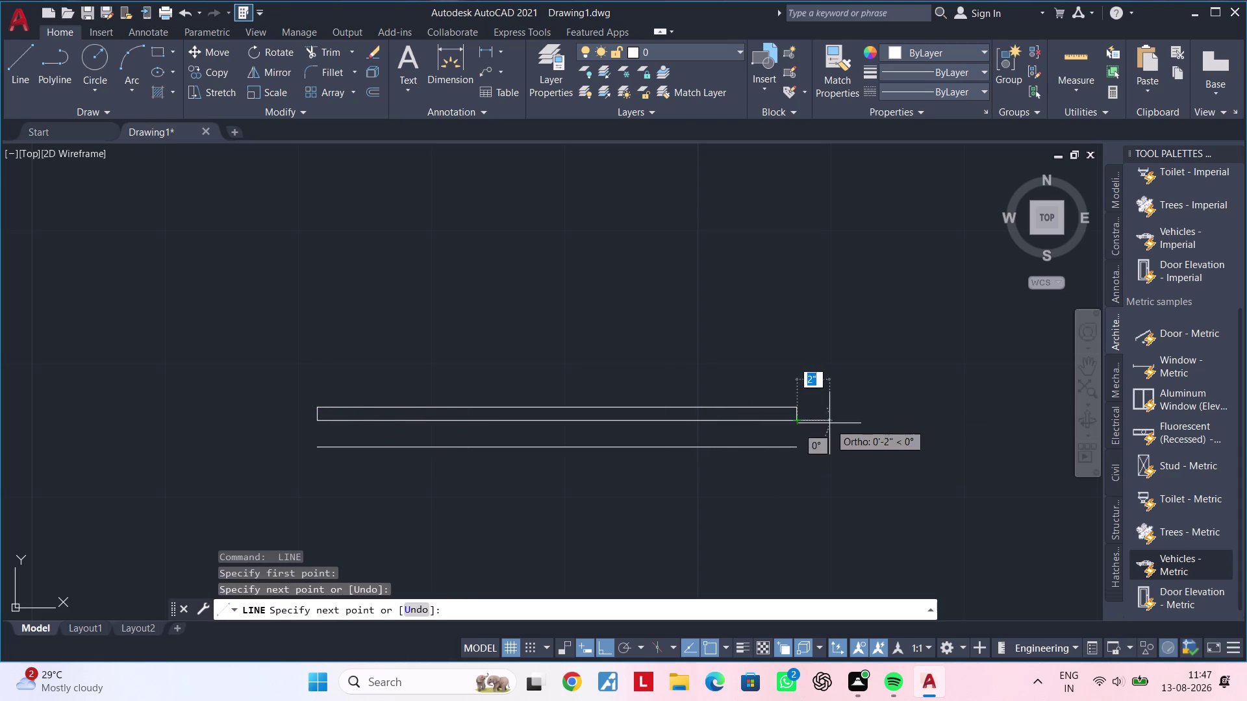
key(Escape)
key(Escape)
key(Escape)
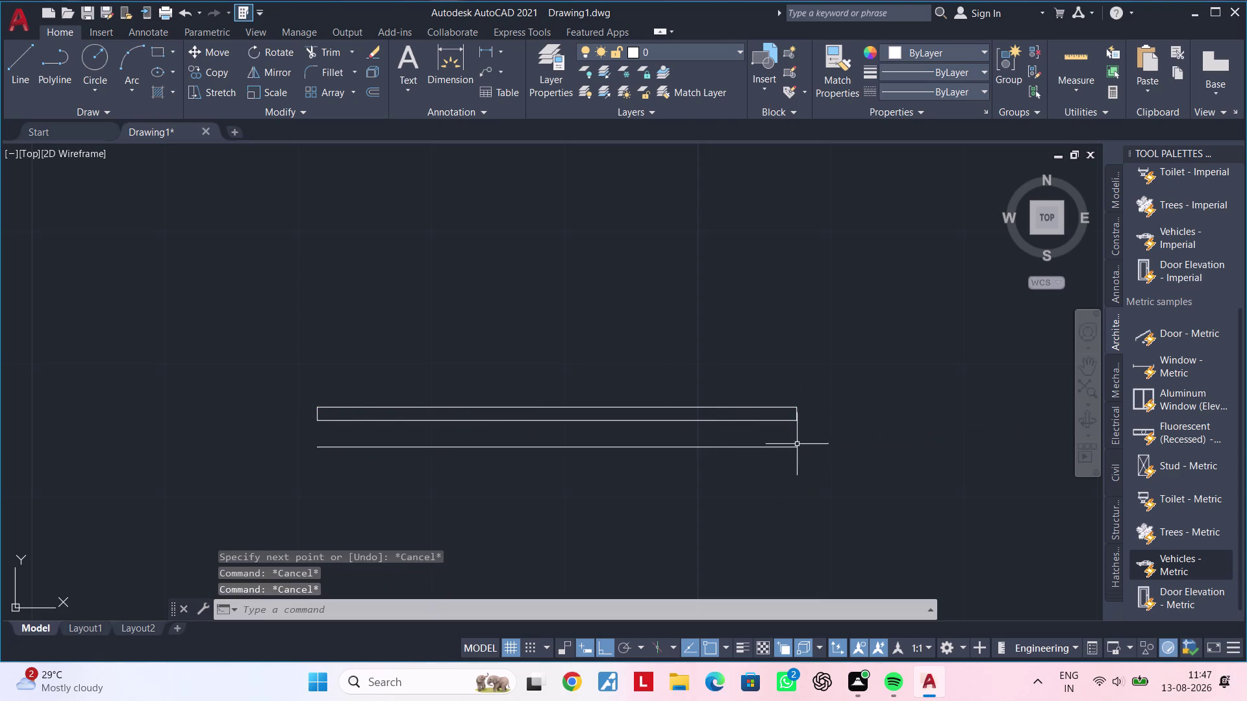
Pan the drawing slightly left and start the Fillet command.
middle_drag(796, 444, 776, 442)
middle_drag(783, 437, 759, 441)
key(Escape)
text(f)
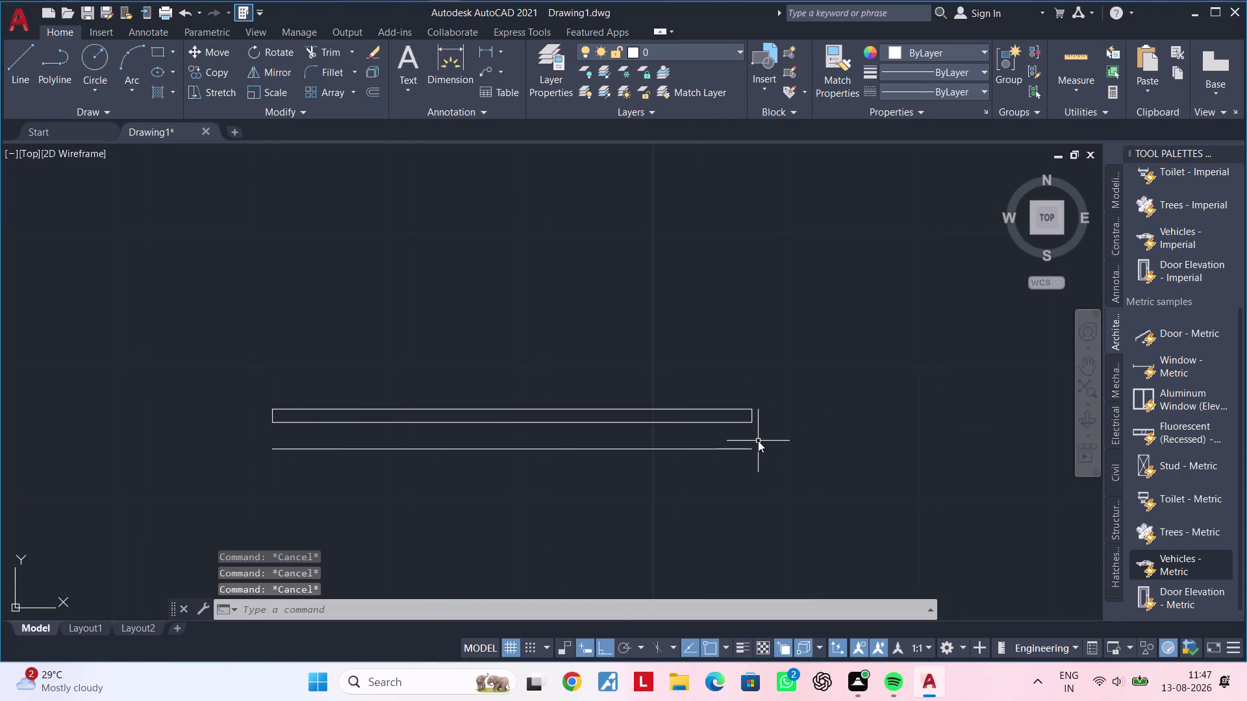
key(space)
click(509, 609)
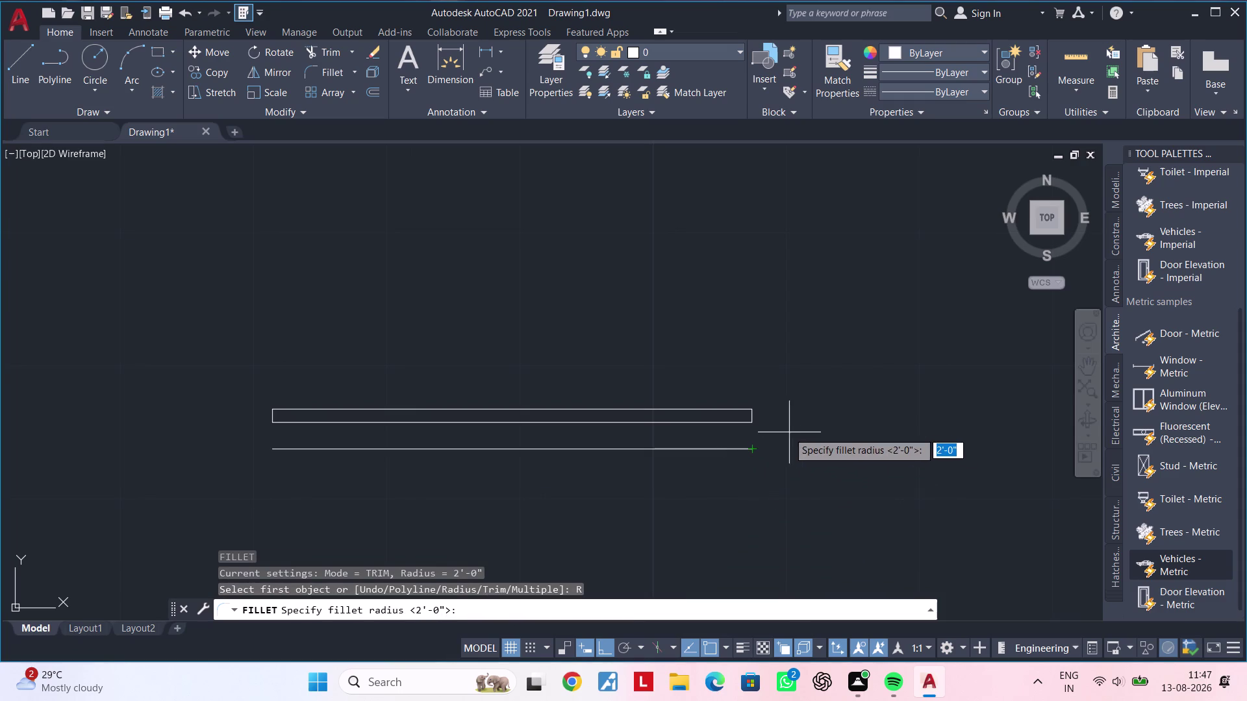
click(741, 446)
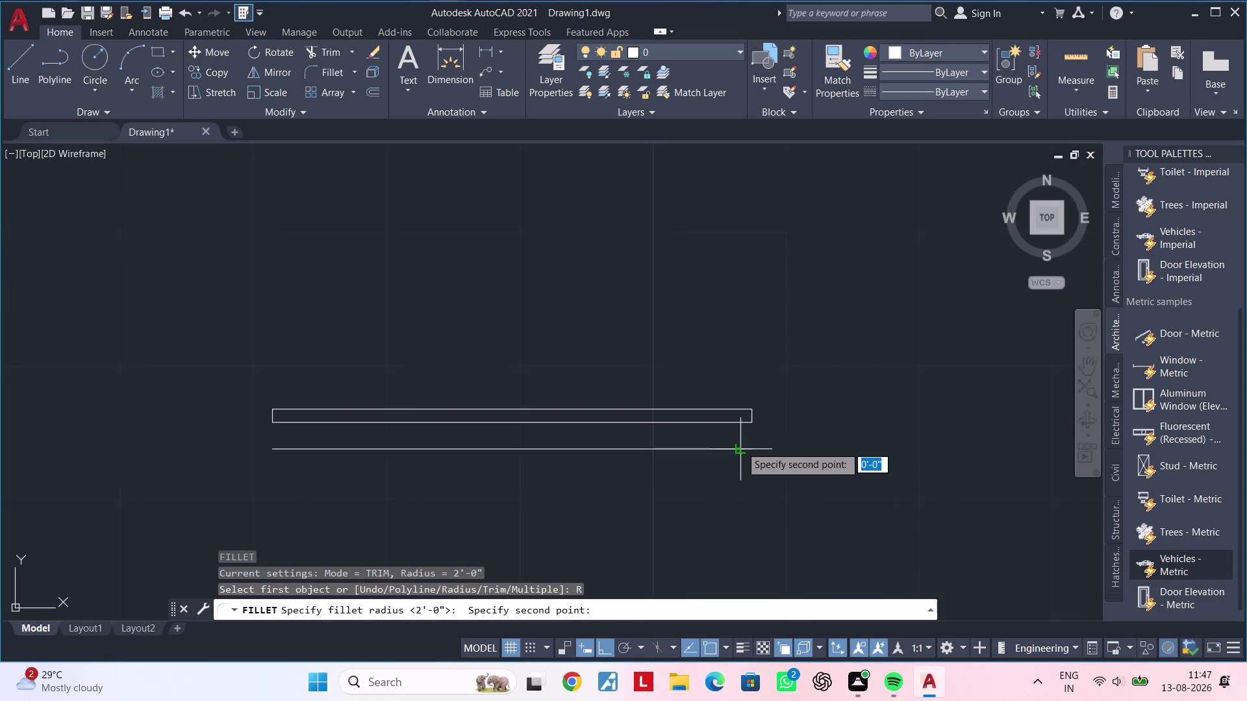
click(737, 447)
click(754, 424)
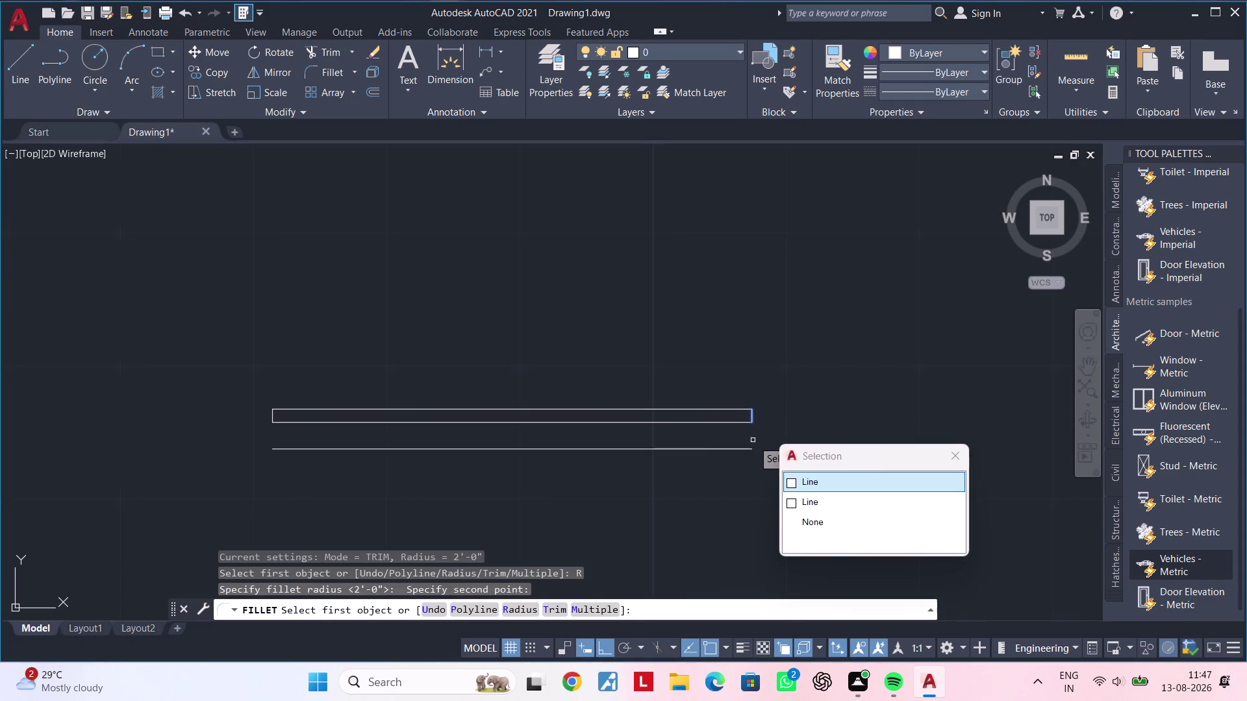
key(Escape)
key(Escape)
key(Escape)
key(Escape)
key(Escape)
key(Escape)
key(Escape)
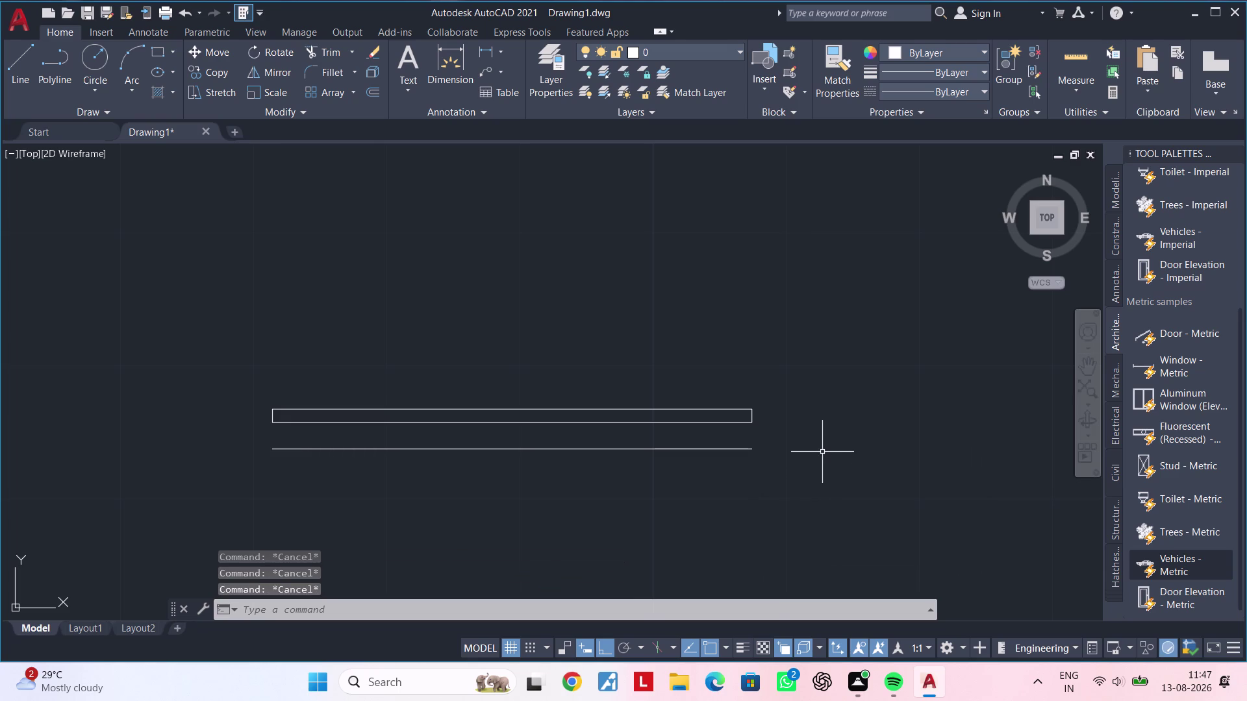
key(Escape)
key(Escape)
key(Escape)
key(Escape)
key(Escape)
key(Escape)
middle_drag(751, 458, 723, 416)
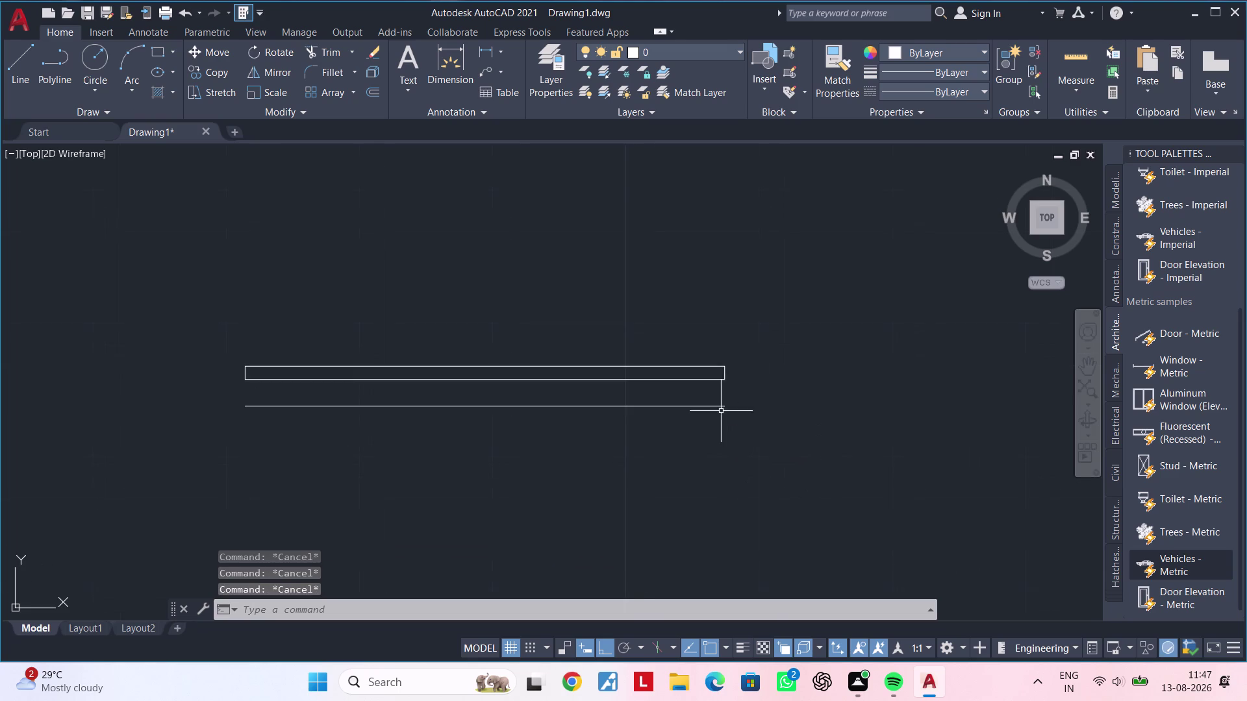
key(Escape)
key(Escape)
key(Escape)
key(Escape)
key(Escape)
key(Escape)
key(Escape)
key(Escape)
key(Escape)
key(l)
key(space)
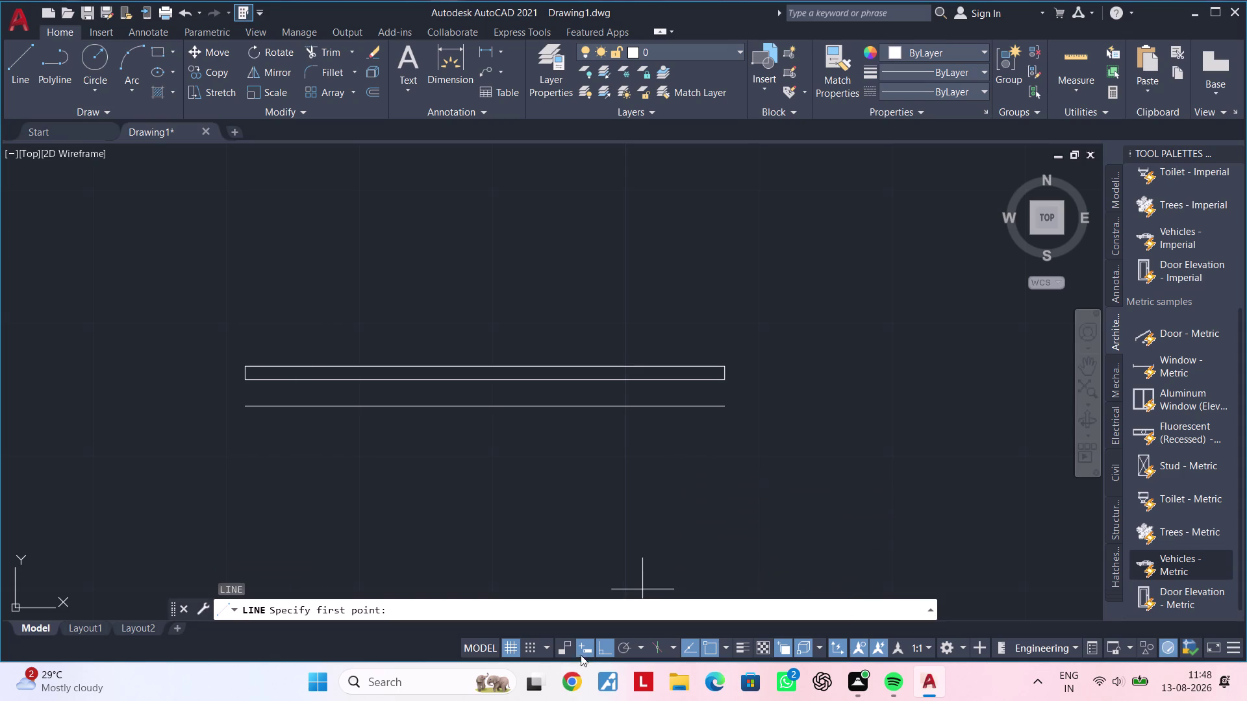
click(606, 649)
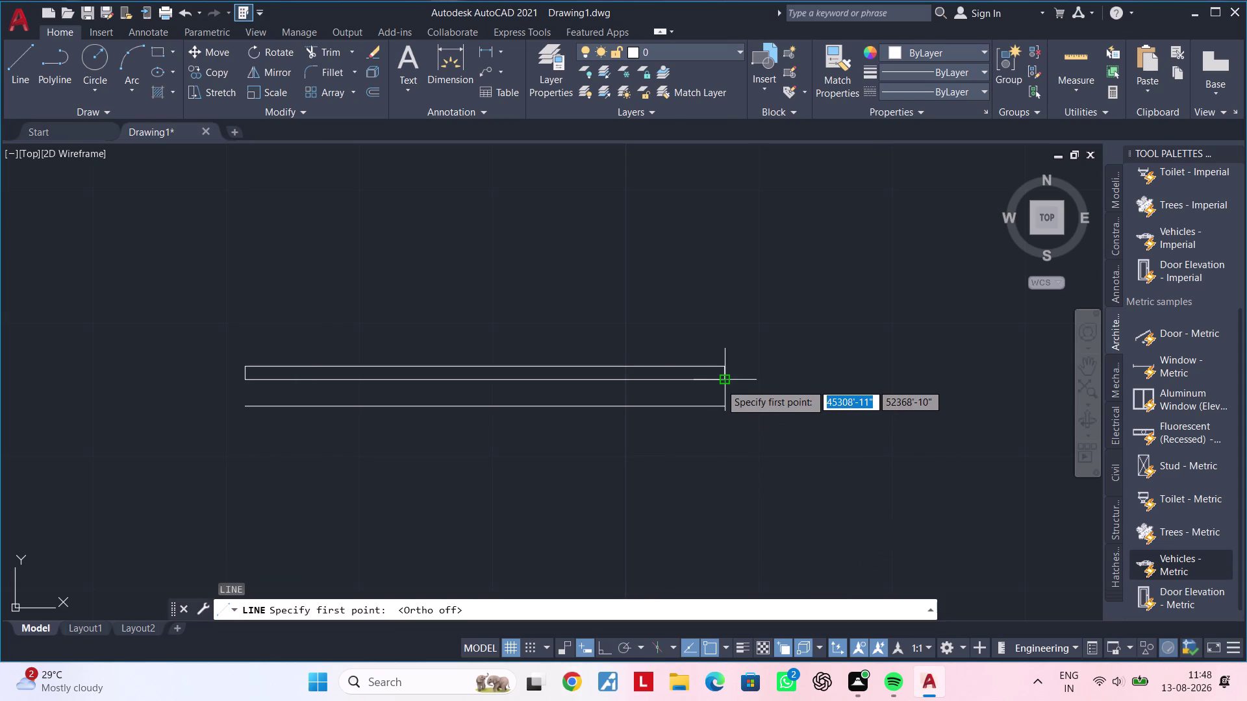
middle_drag(707, 411, 682, 414)
key(Escape)
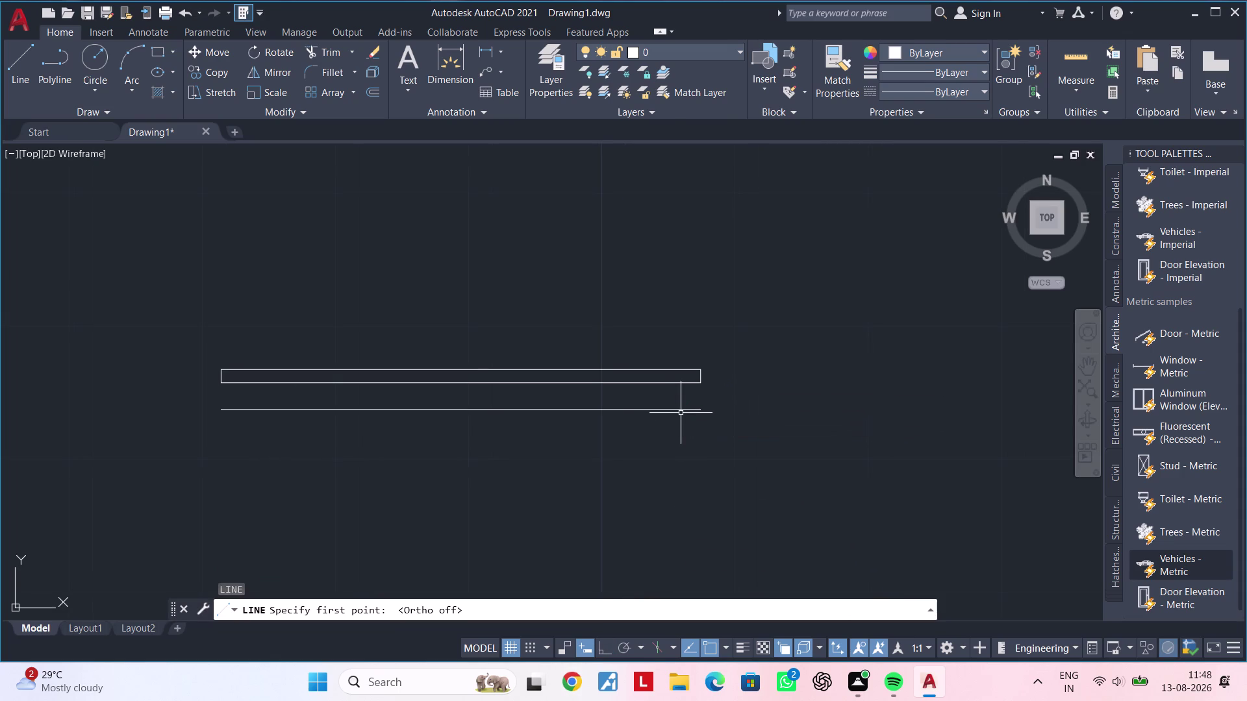
key(Escape)
key(Escape)
key(Escape)
key(Escape)
key(Escape)
key(Escape)
key(Escape)
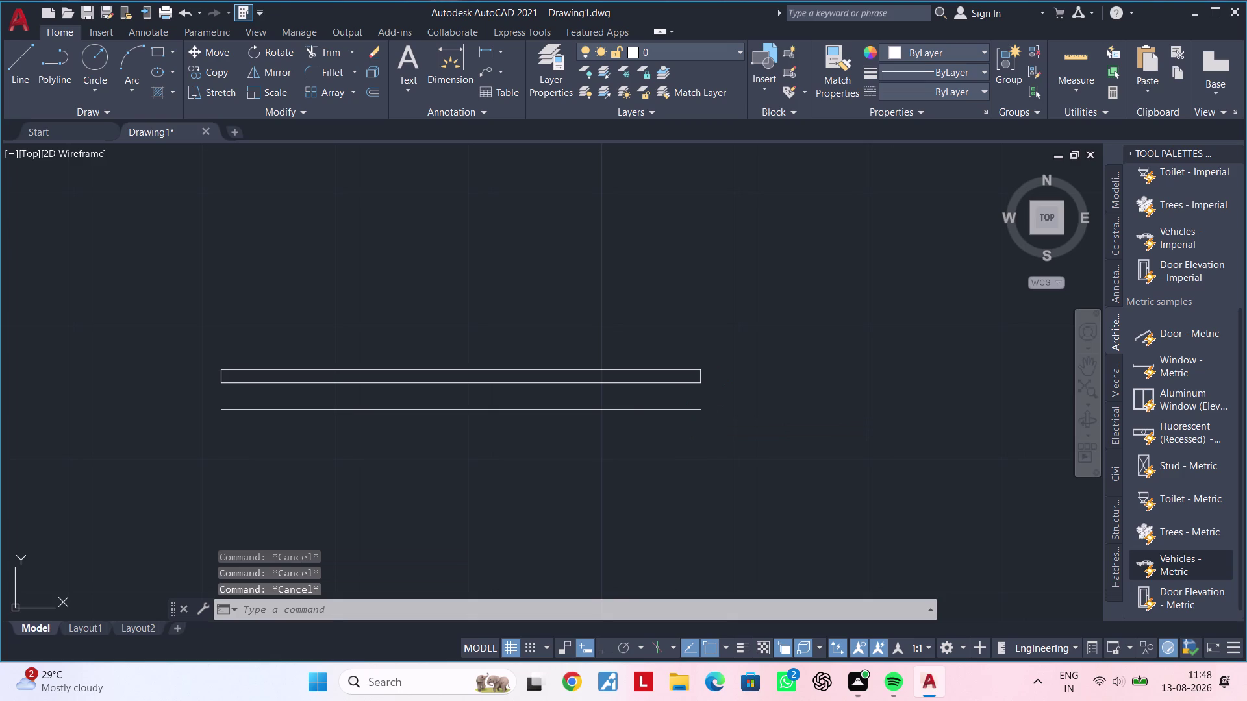
key(Escape)
key(Escape)
key(Escape)
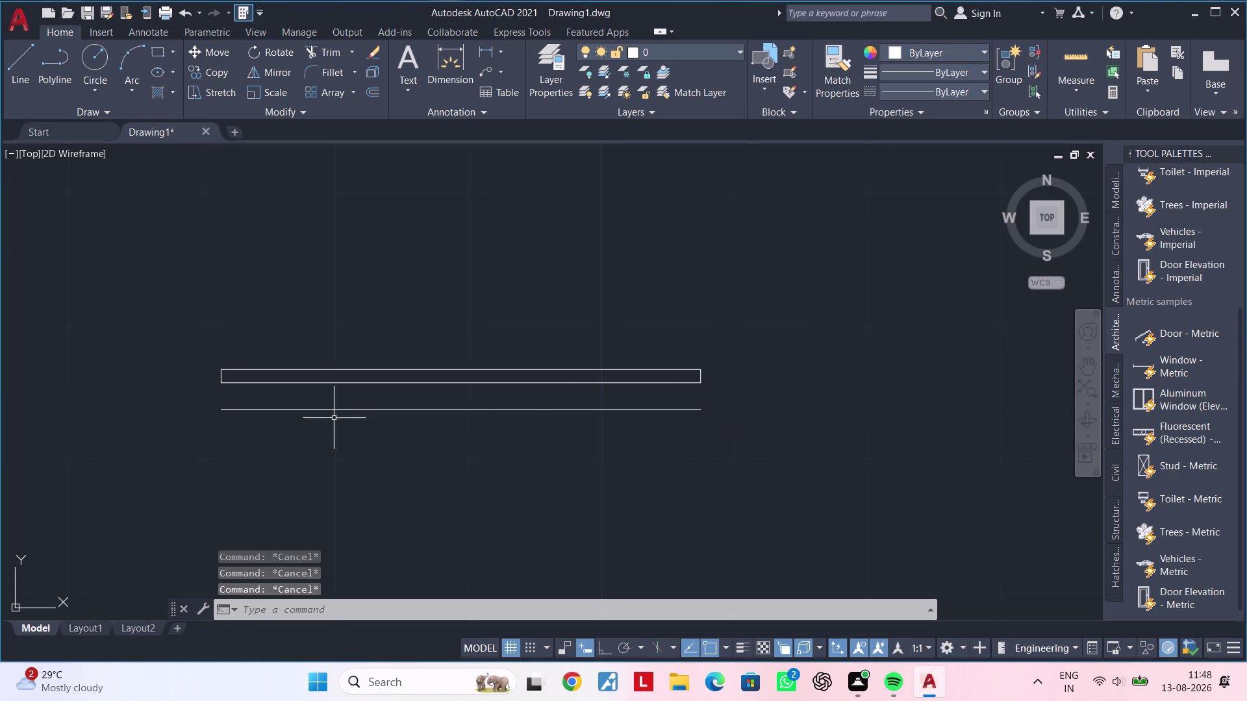
text(o)
text(f 1")
key(Return)
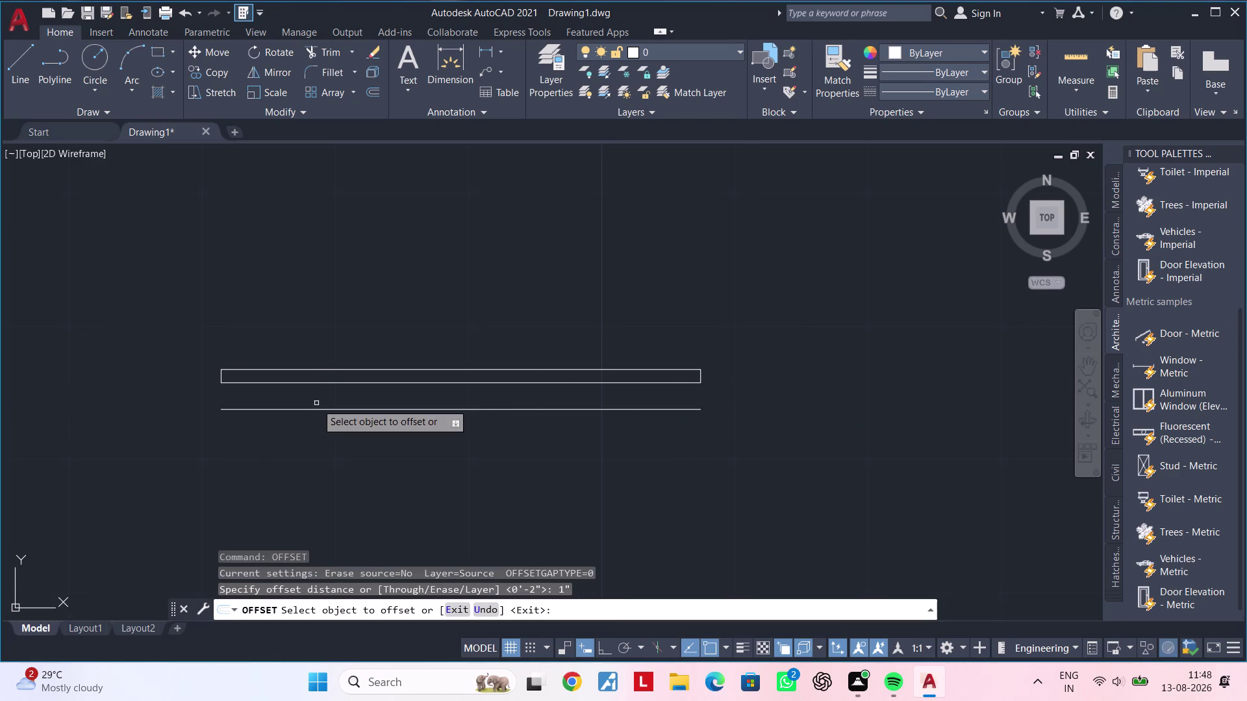
Offset the strip's left end line to a copy just inside it.
click(220, 376)
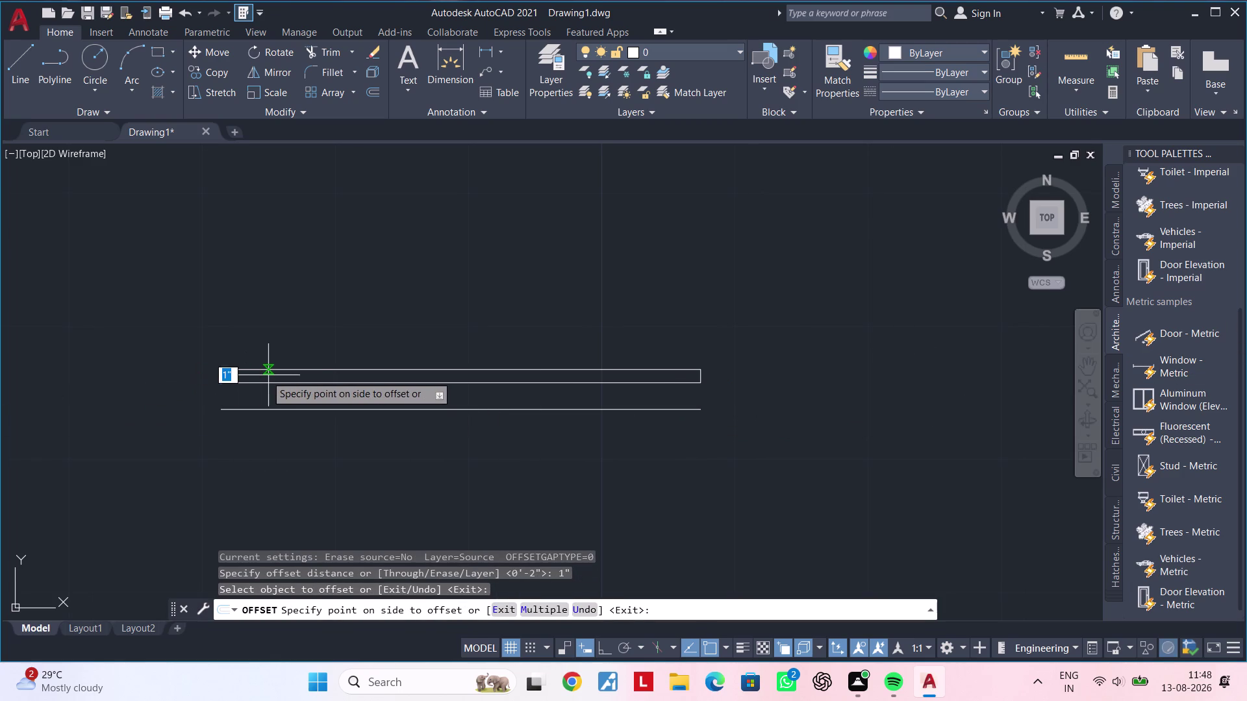
scroll(up, 3)
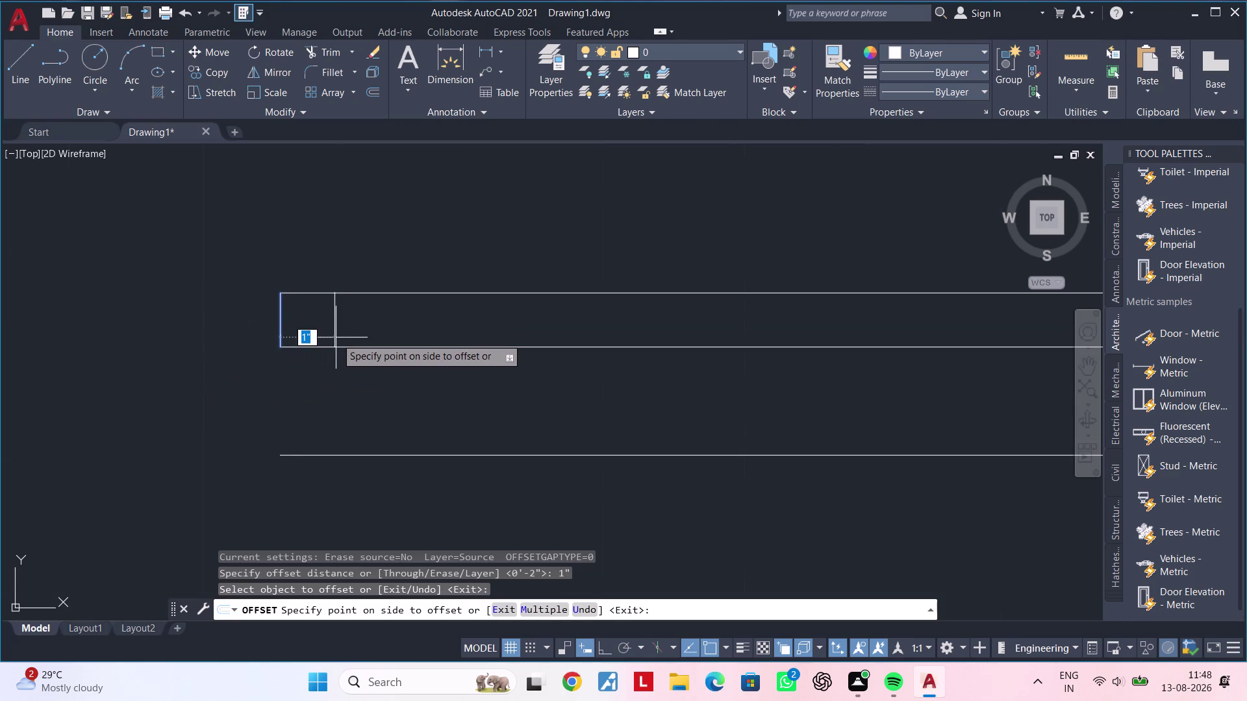
click(335, 337)
middle_drag(361, 342, 276, 364)
key(Escape)
key(Escape)
Attempt extending the copy to the bottom line and drawing a line, cancelling both.
key(e)
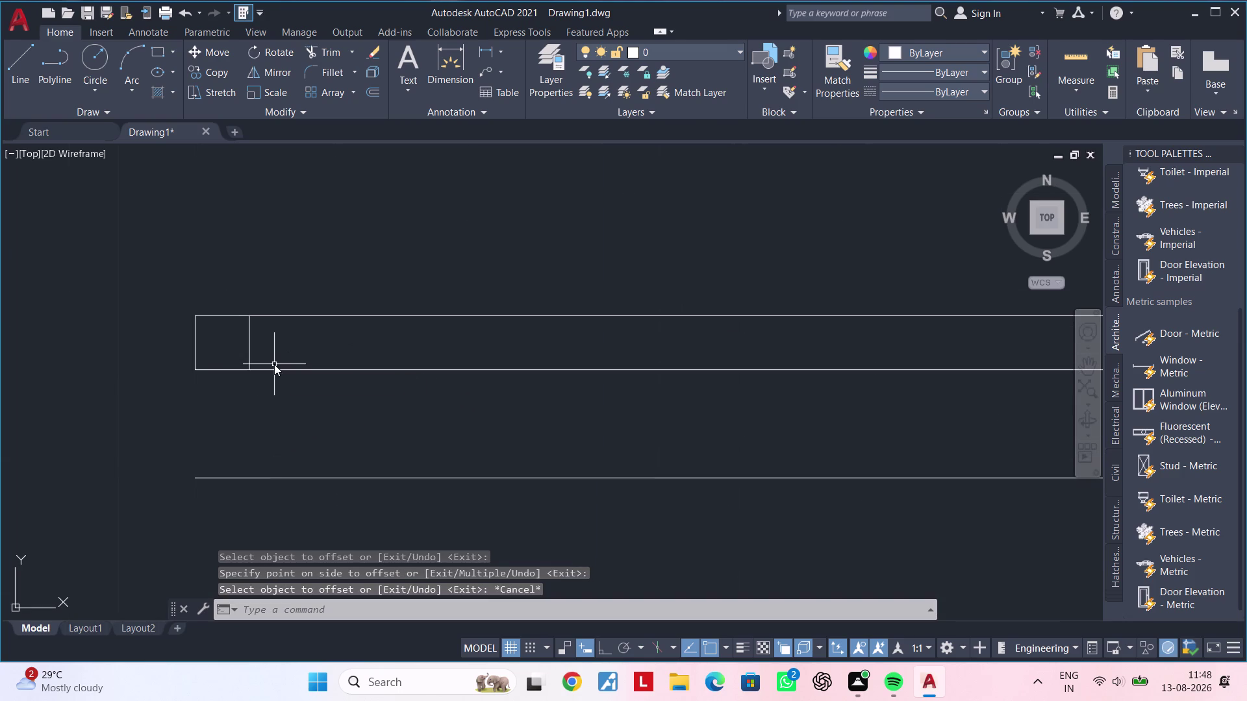
text(x)
key(space)
click(248, 351)
middle_drag(333, 434, 276, 443)
key(Escape)
key(Escape)
key(Escape)
scroll(up, 3)
text(l)
key(space)
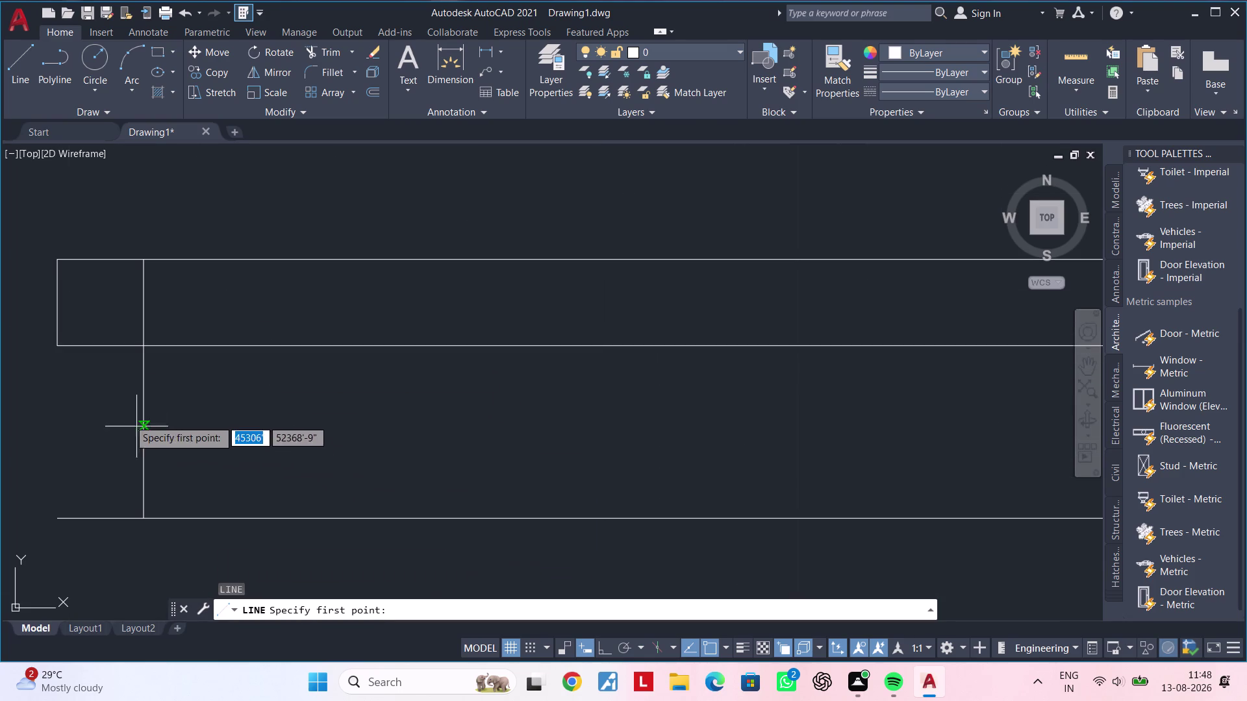
middle_drag(89, 406, 134, 402)
key(Escape)
key(Escape)
key(Escape)
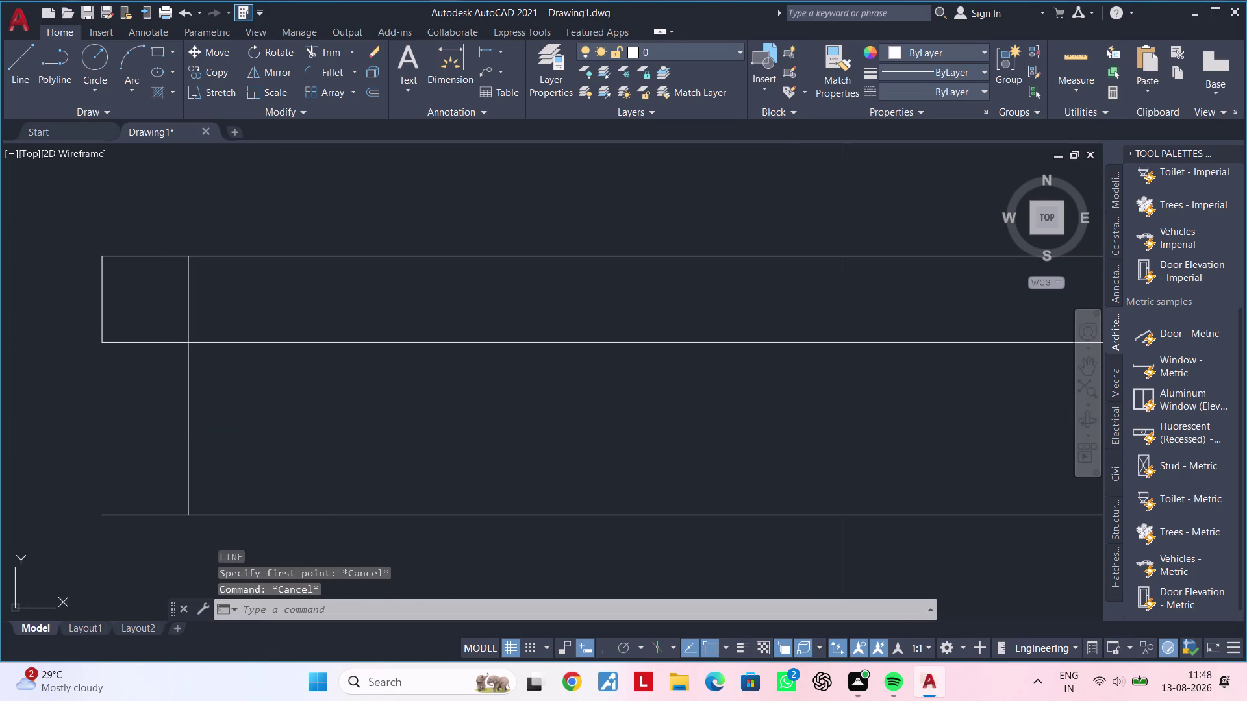
Start Fillet and set its radius to 0.
text(f)
key(space)
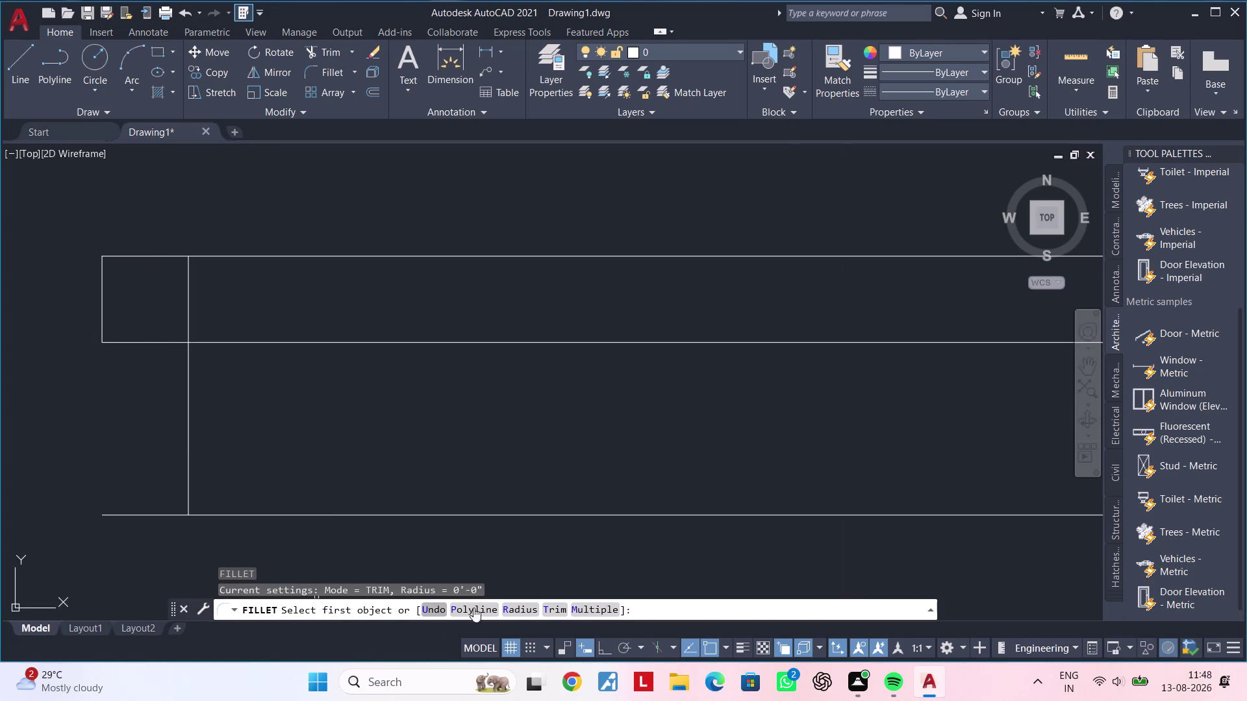
click(521, 613)
click(185, 516)
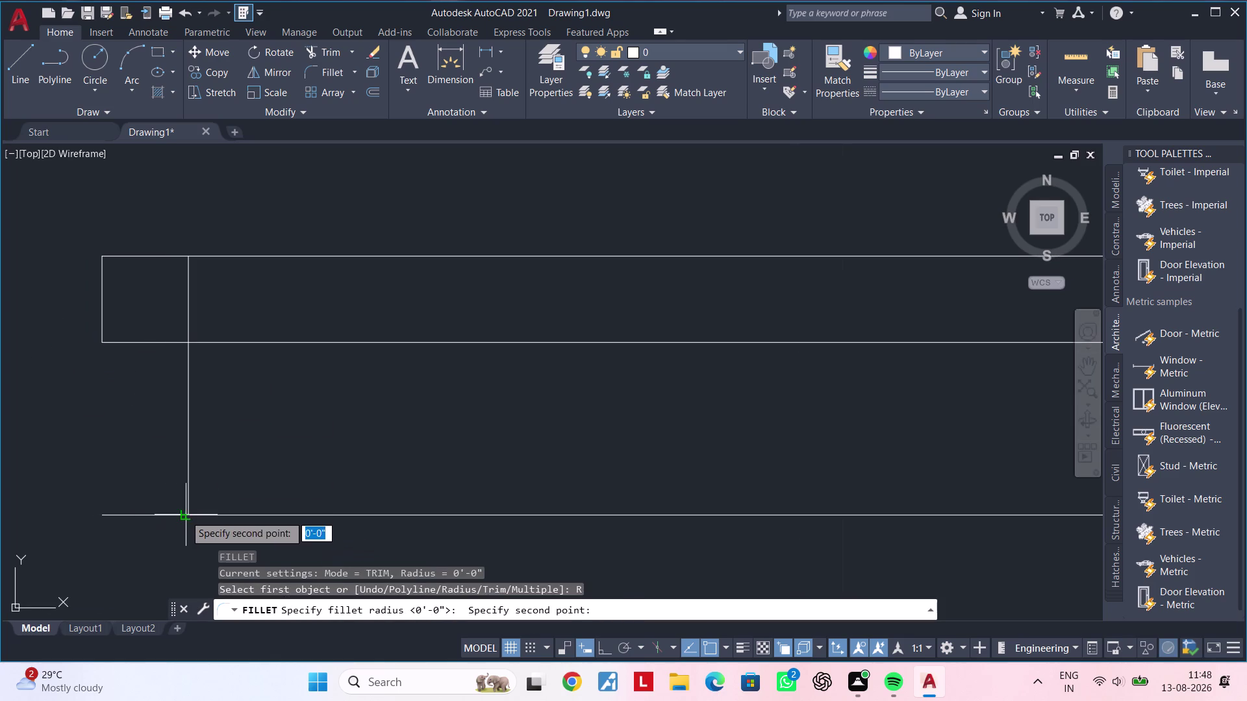
click(103, 343)
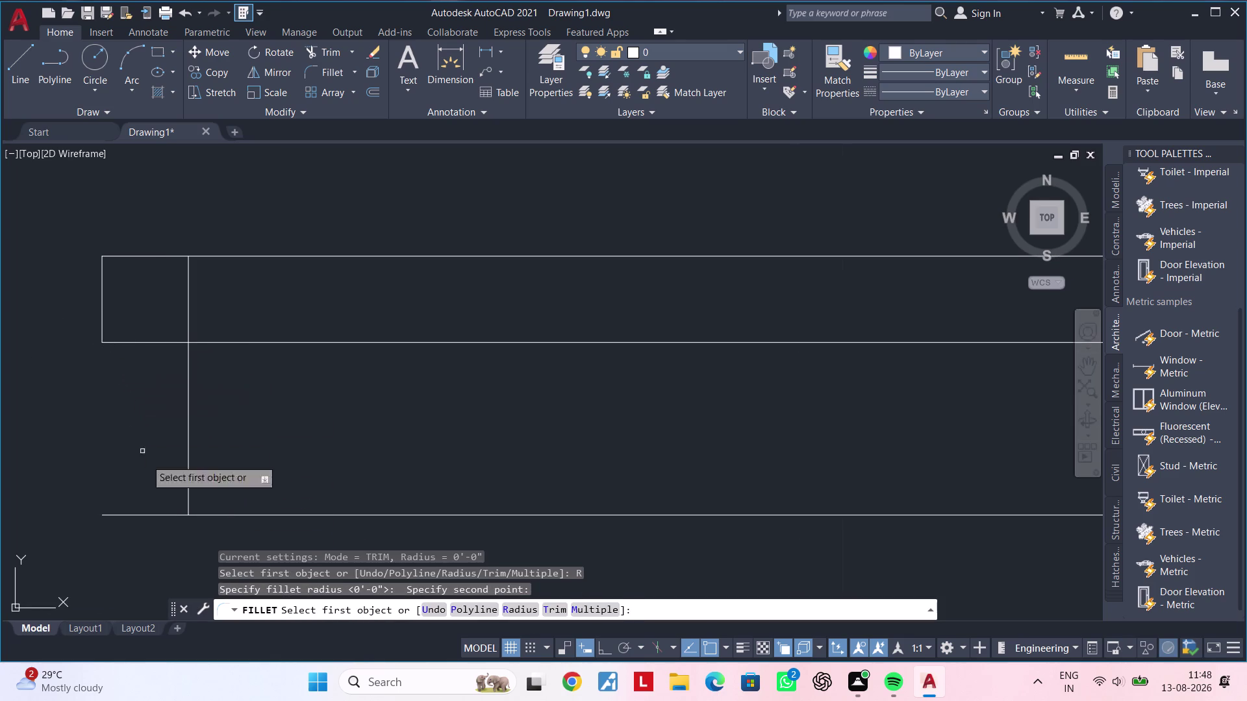